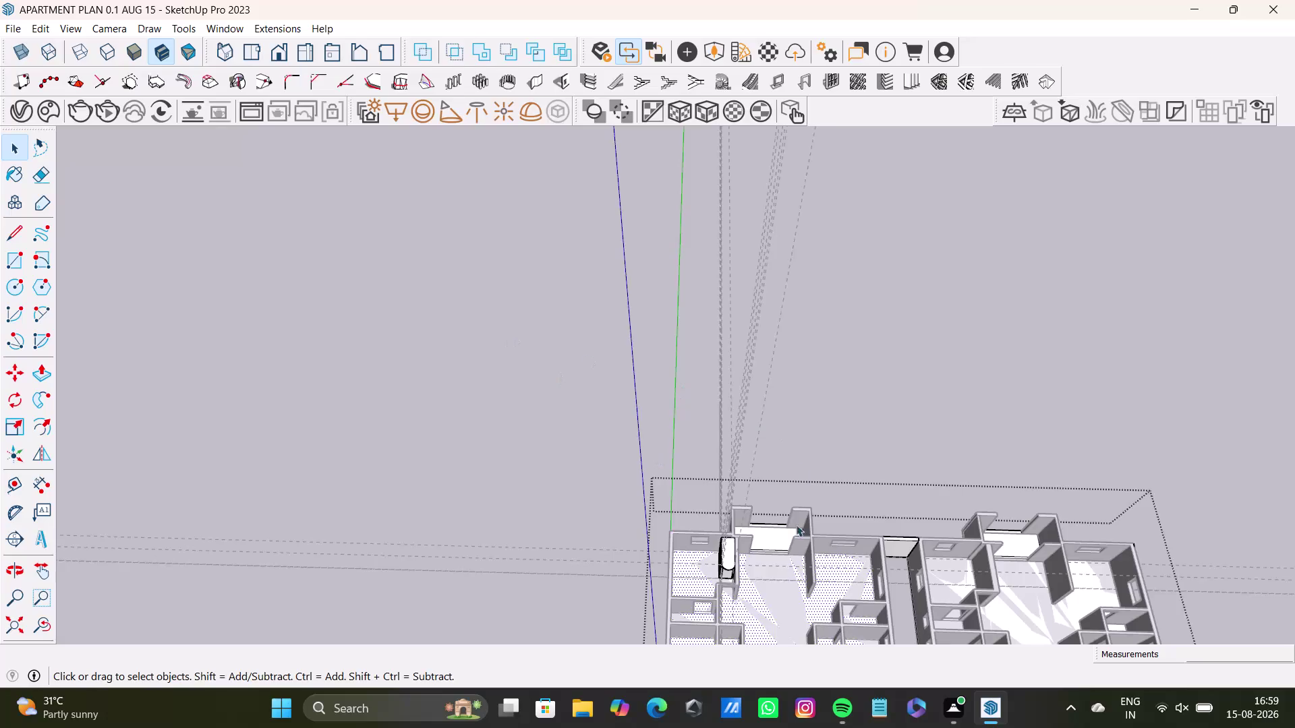
Orbit and zoom the view down into the room corner on the floor.
scroll(down, 3)
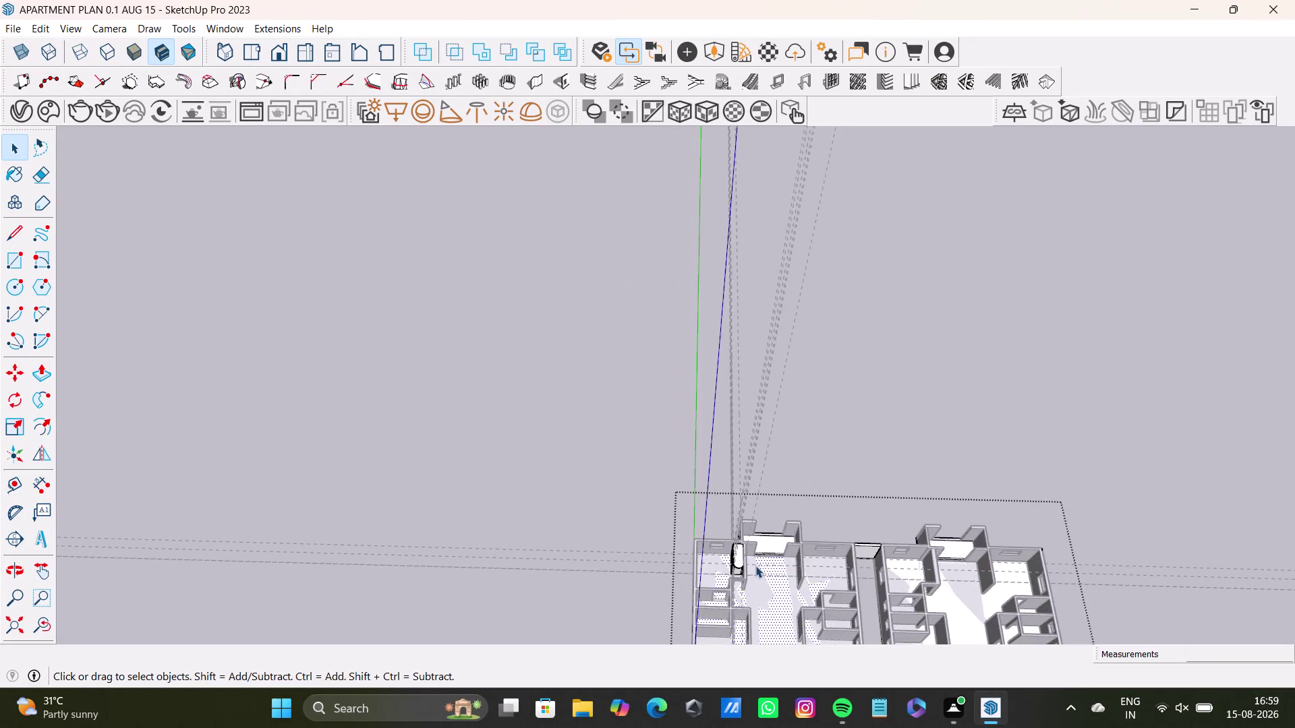
scroll(down, 3)
middle_drag(756, 573, 952, 559)
click(1062, 534)
scroll(up, 3)
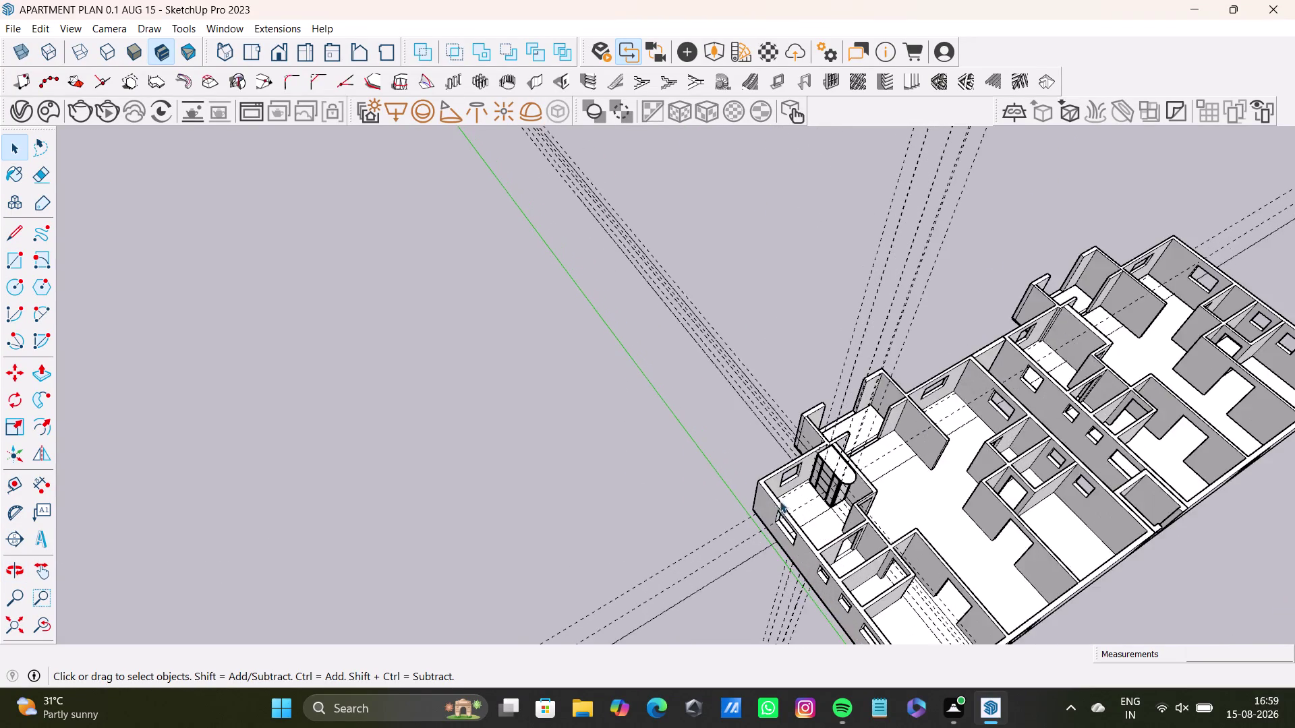
scroll(up, 3)
middle_drag(839, 485, 900, 399)
scroll(up, 3)
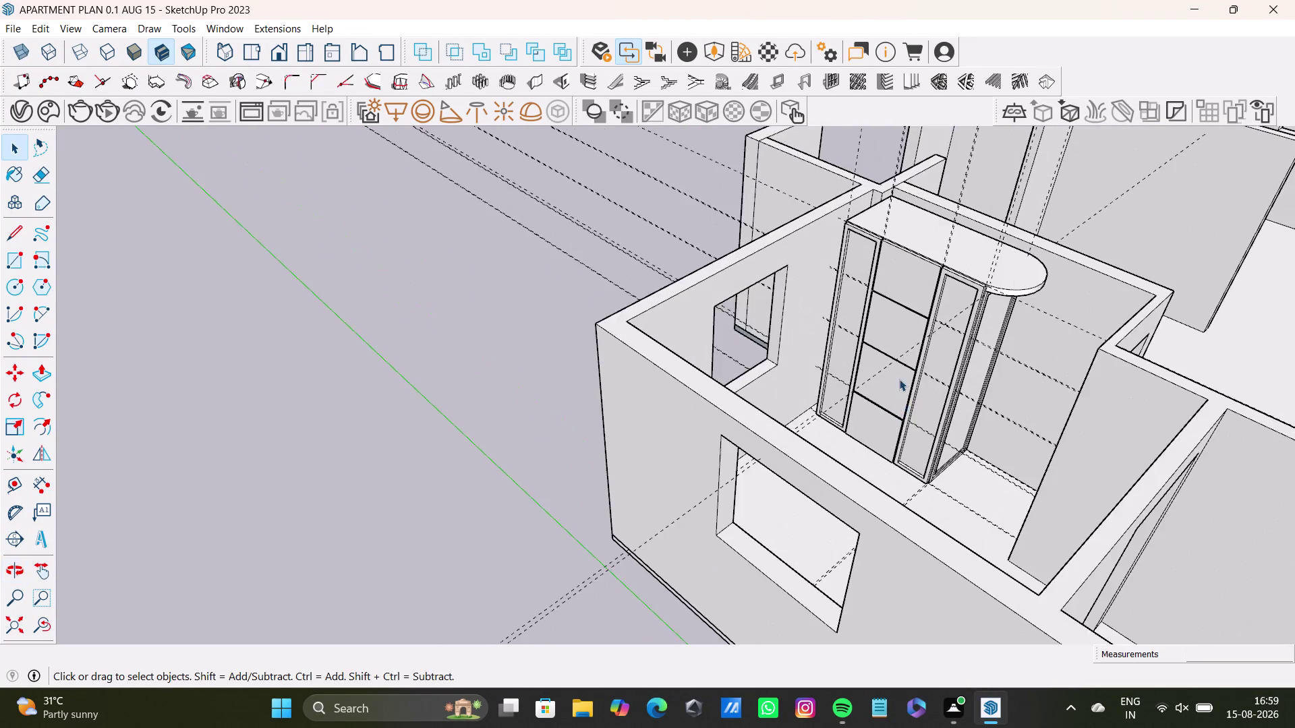
scroll(up, 3)
middle_drag(869, 370, 478, 411)
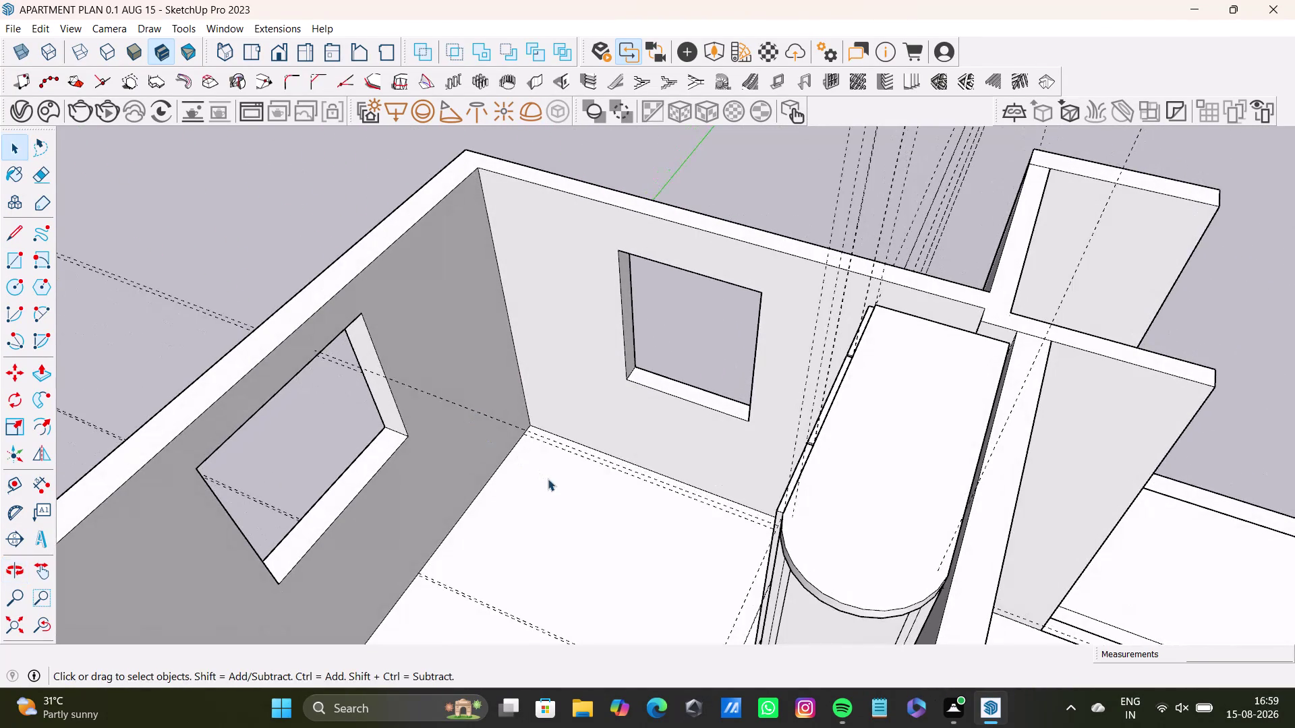
triple_click(548, 478)
click(541, 430)
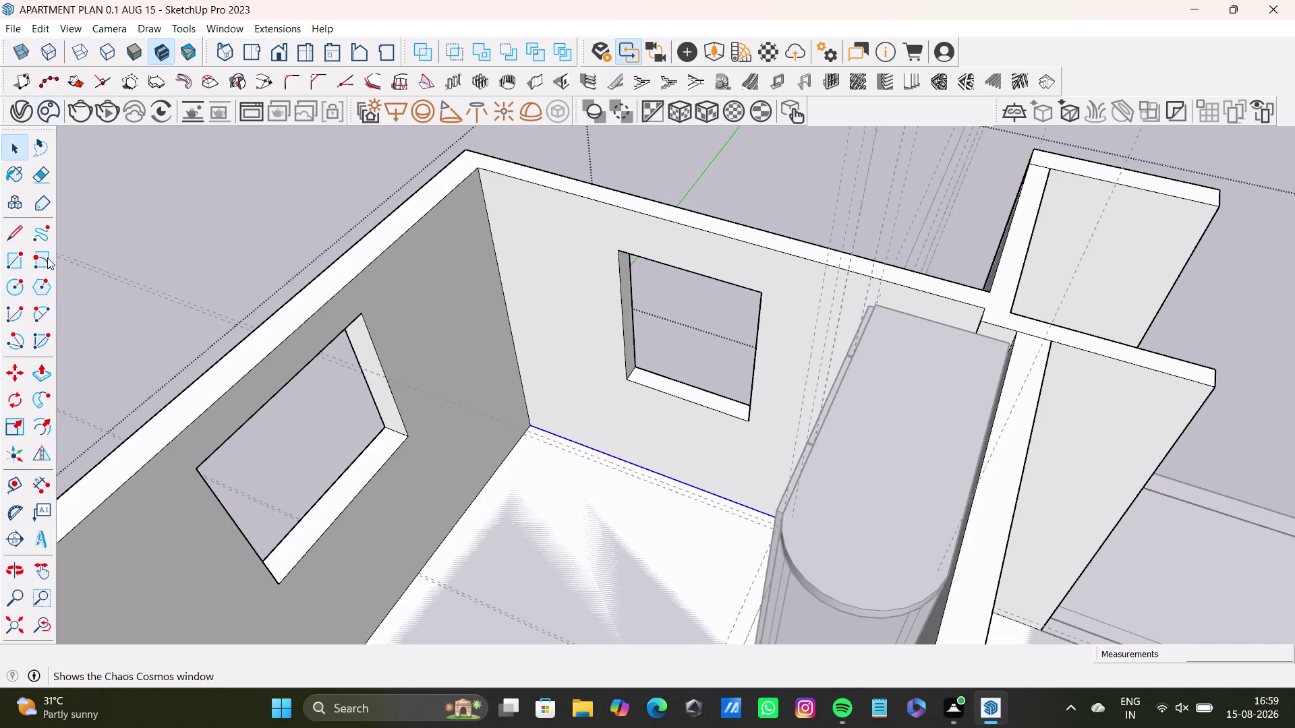
Start a floor rectangle at the corner, then abandon the attempt.
click(19, 262)
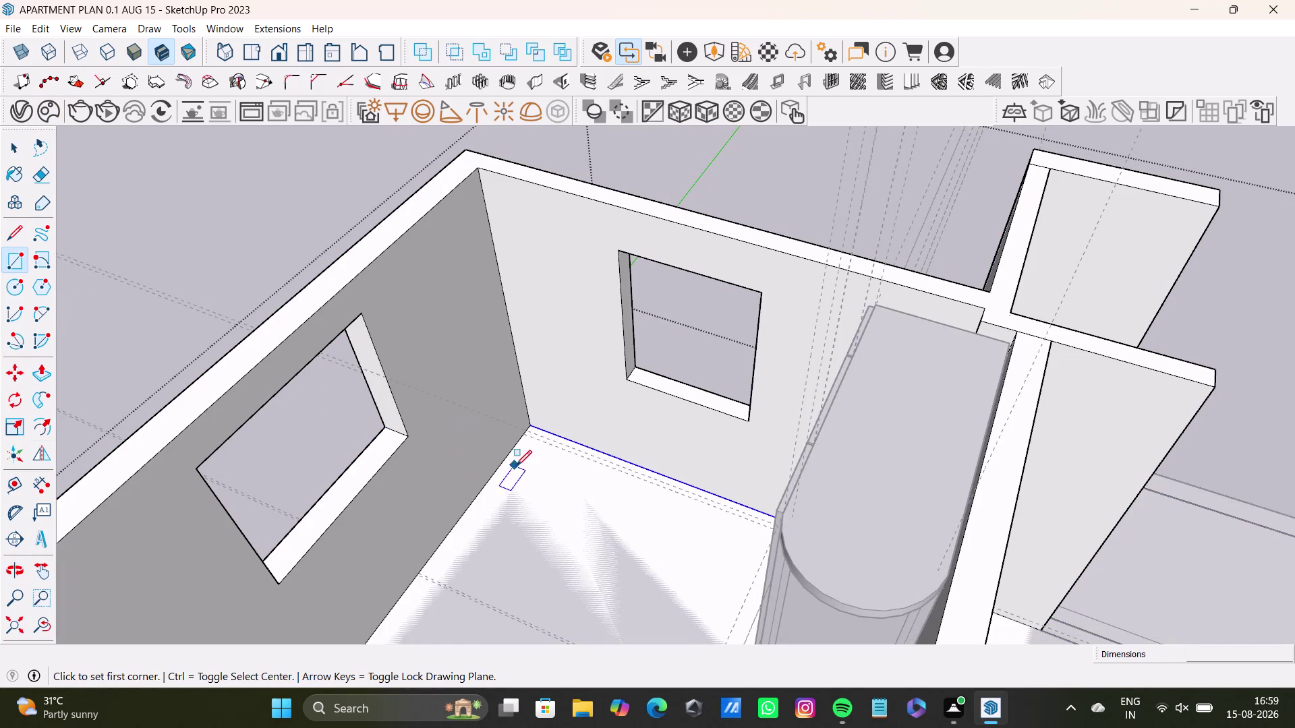
click(498, 470)
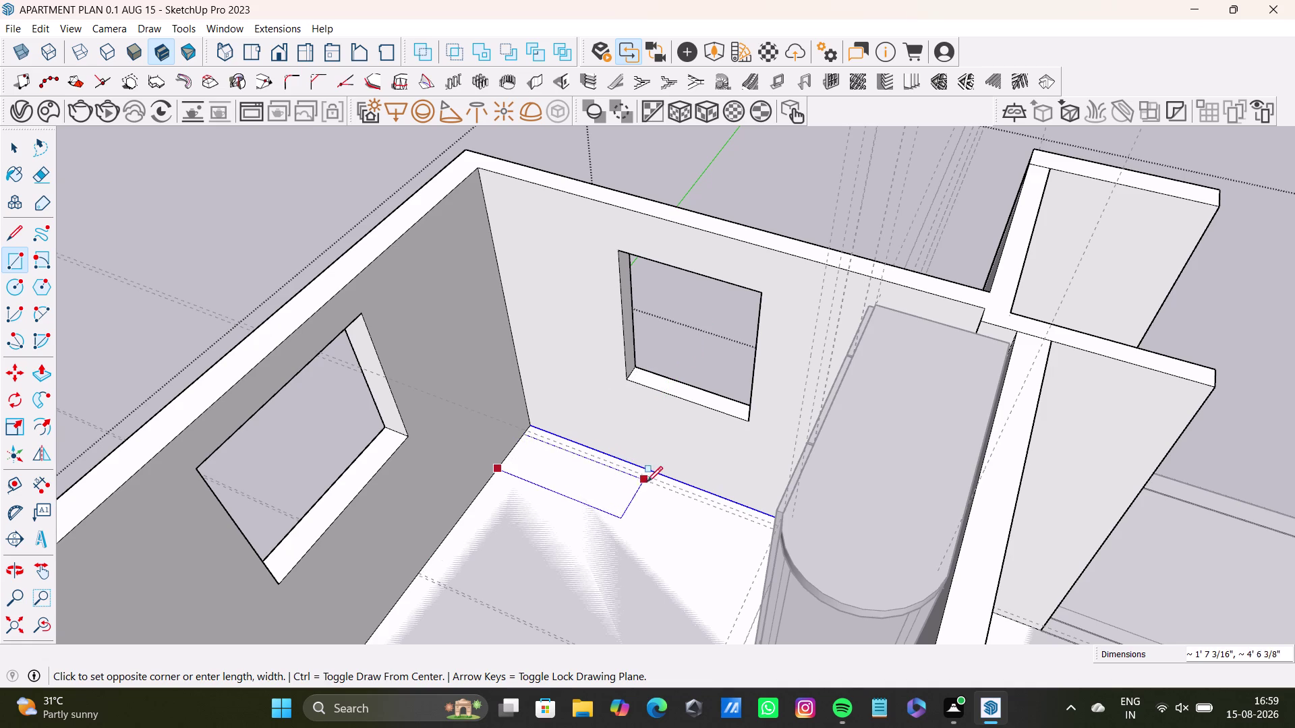
scroll(up, 3)
scroll(up, 3)
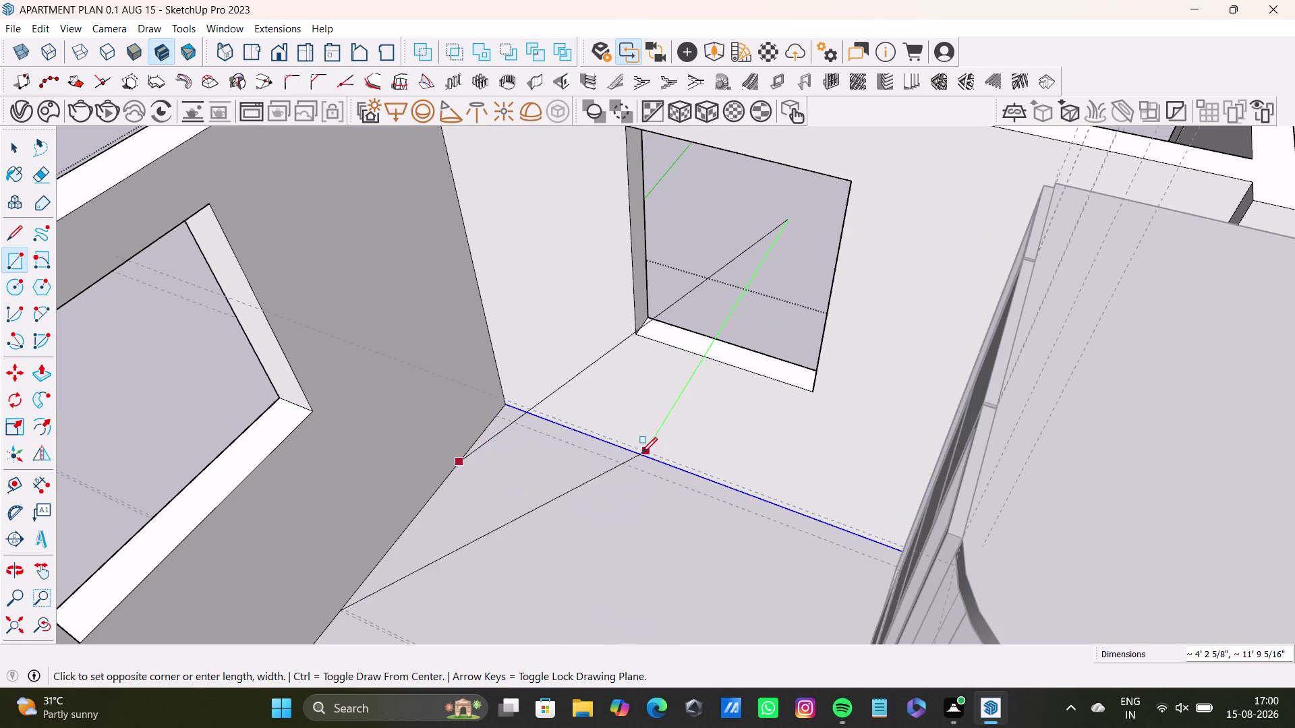
key(space)
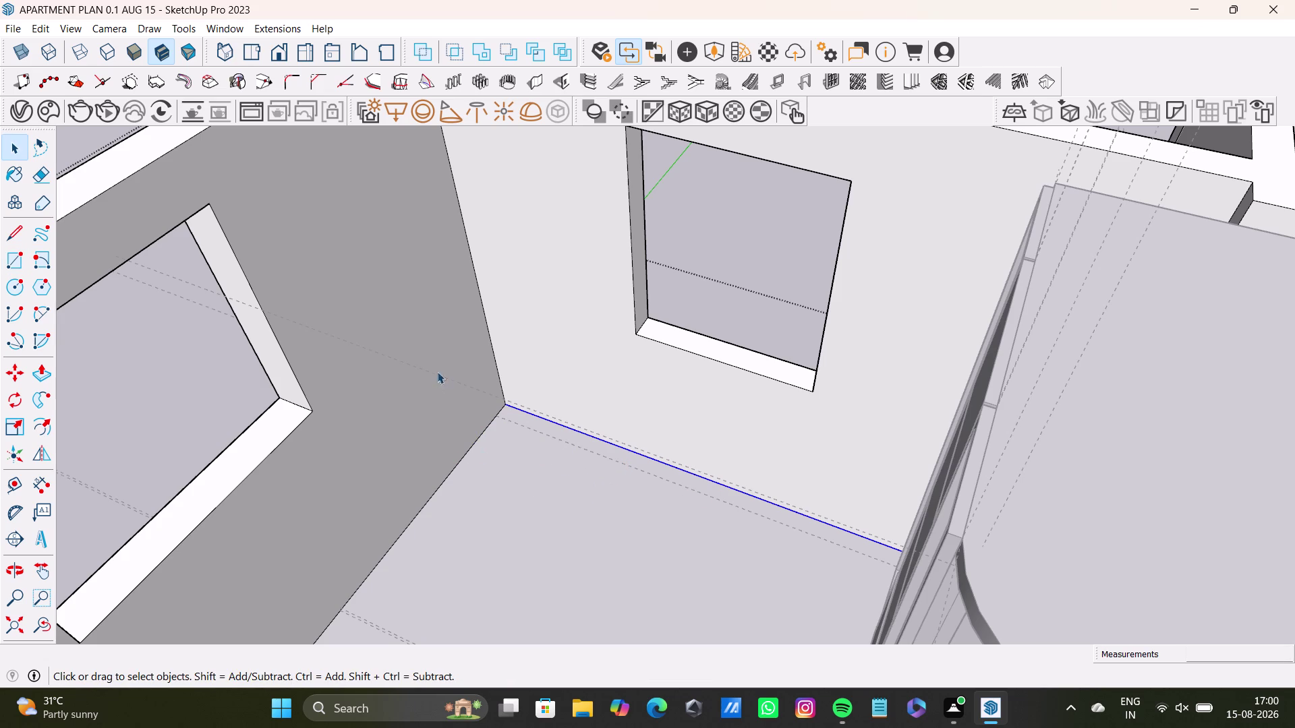
Draw a 2'3" by 1'7" rectangle on the floor against the corner walls.
click(0, 262)
click(14, 260)
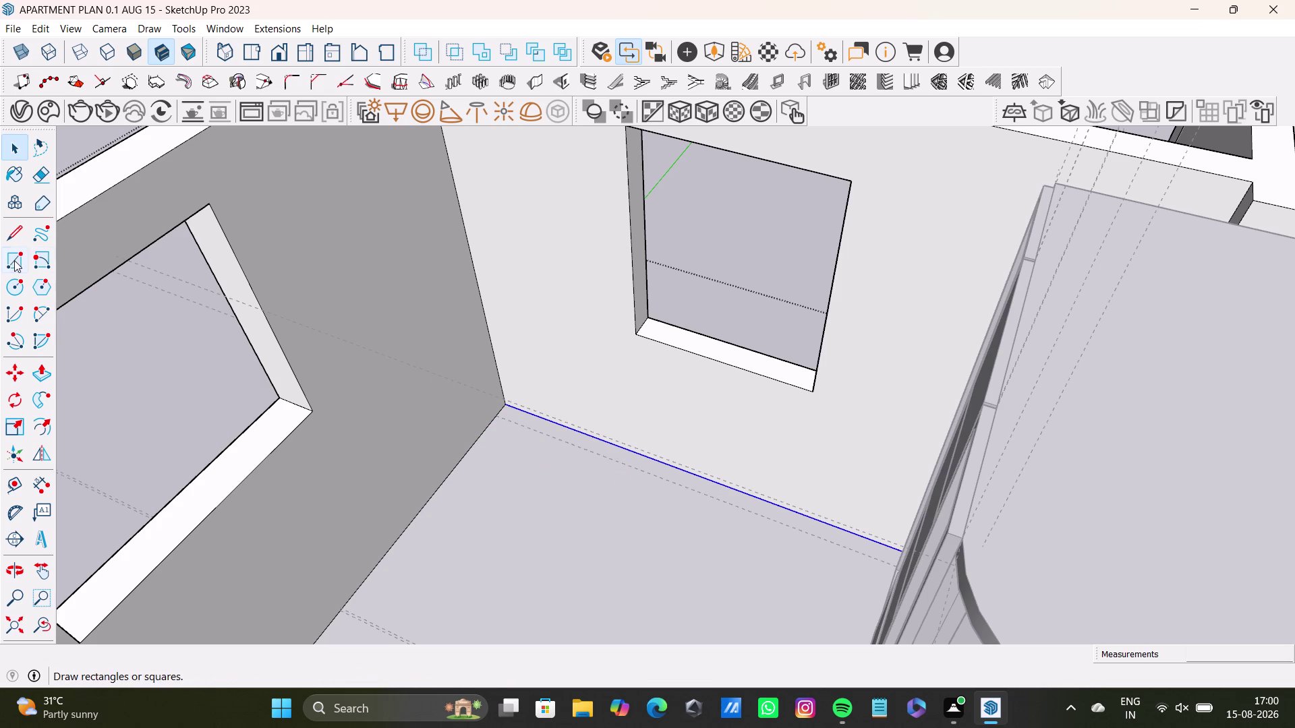
scroll(up, 3)
scroll(up, 3)
click(523, 404)
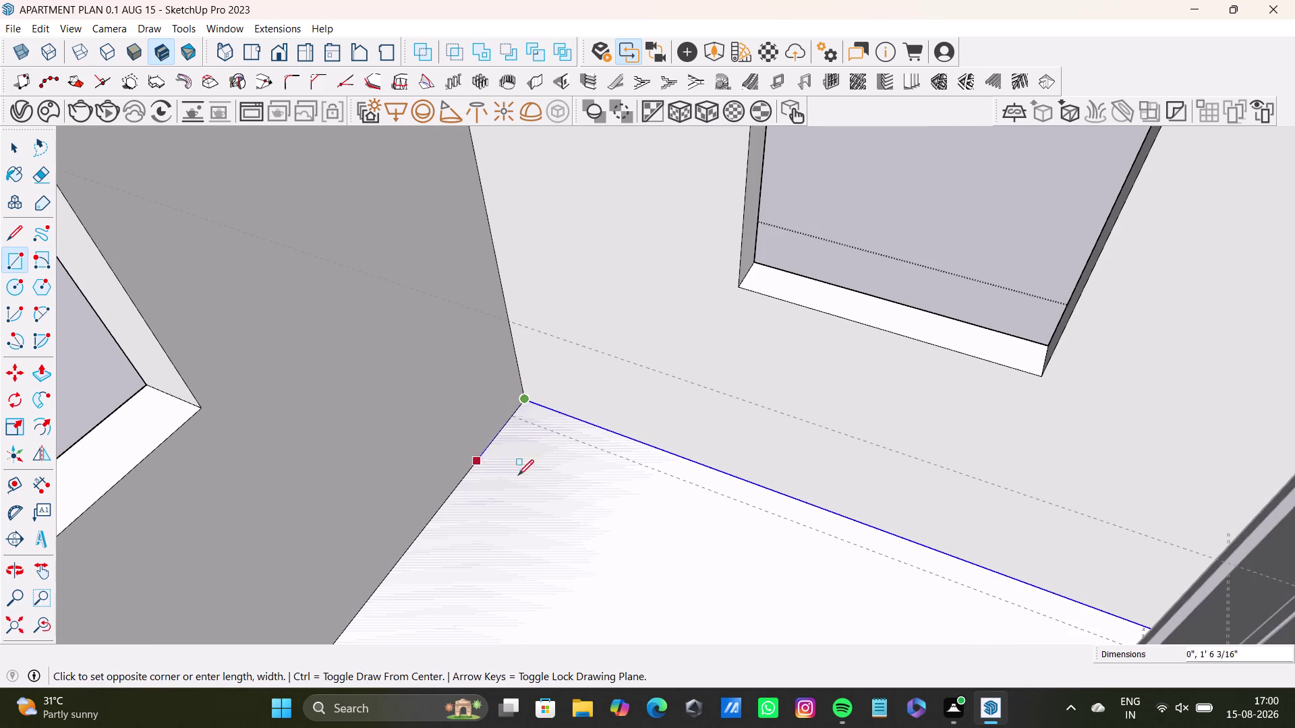
click(592, 515)
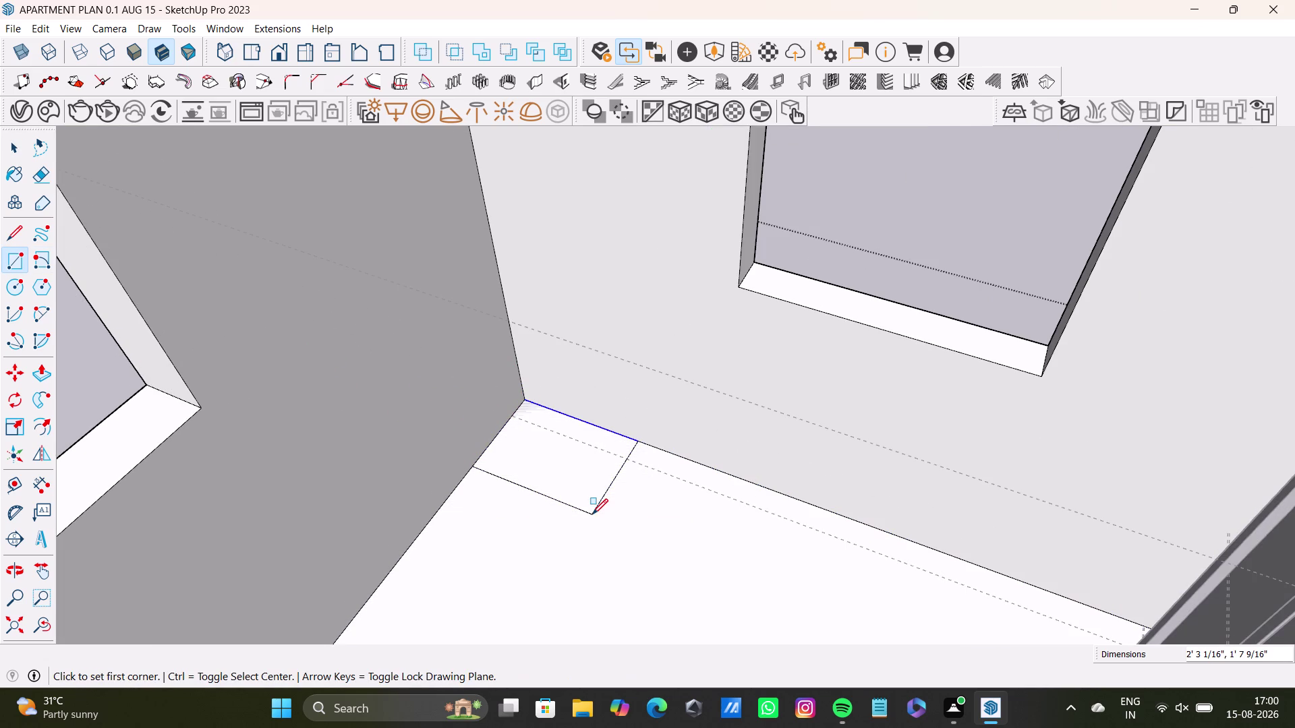
key(space)
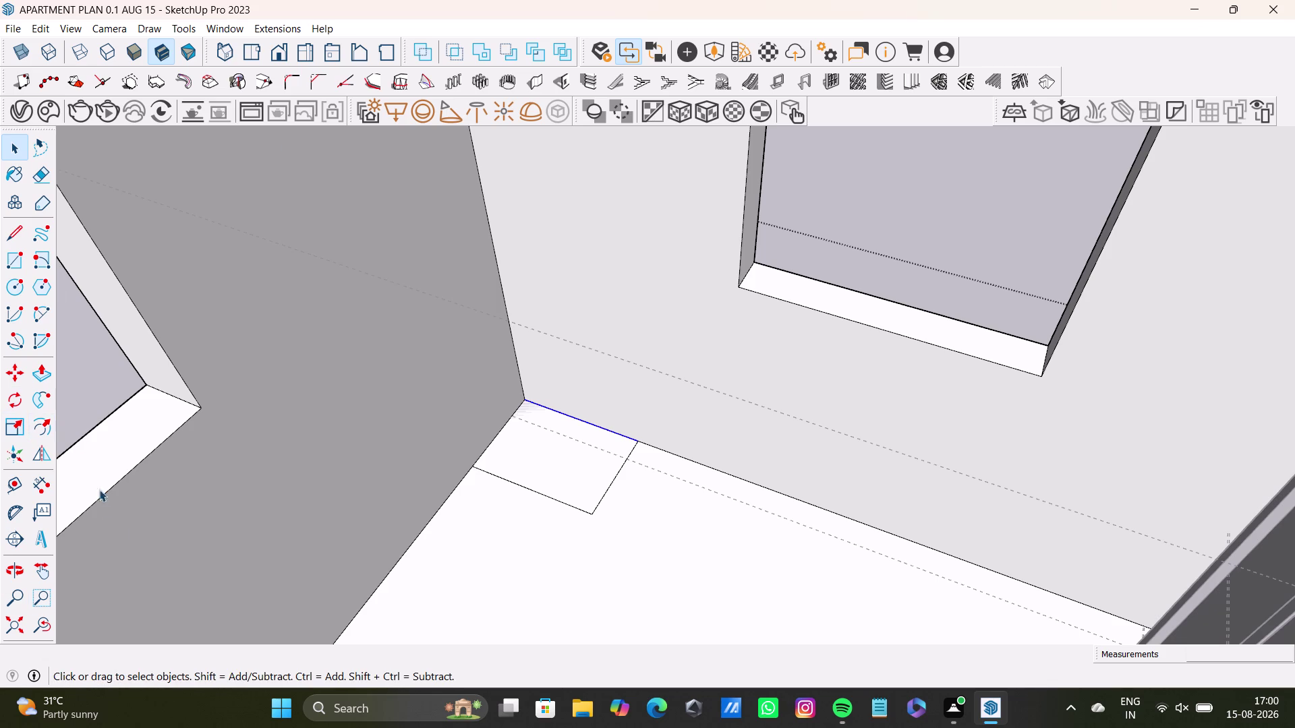
middle_drag(474, 554, 495, 596)
middle_drag(494, 596, 499, 613)
middle_drag(536, 522, 565, 585)
scroll(down, 3)
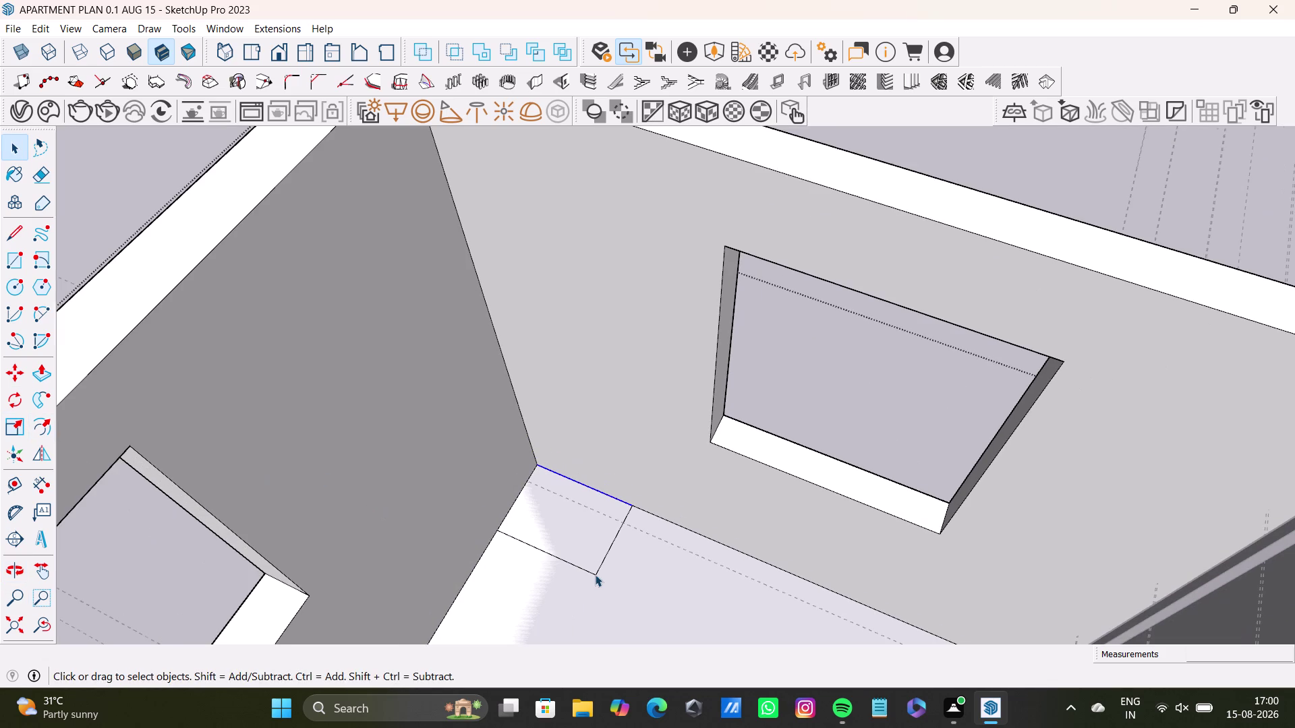
middle_drag(600, 567, 563, 477)
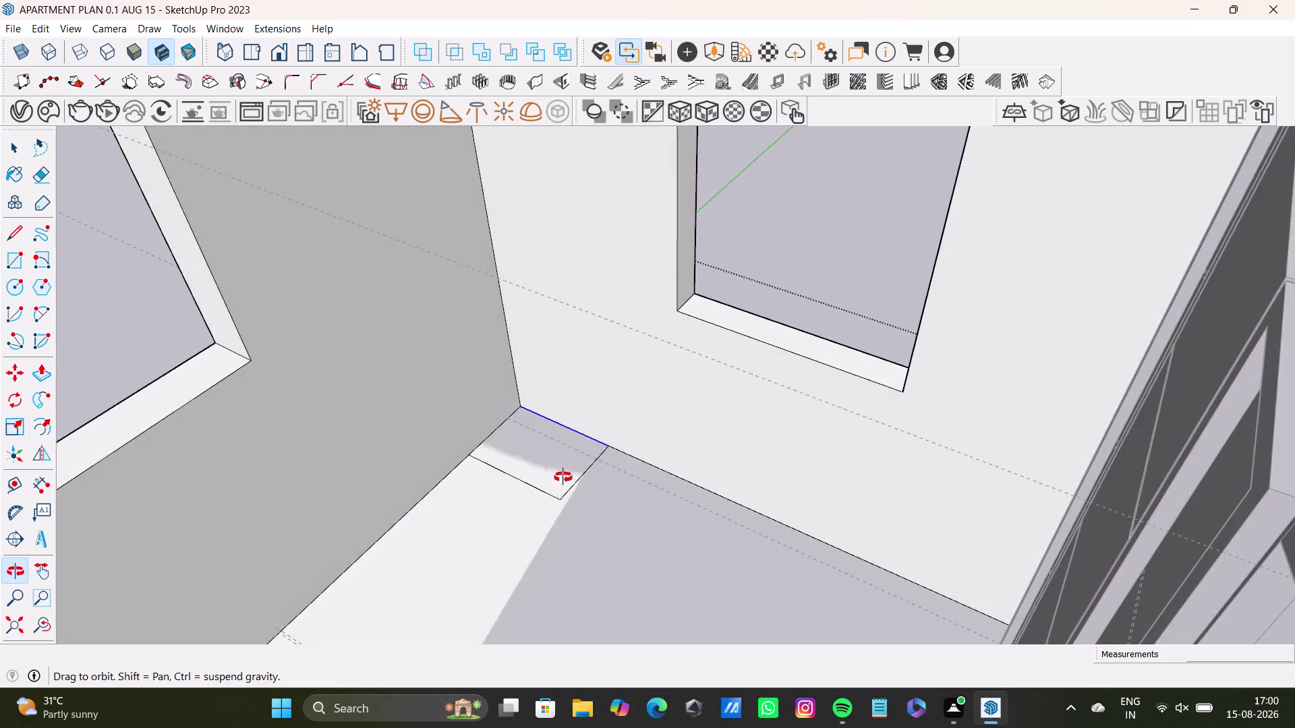
middle_drag(563, 478, 608, 474)
click(107, 344)
scroll(up, 3)
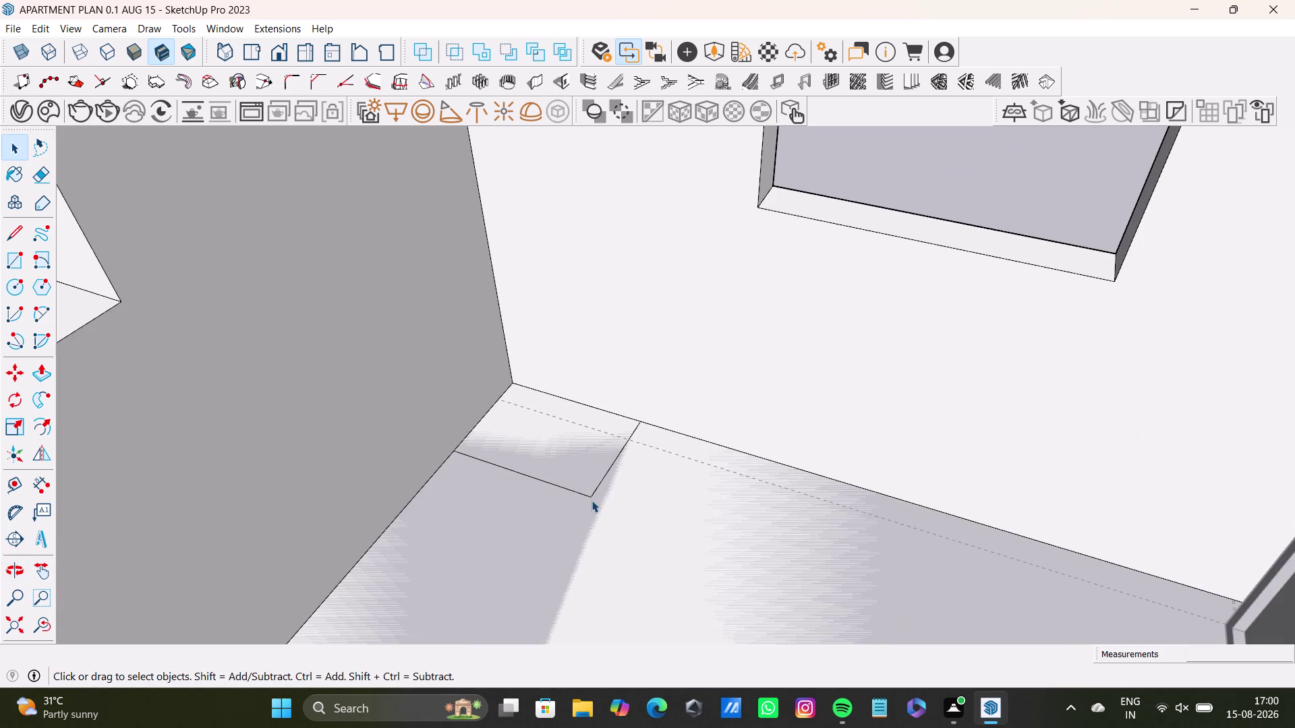
click(581, 441)
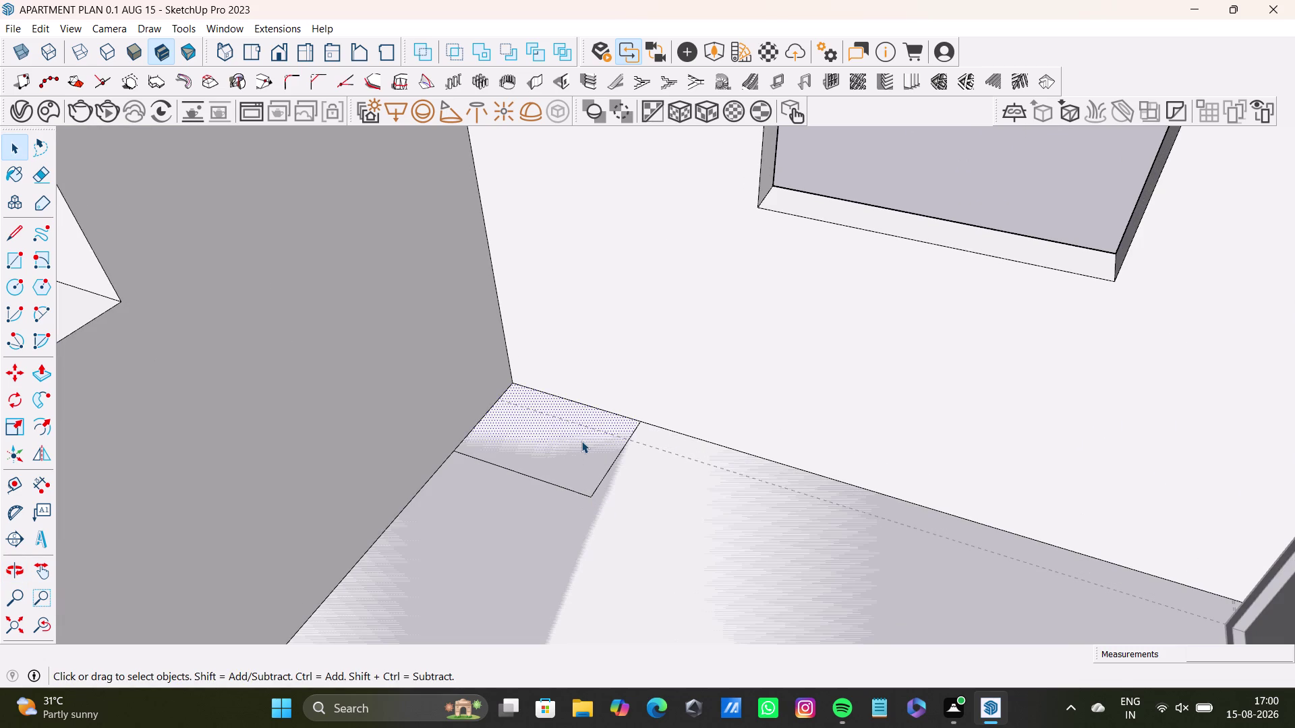
click(40, 428)
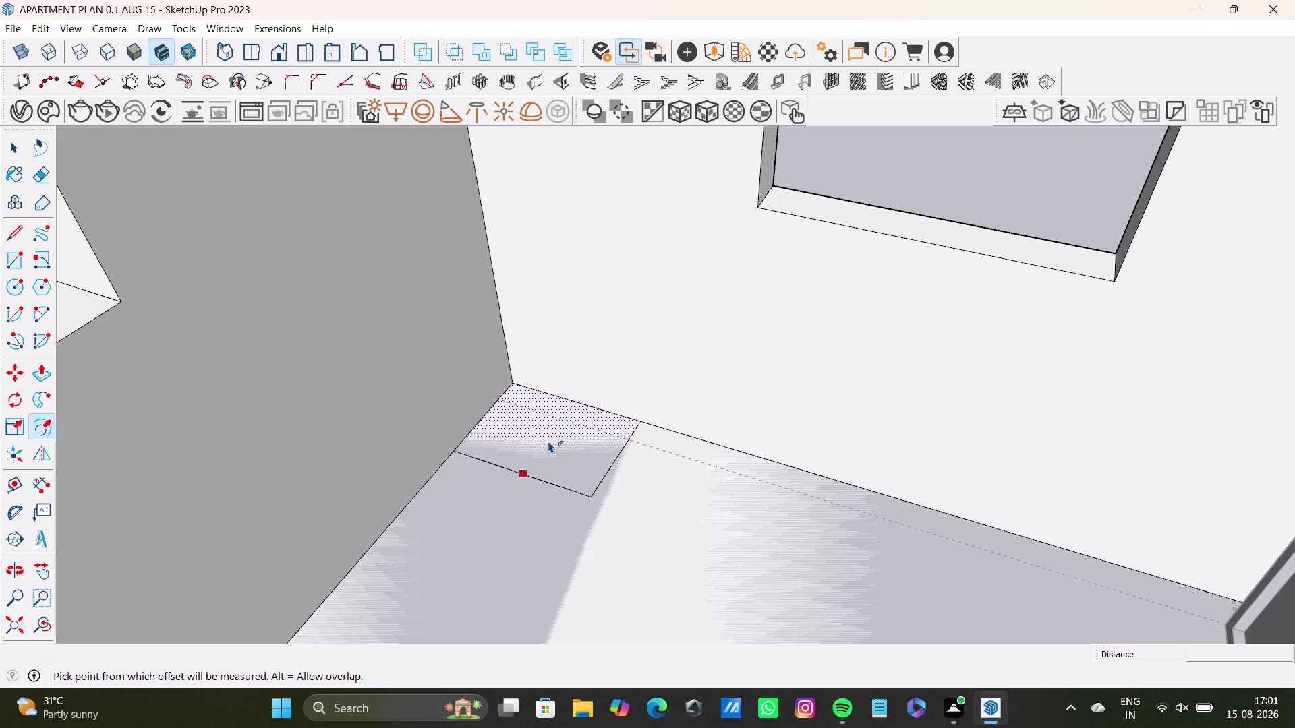
Offset the rectangle outline inward, then undo that offset.
click(548, 447)
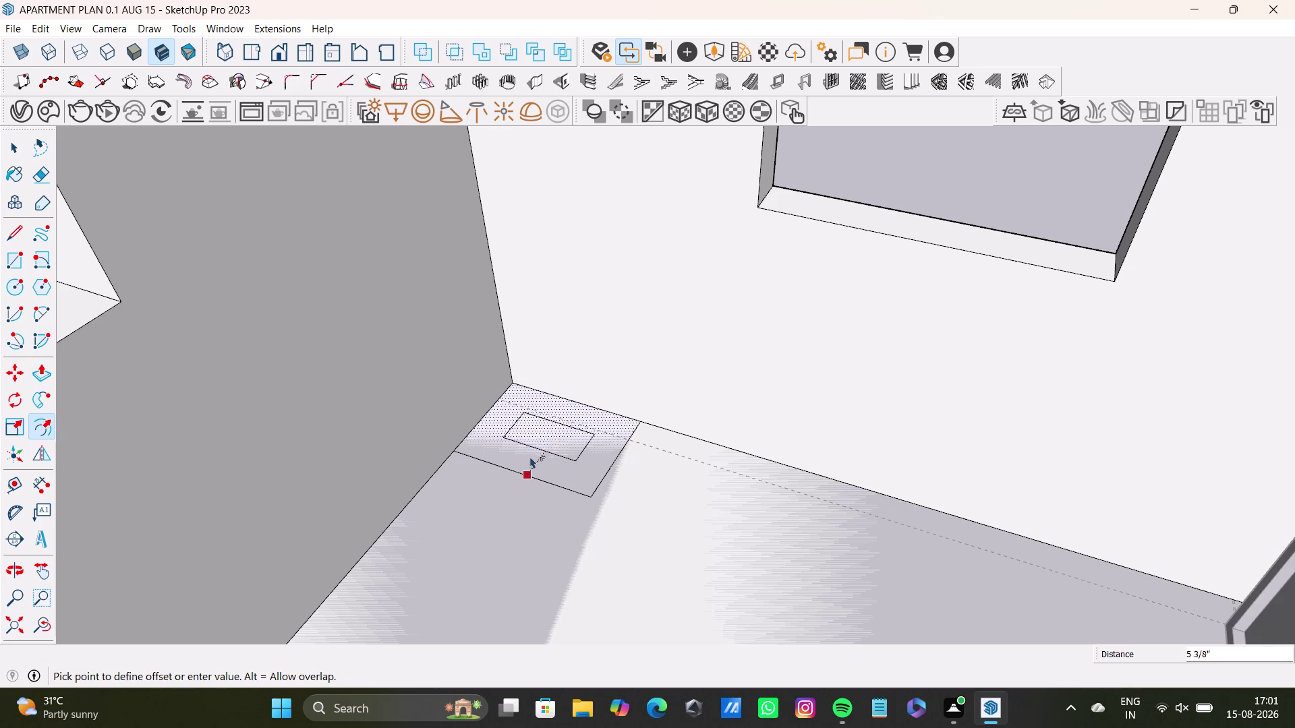
click(531, 470)
scroll(up, 3)
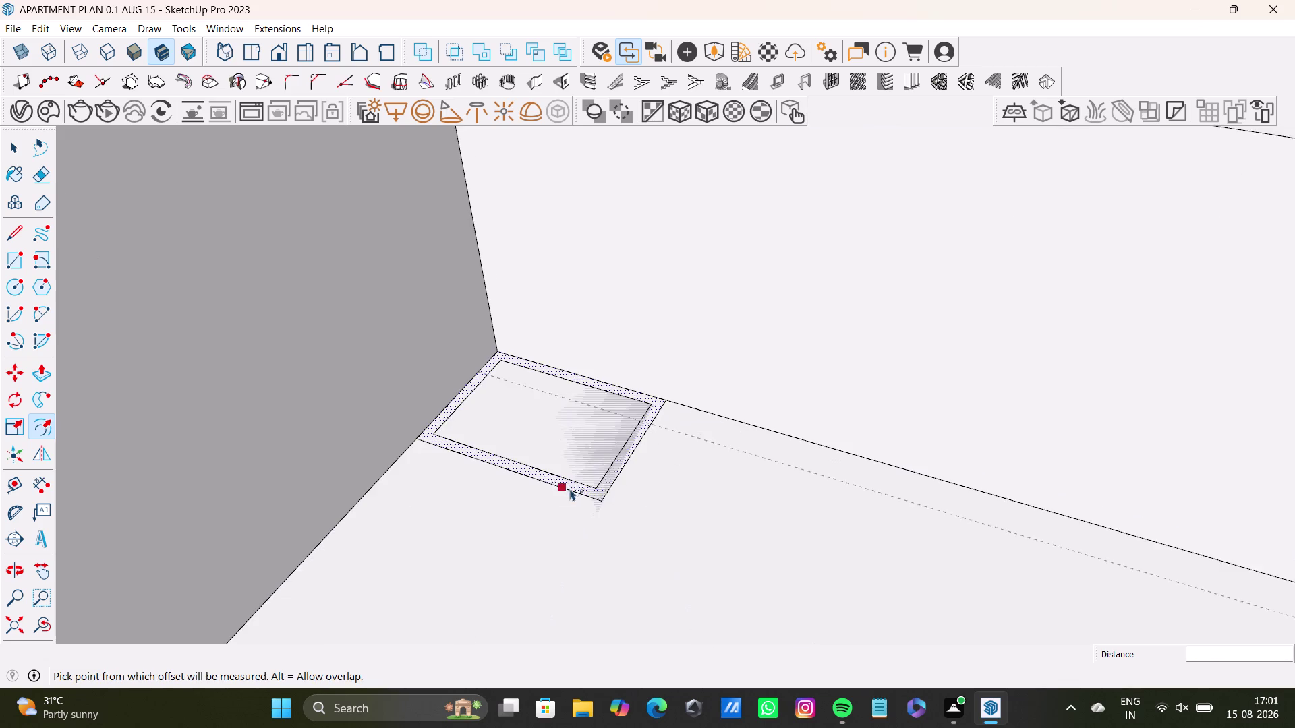
scroll(up, 3)
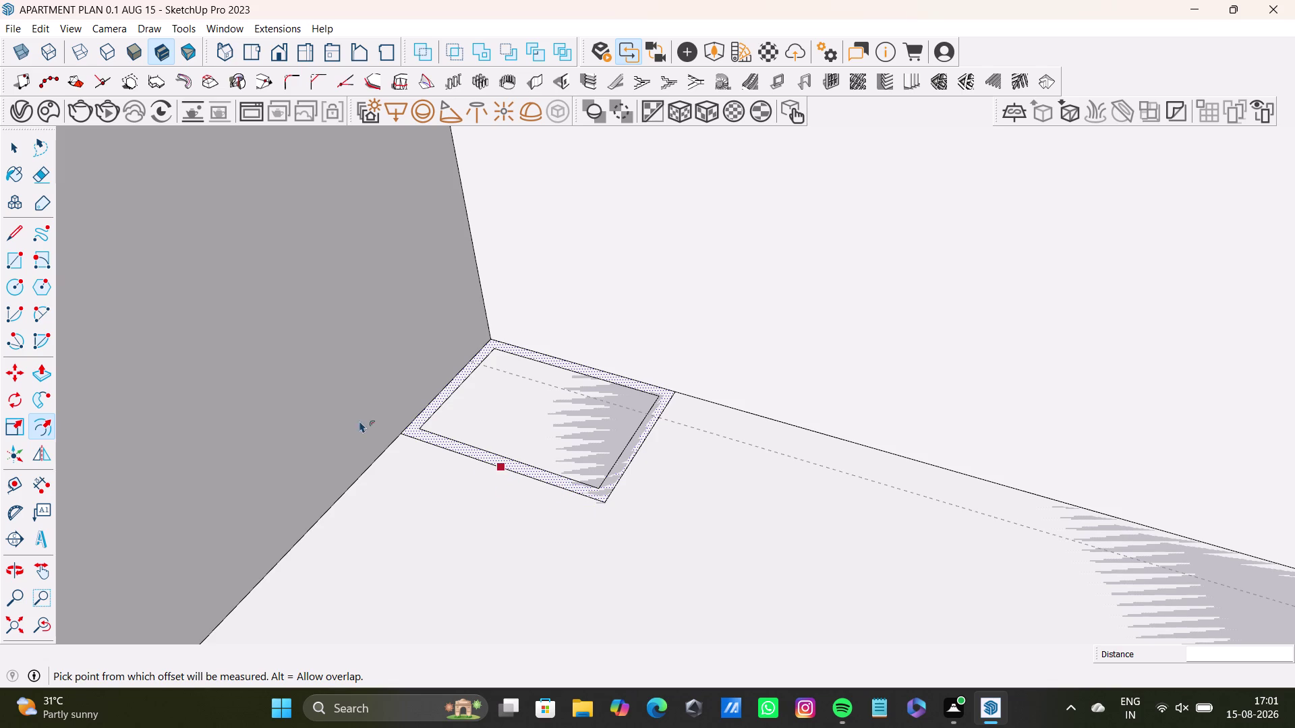
scroll(down, 3)
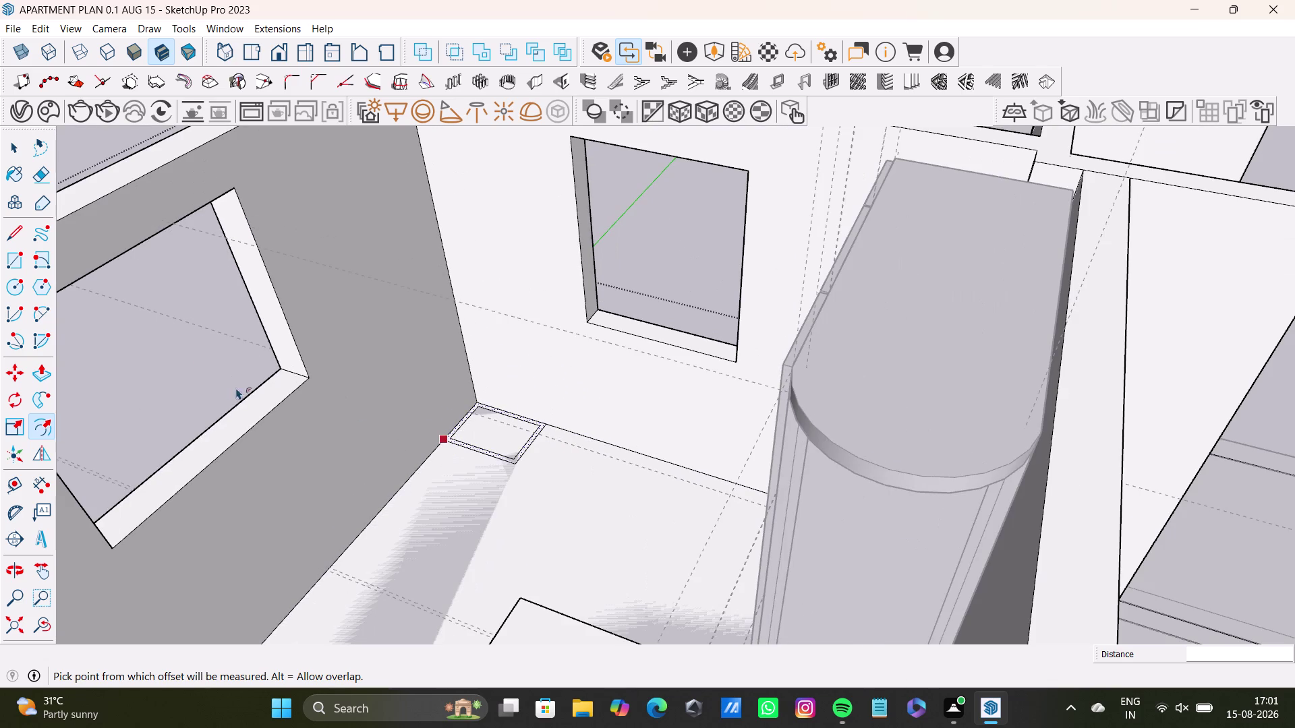
click(196, 361)
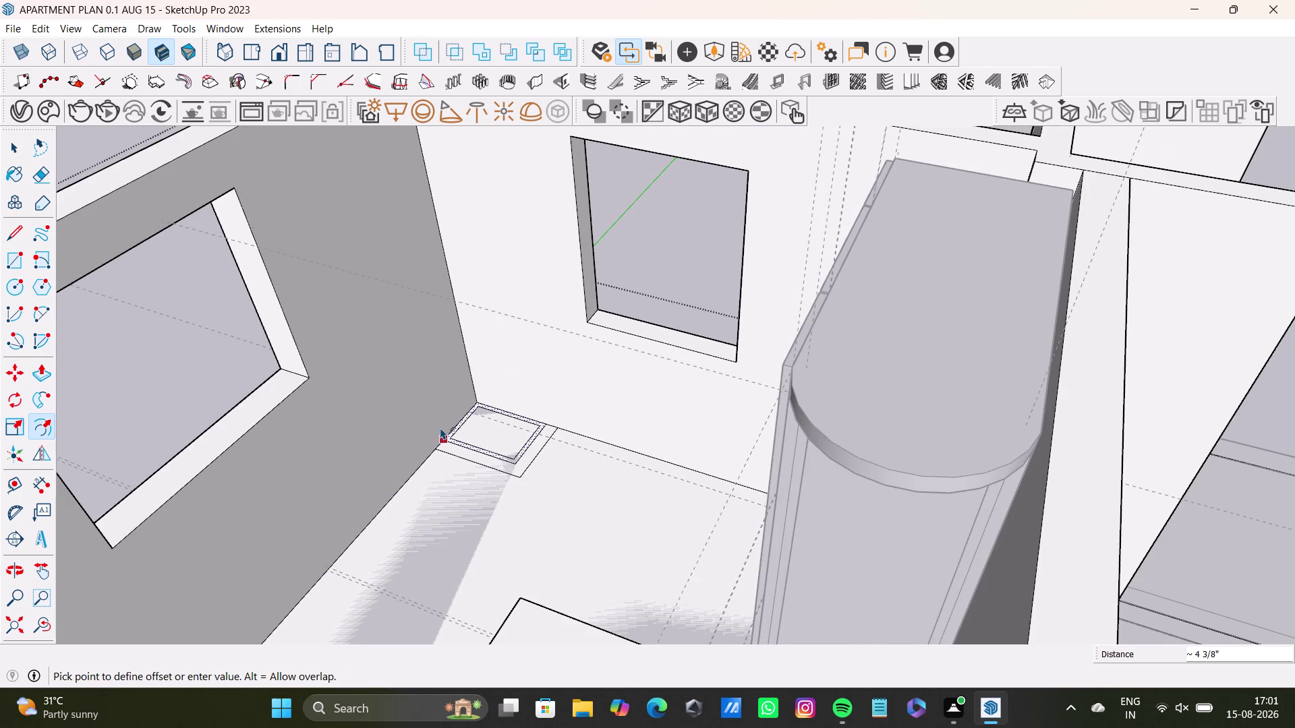
key(ctrl+z)
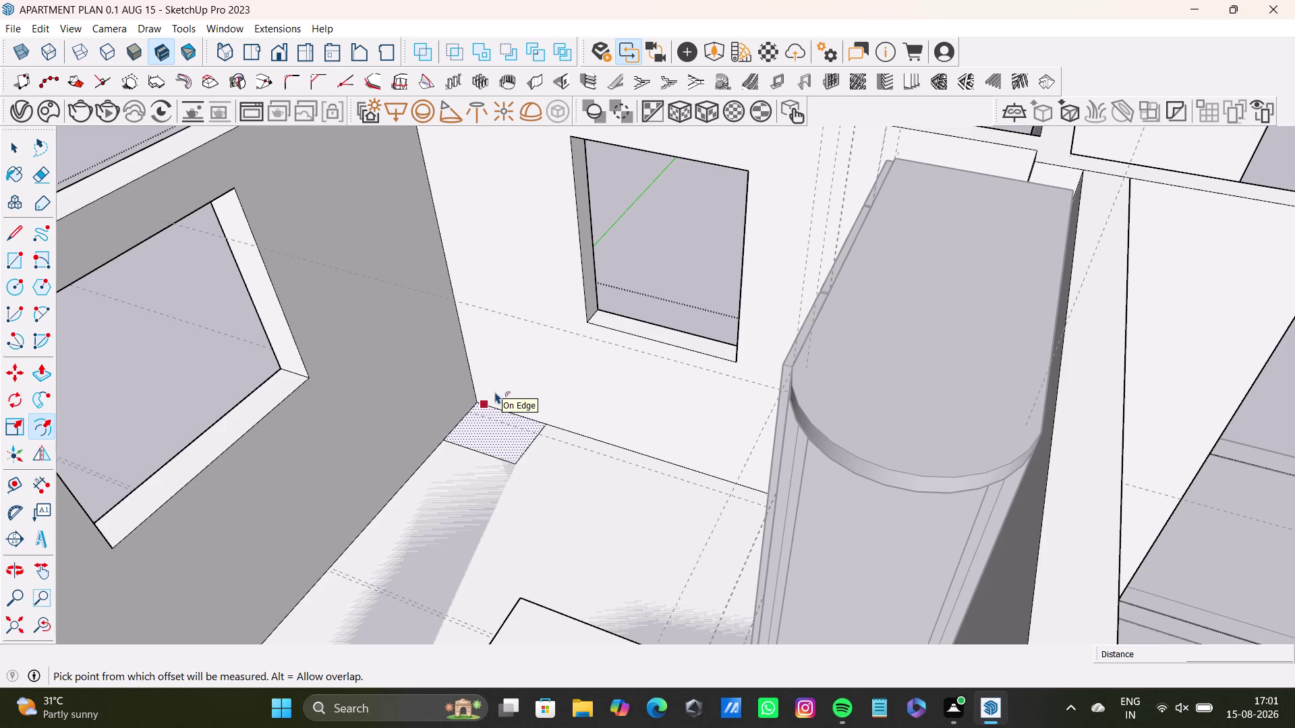
Offset the rectangle outline inward by about an inch.
scroll(up, 3)
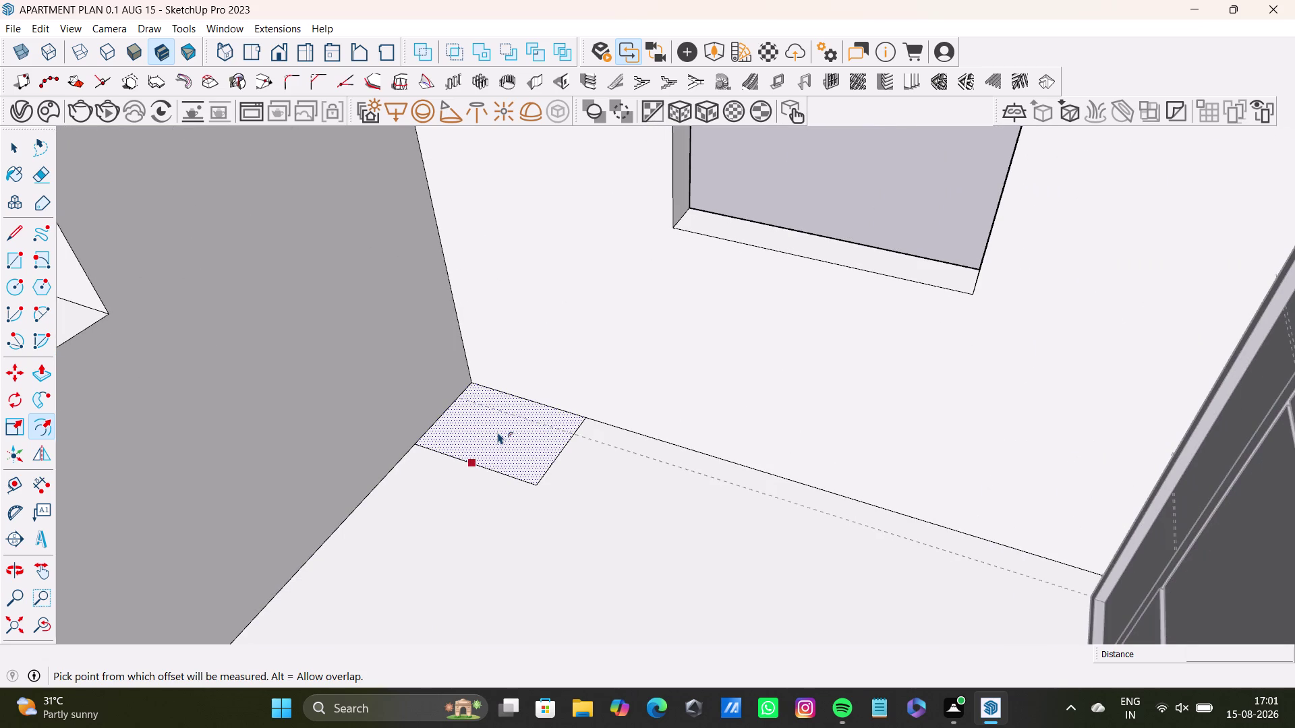
click(497, 432)
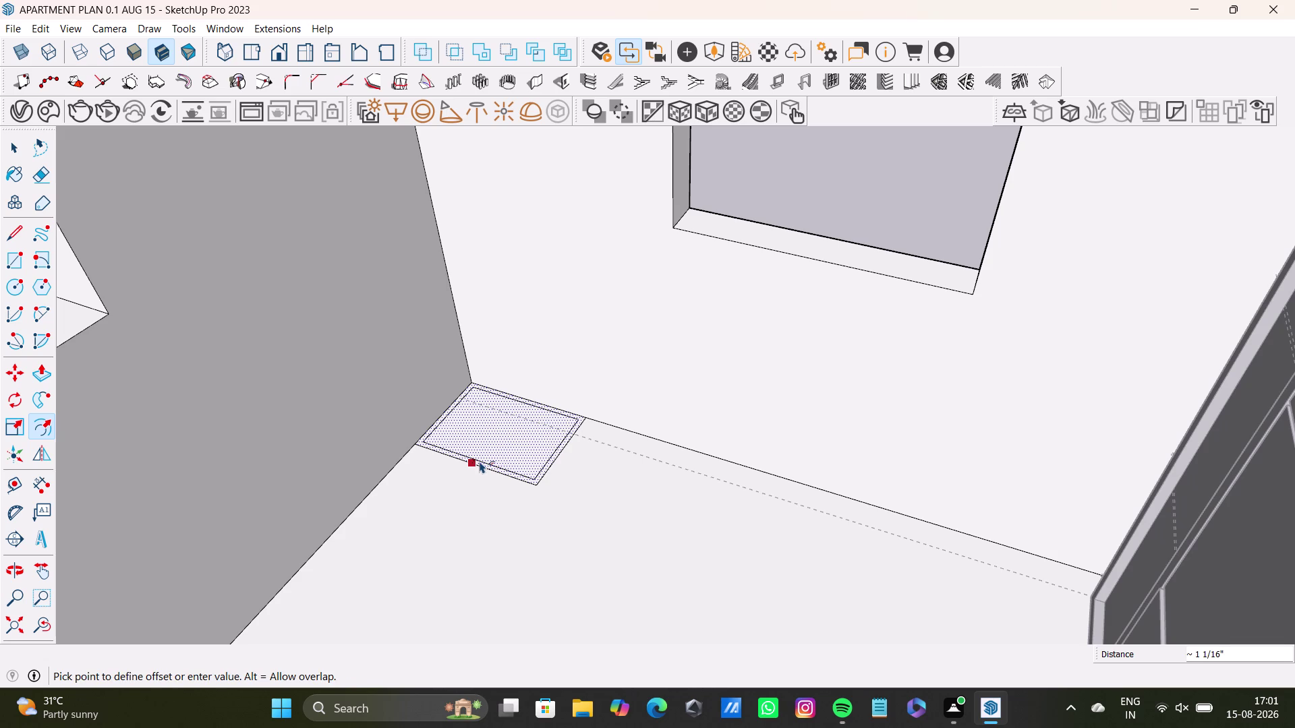
click(481, 461)
key(space)
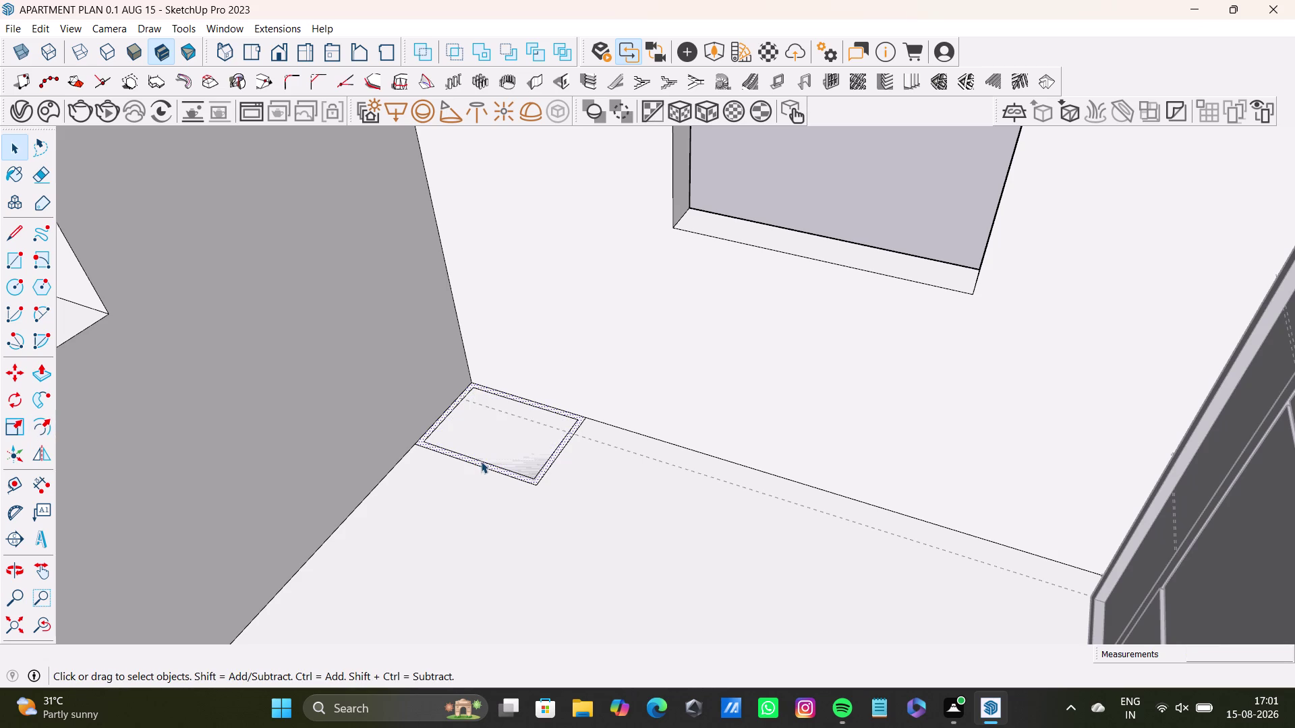
Select the inner outline and border strip, then clear the selection.
scroll(up, 3)
click(574, 431)
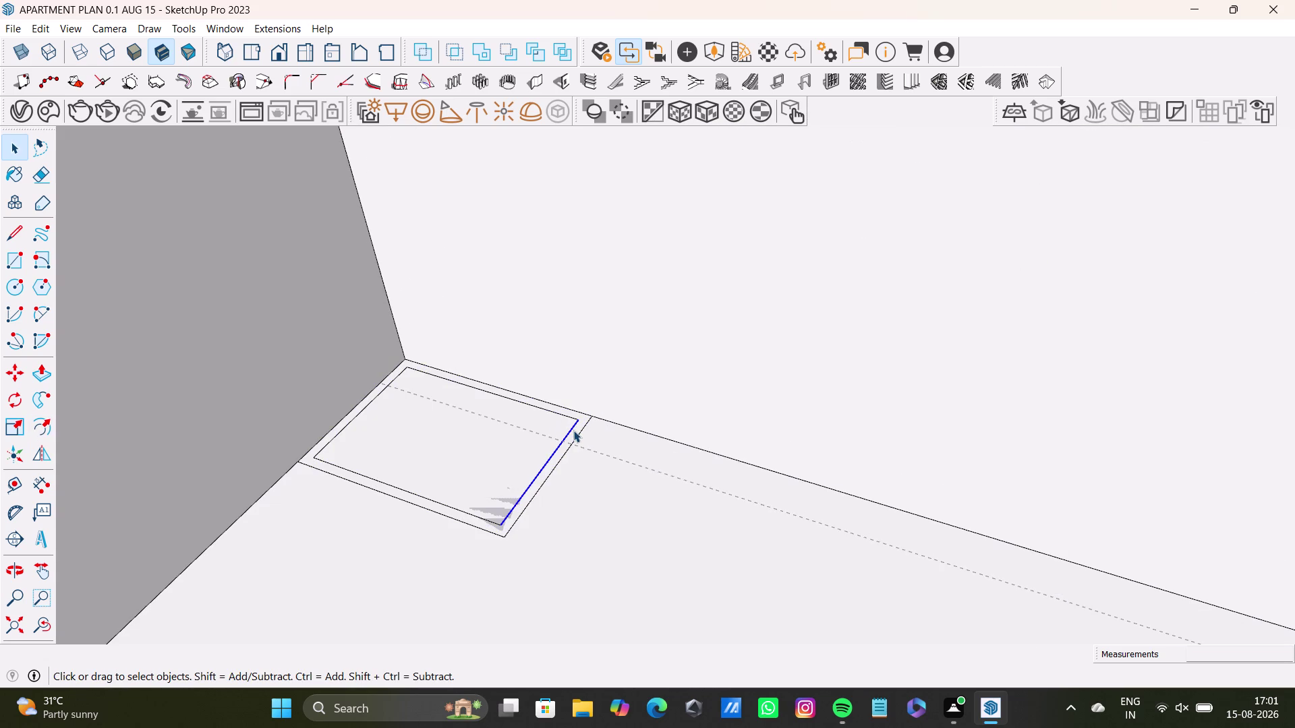
scroll(up, 3)
click(582, 430)
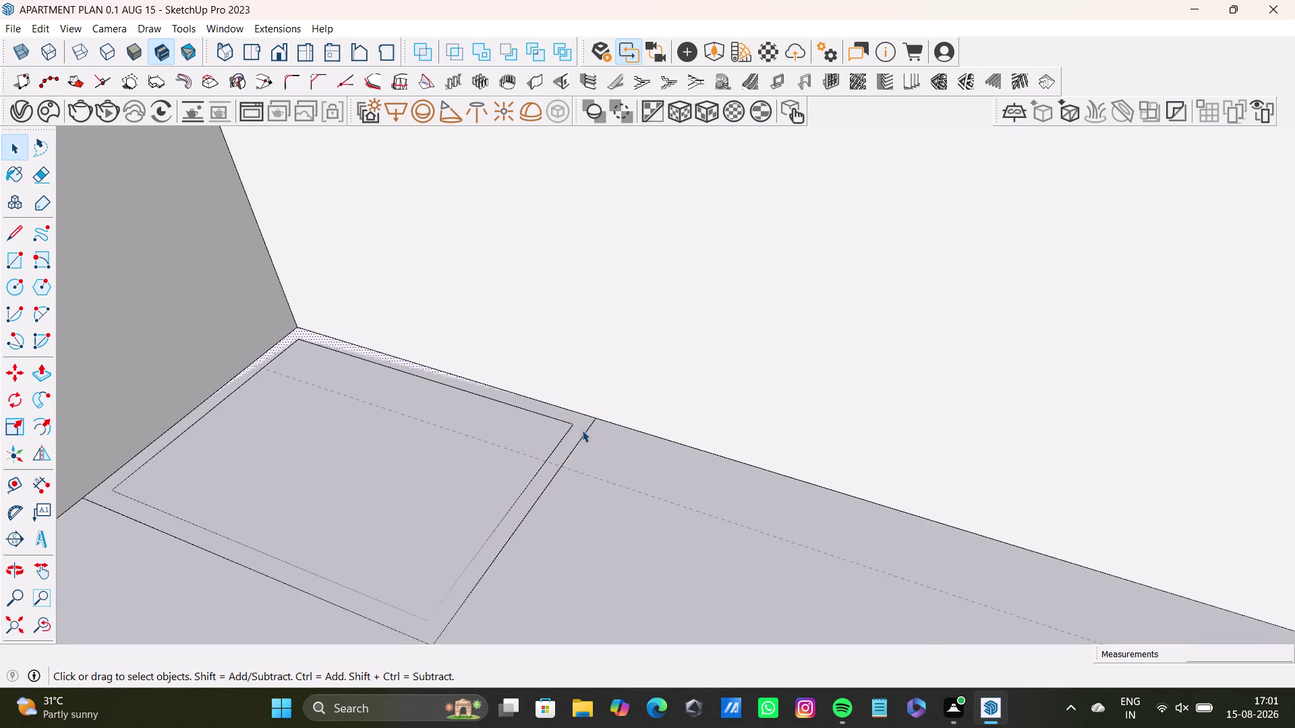
scroll(up, 3)
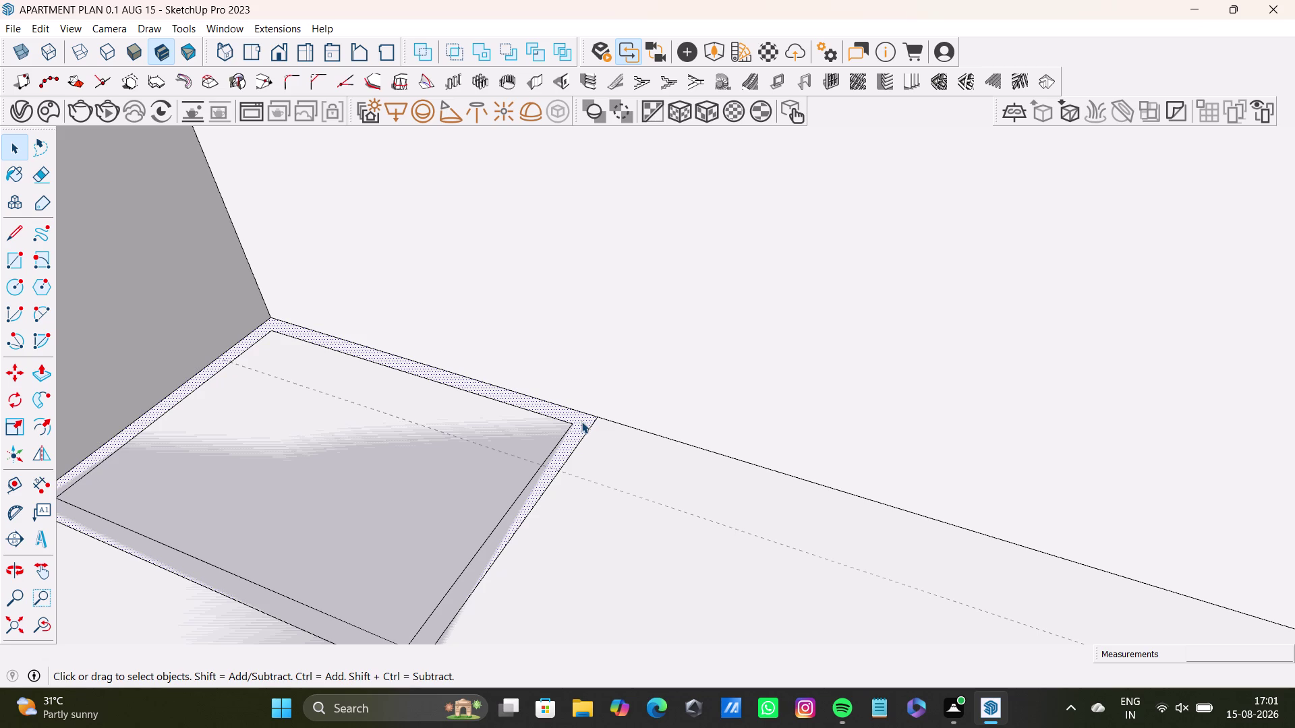
click(585, 427)
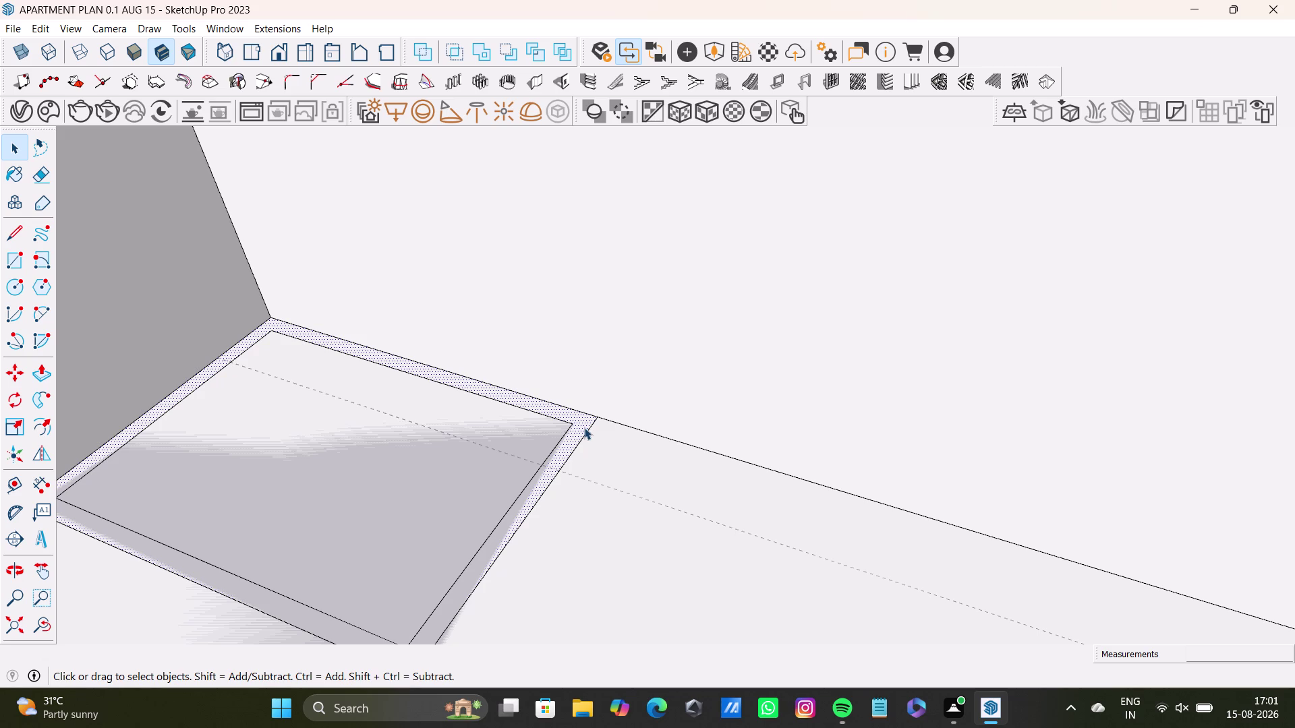
click(582, 427)
scroll(down, 3)
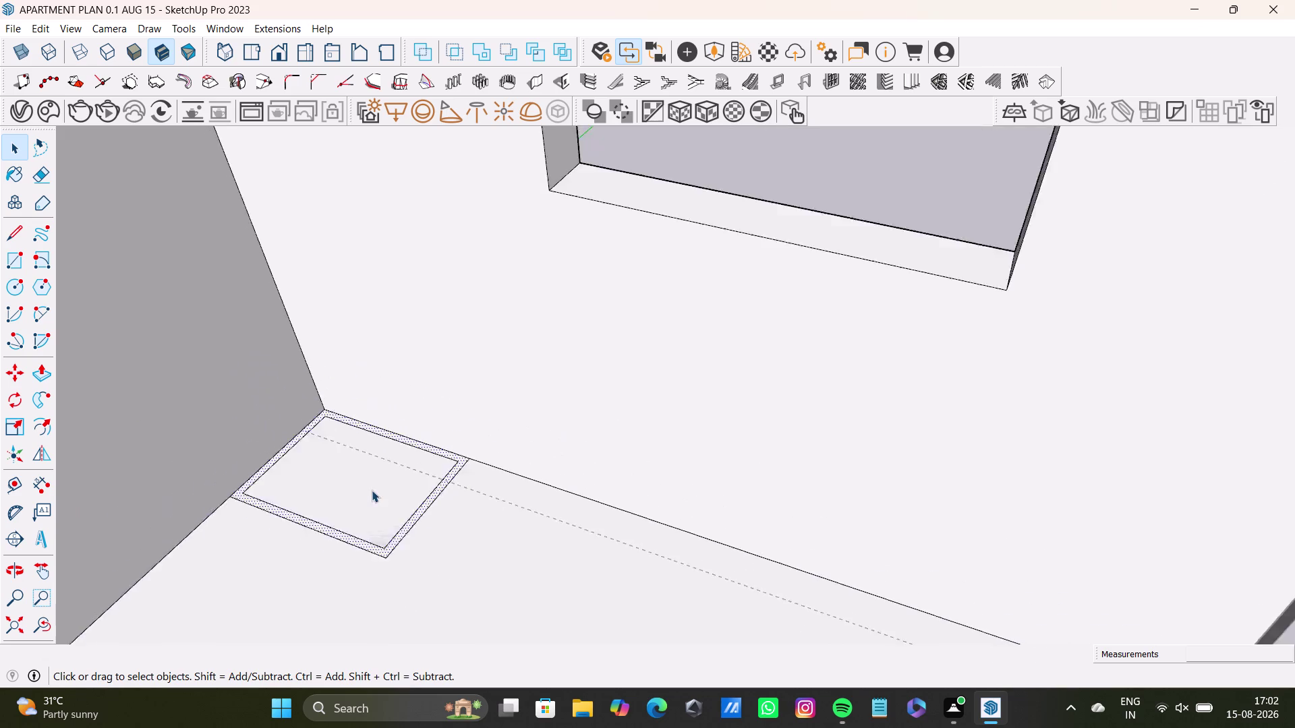
scroll(down, 3)
click(555, 276)
Orbit and zoom the view back toward the floor rectangle.
scroll(up, 3)
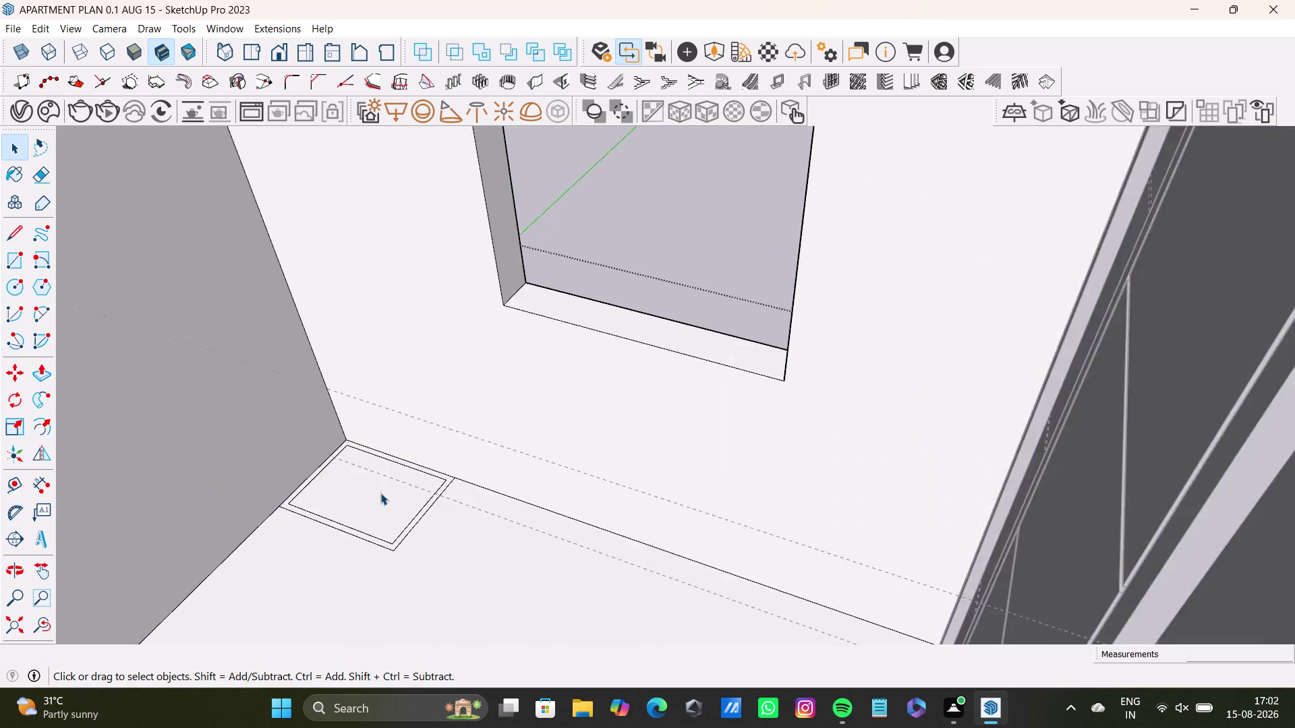
scroll(up, 3)
middle_click(380, 493)
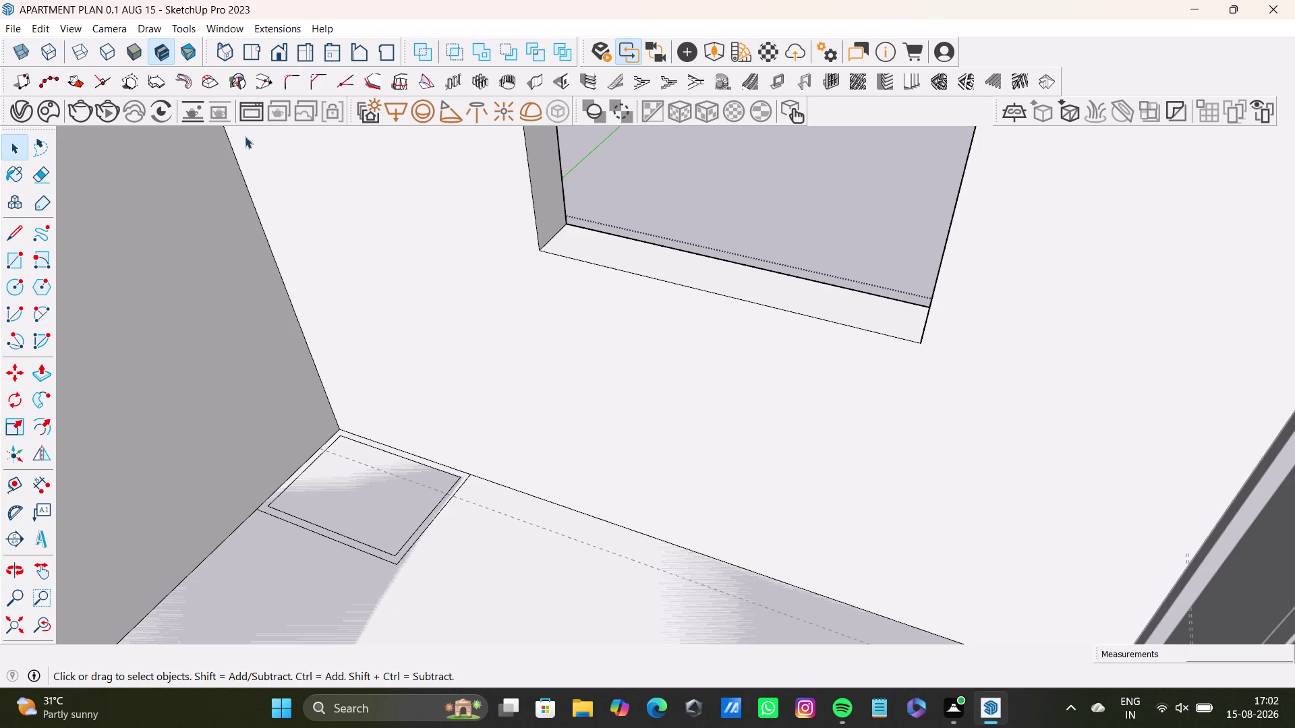
middle_drag(332, 517, 377, 497)
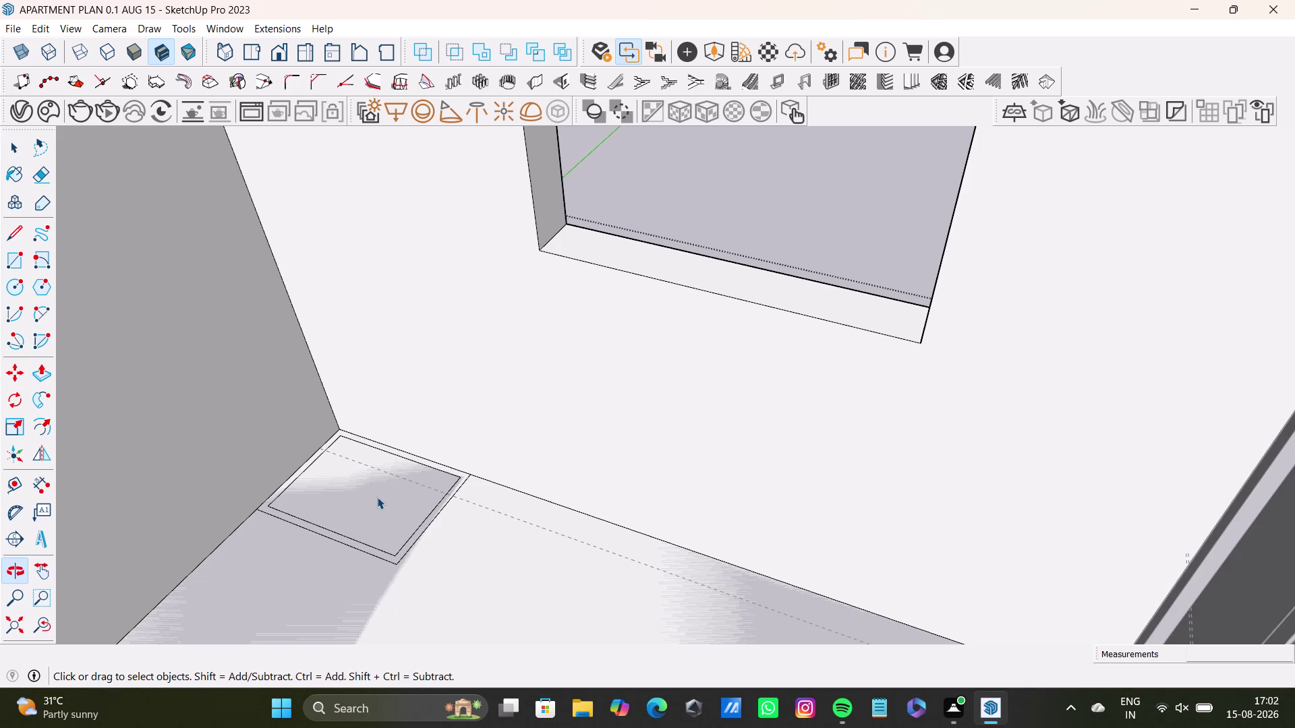
middle_drag(377, 497, 435, 492)
scroll(up, 3)
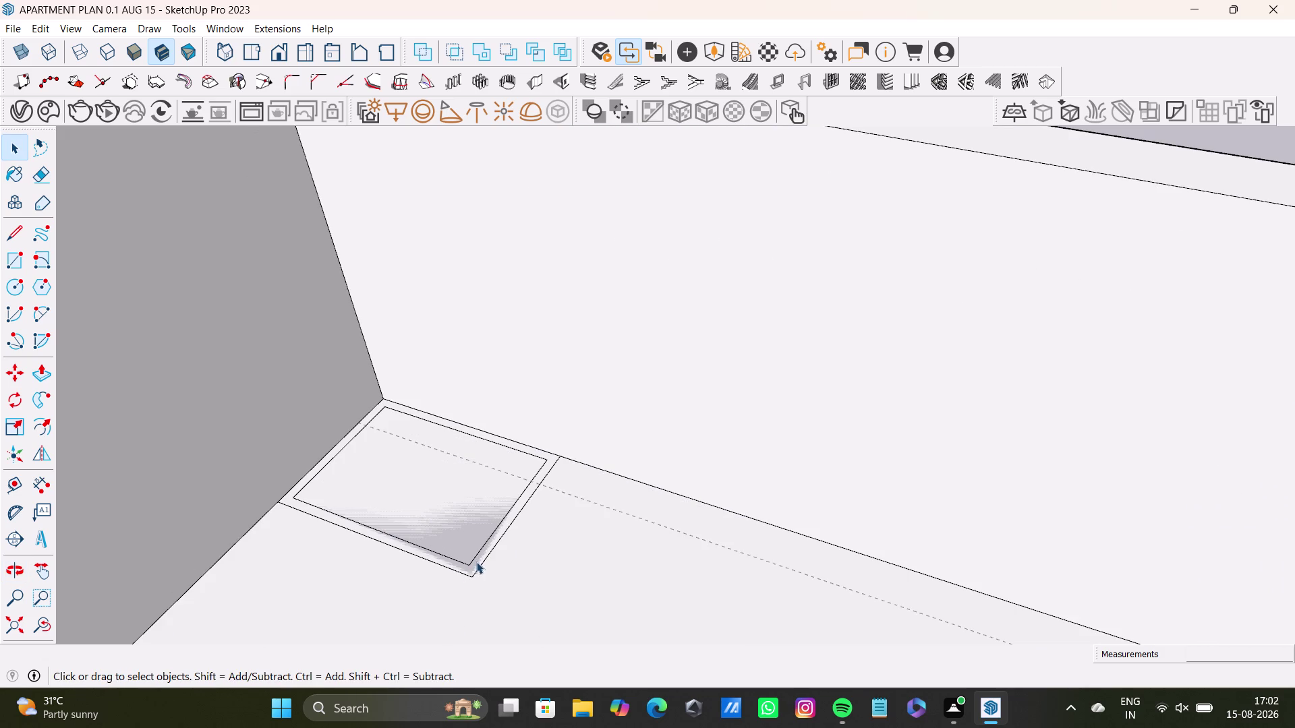
Pull the border strip up about 2' 7 3/8" into a hollow open-topped box.
click(476, 562)
key(p)
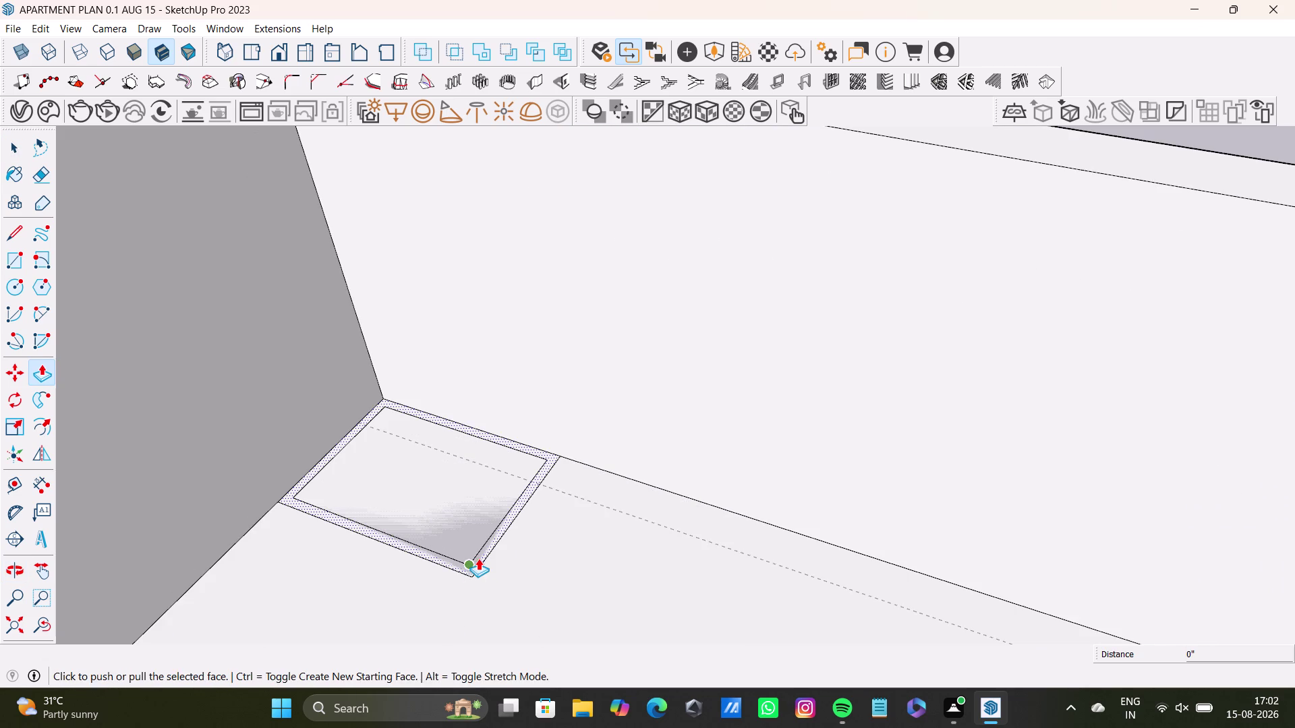
click(478, 559)
click(403, 343)
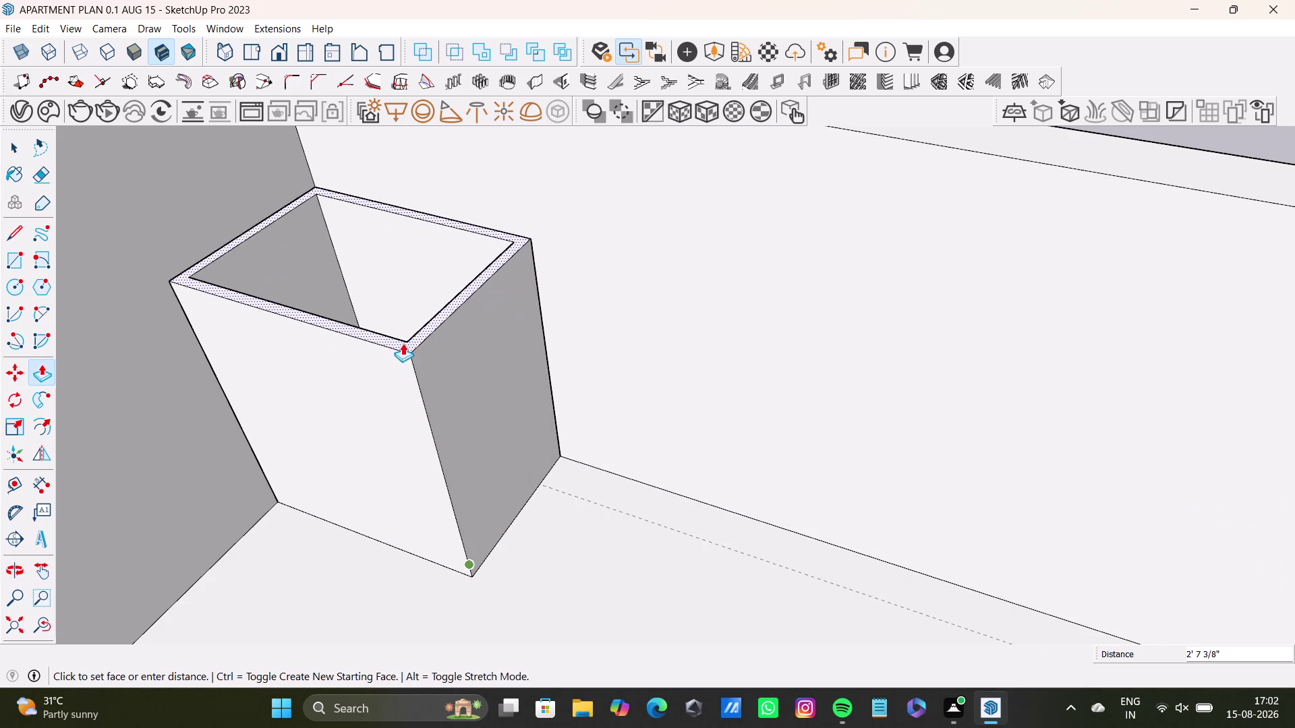
scroll(down, 3)
middle_drag(414, 380, 576, 485)
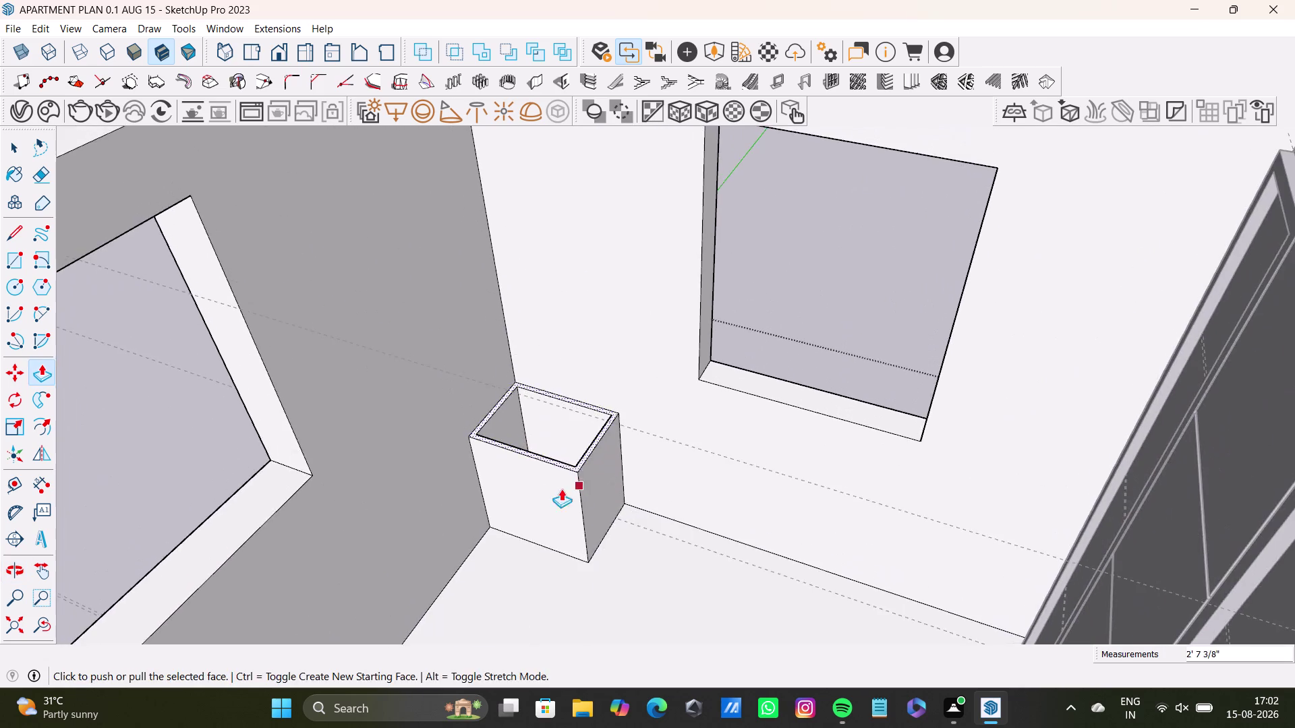
middle_drag(553, 489, 493, 446)
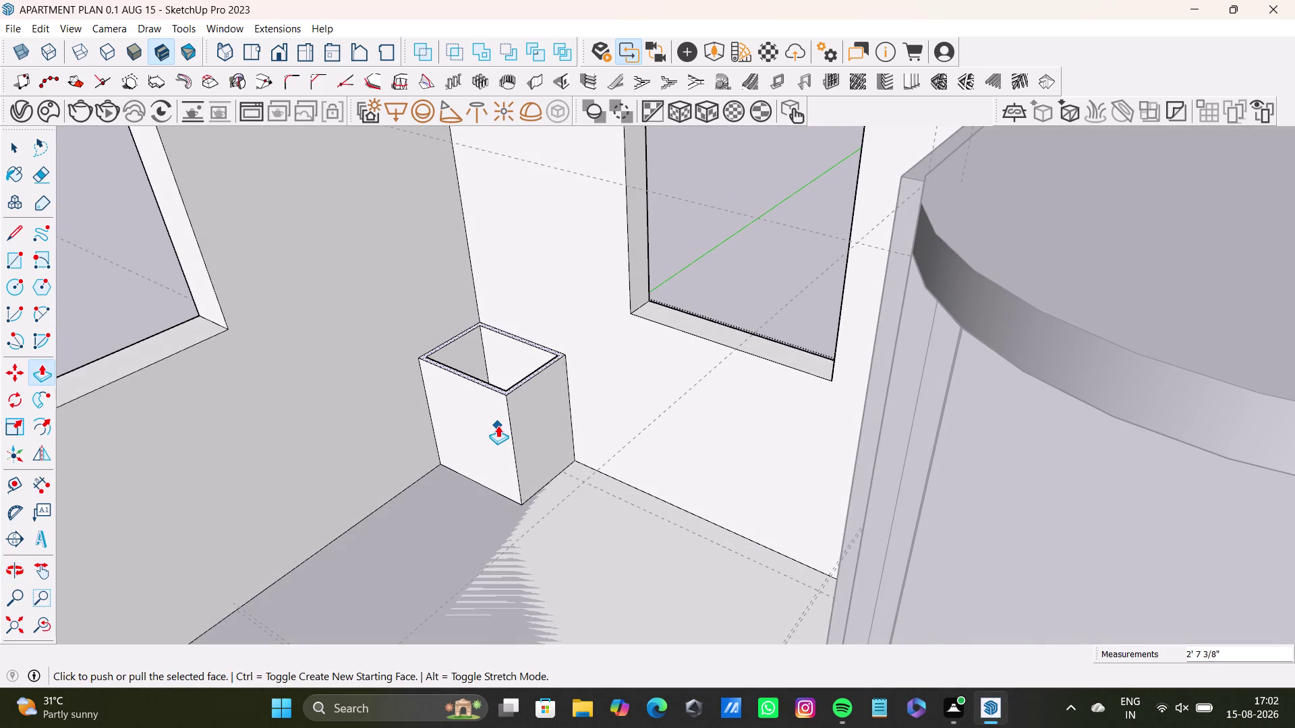
click(17, 254)
scroll(up, 3)
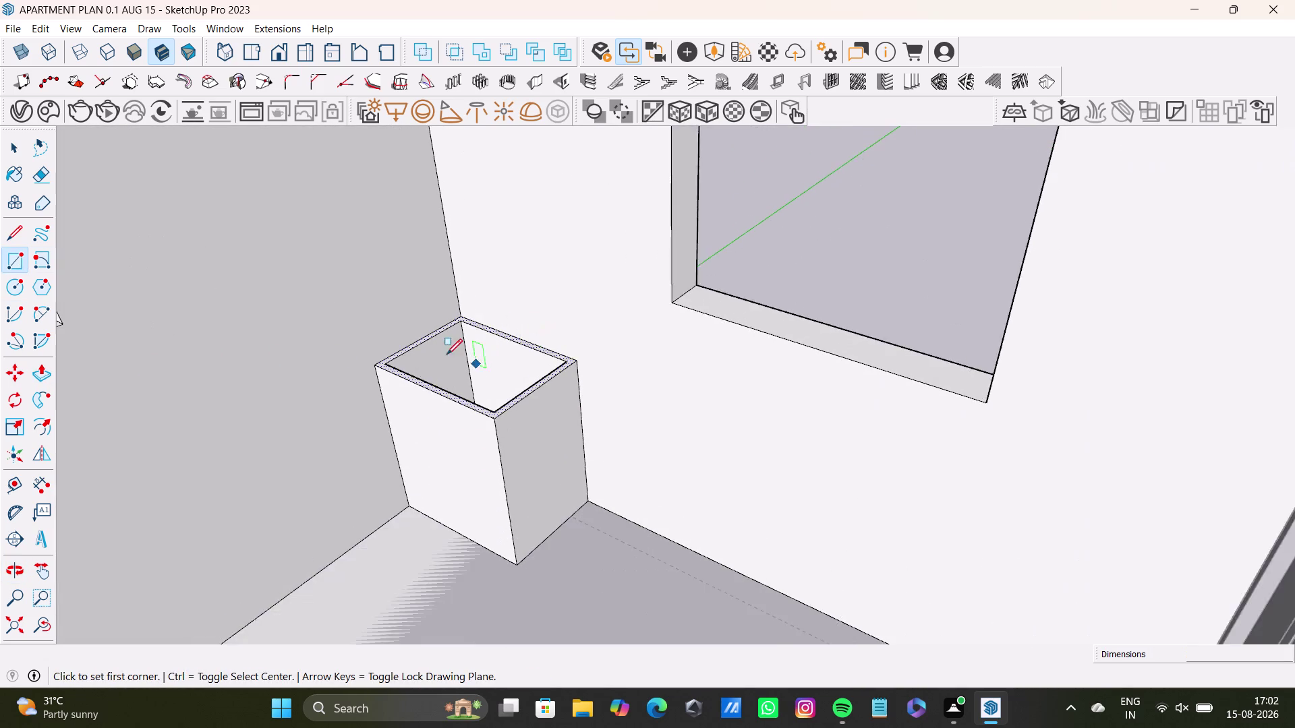
Draw a rectangle across the top rim corners to cap the box.
click(366, 363)
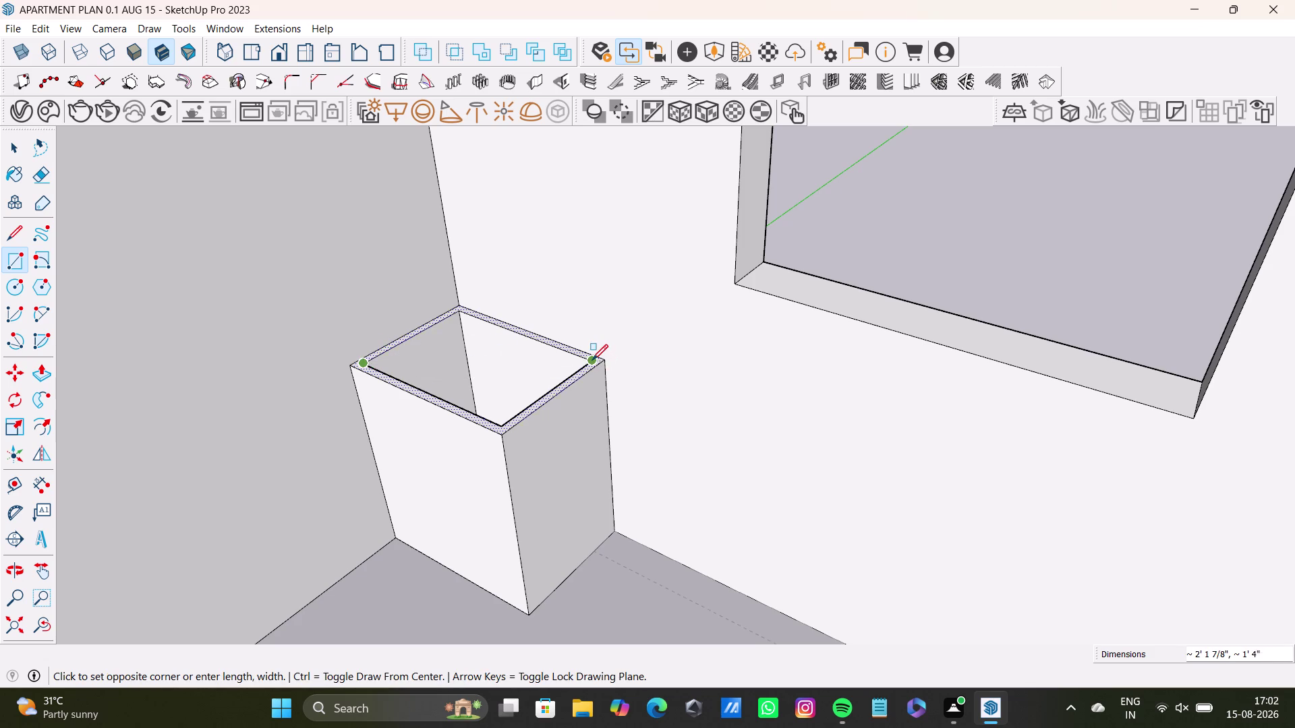
click(592, 360)
scroll(down, 3)
middle_drag(487, 408, 526, 425)
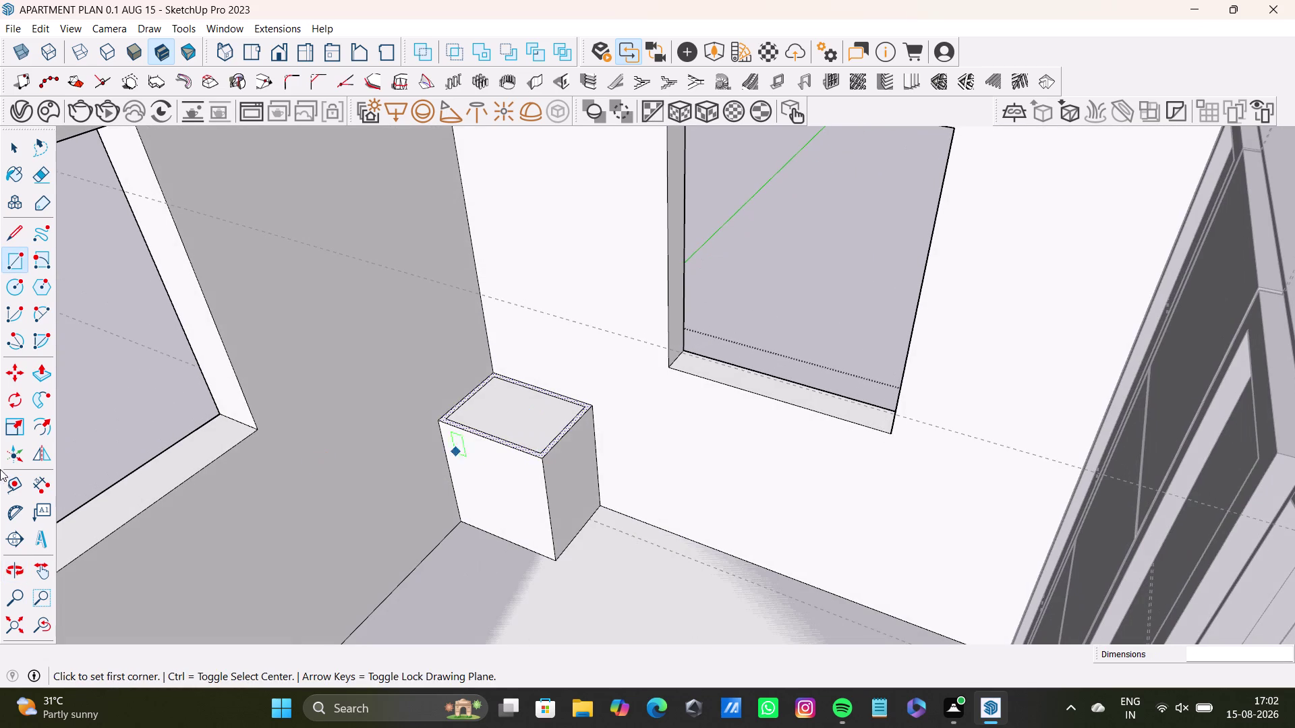
Draw a corner arc between adjacent edges on the box top.
click(37, 319)
scroll(up, 3)
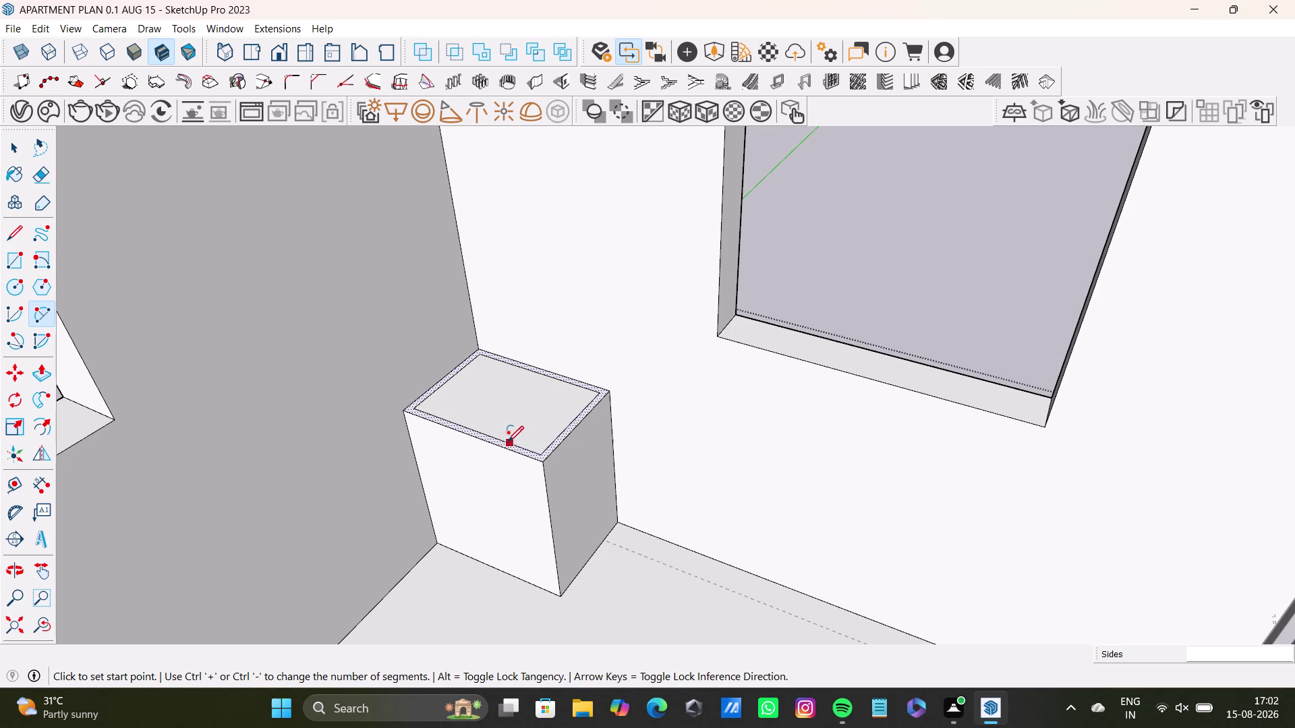
click(508, 442)
click(557, 437)
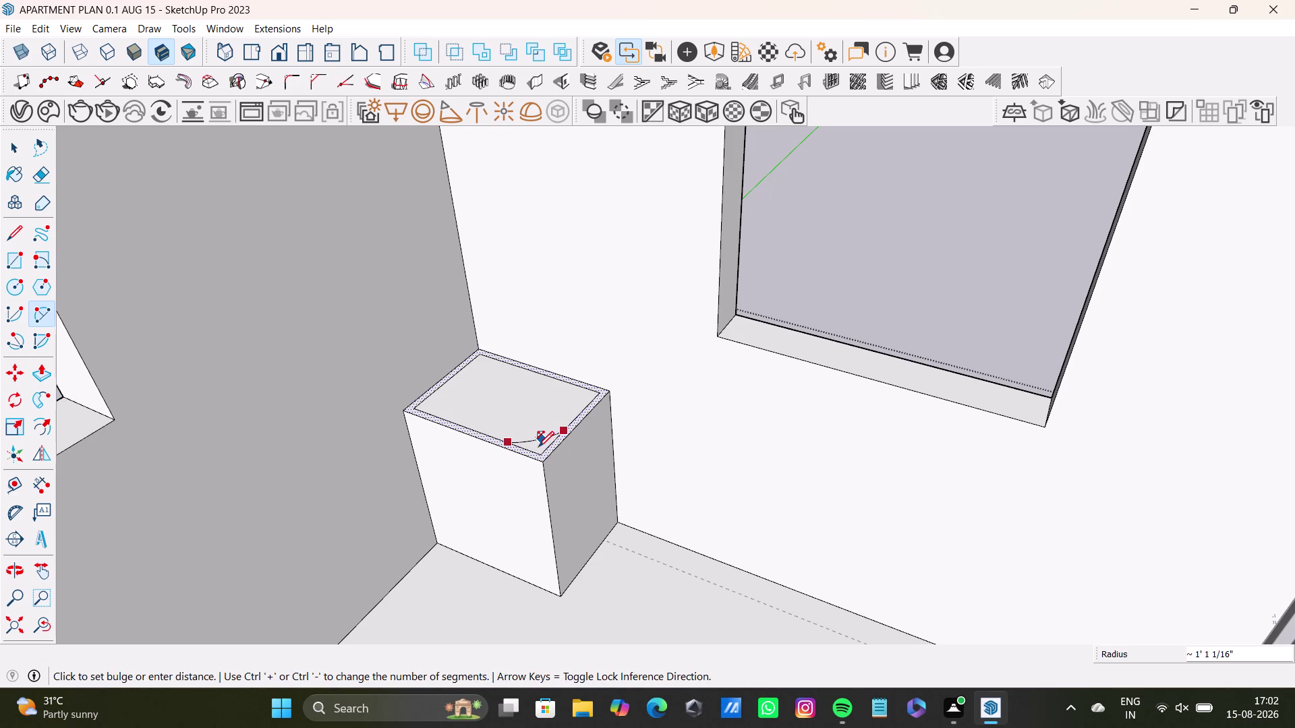
click(539, 447)
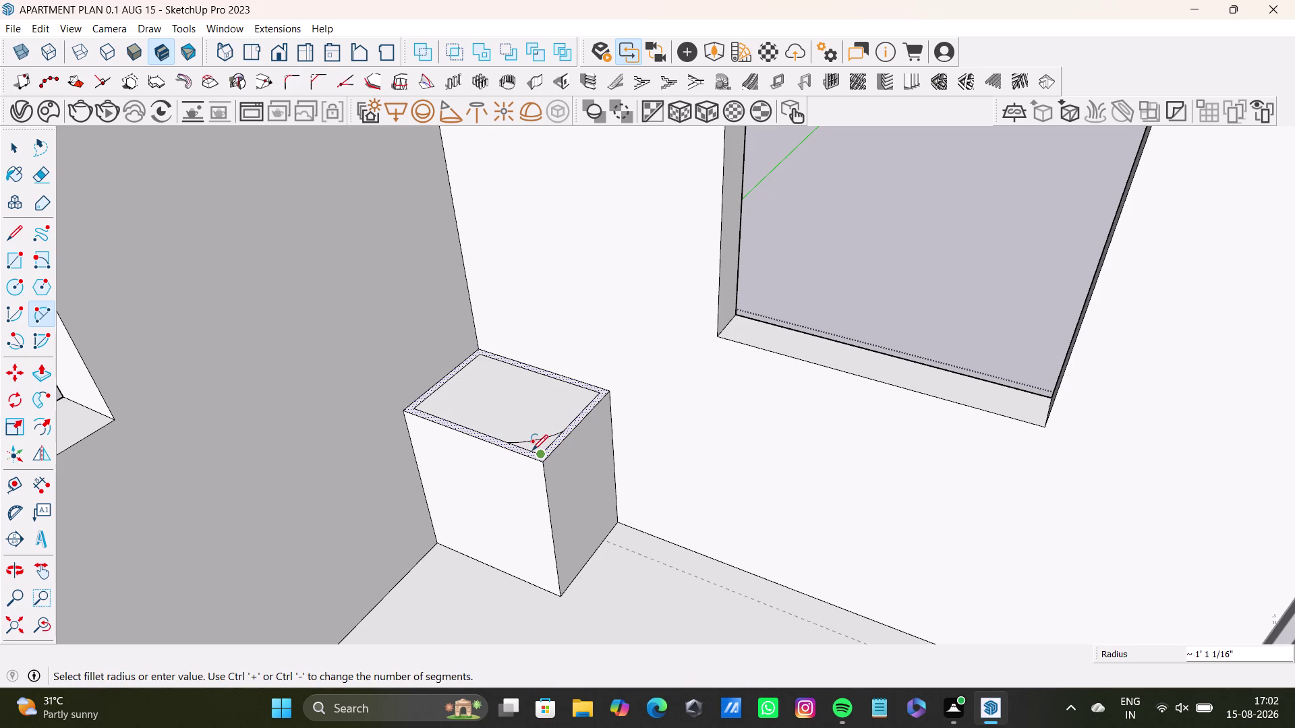
key(ctrl+z)
click(36, 321)
scroll(up, 3)
click(541, 458)
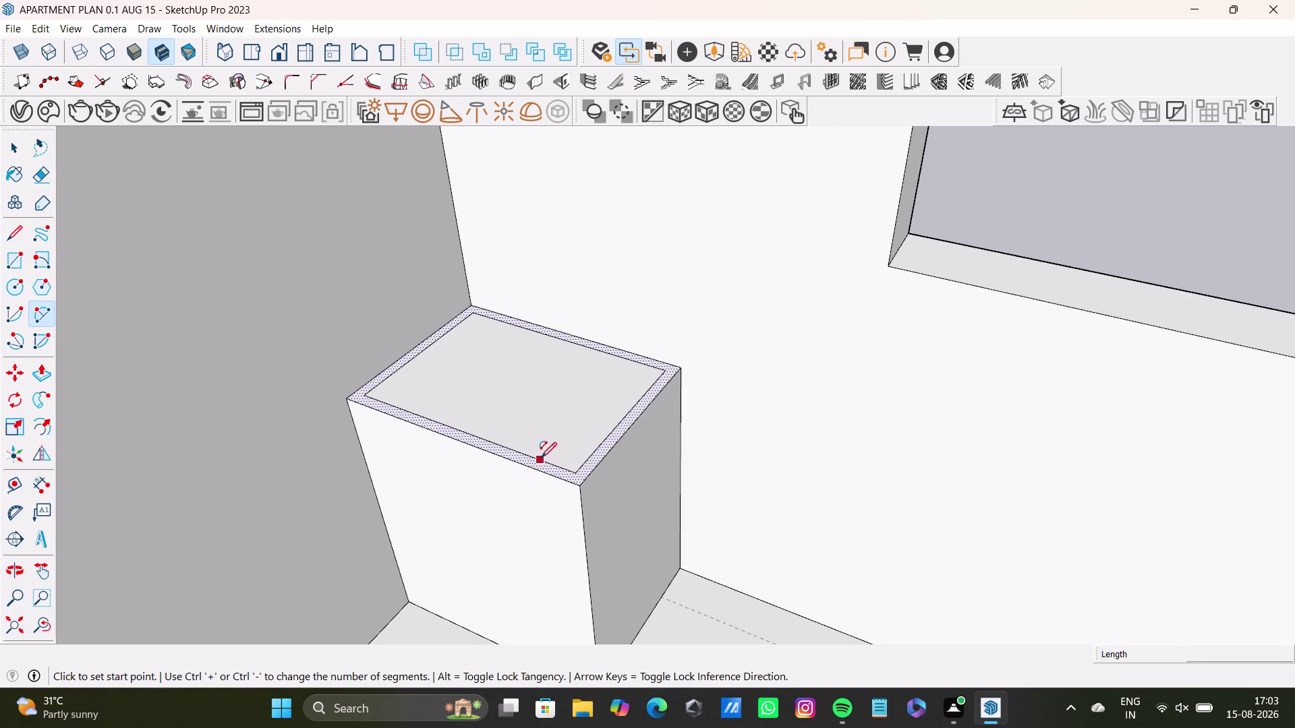
click(592, 453)
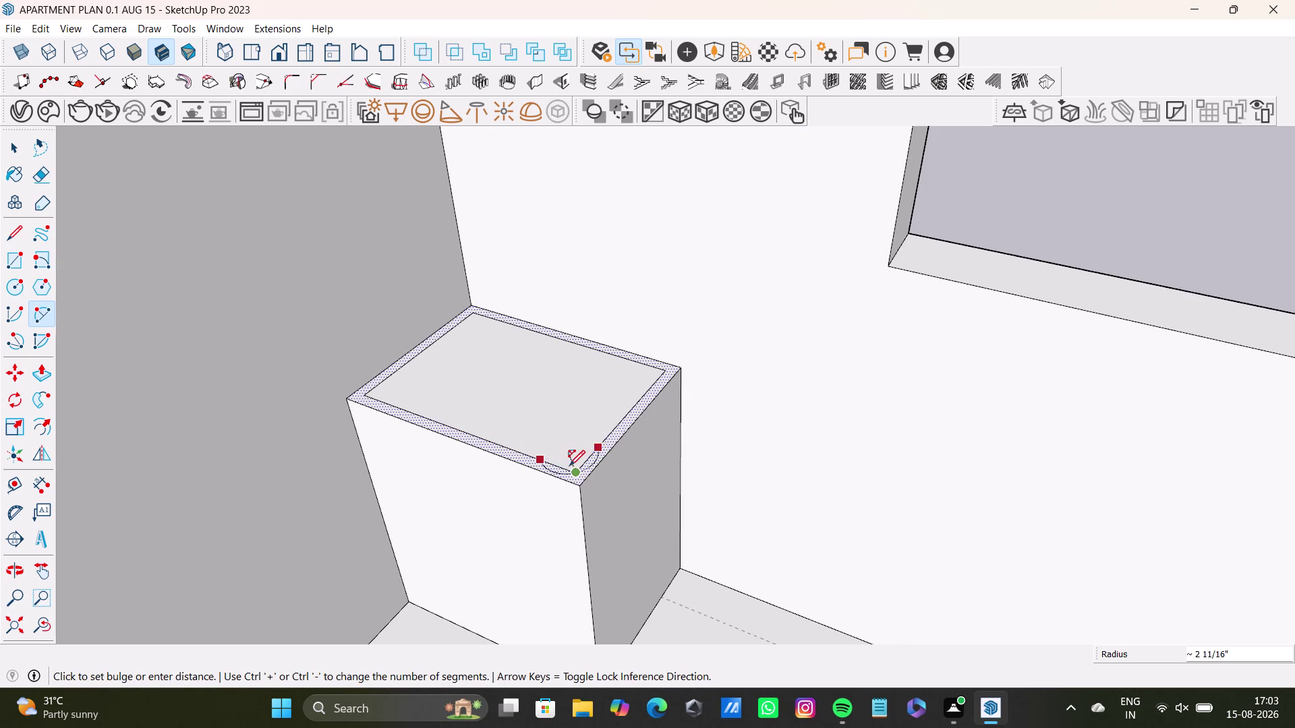
key(space)
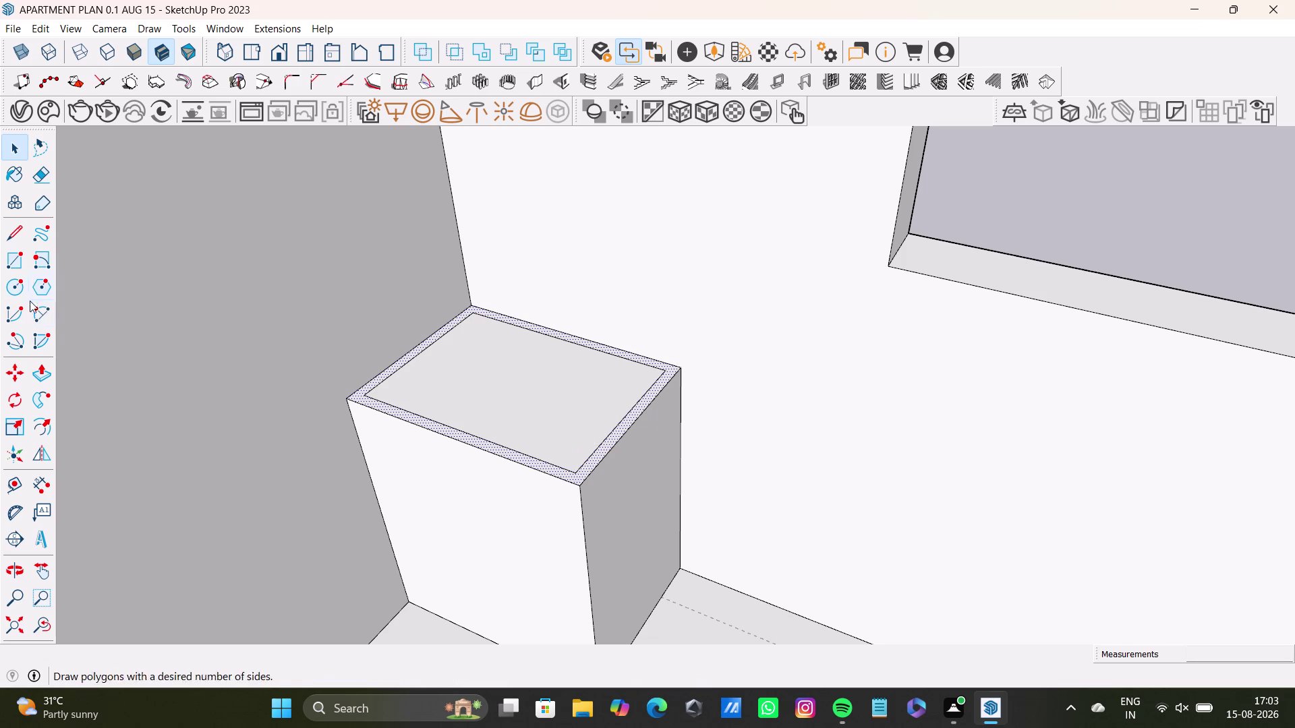
Cancel the corner arc and undo the raised box and earlier edits.
click(42, 311)
scroll(up, 3)
middle_drag(590, 468, 577, 547)
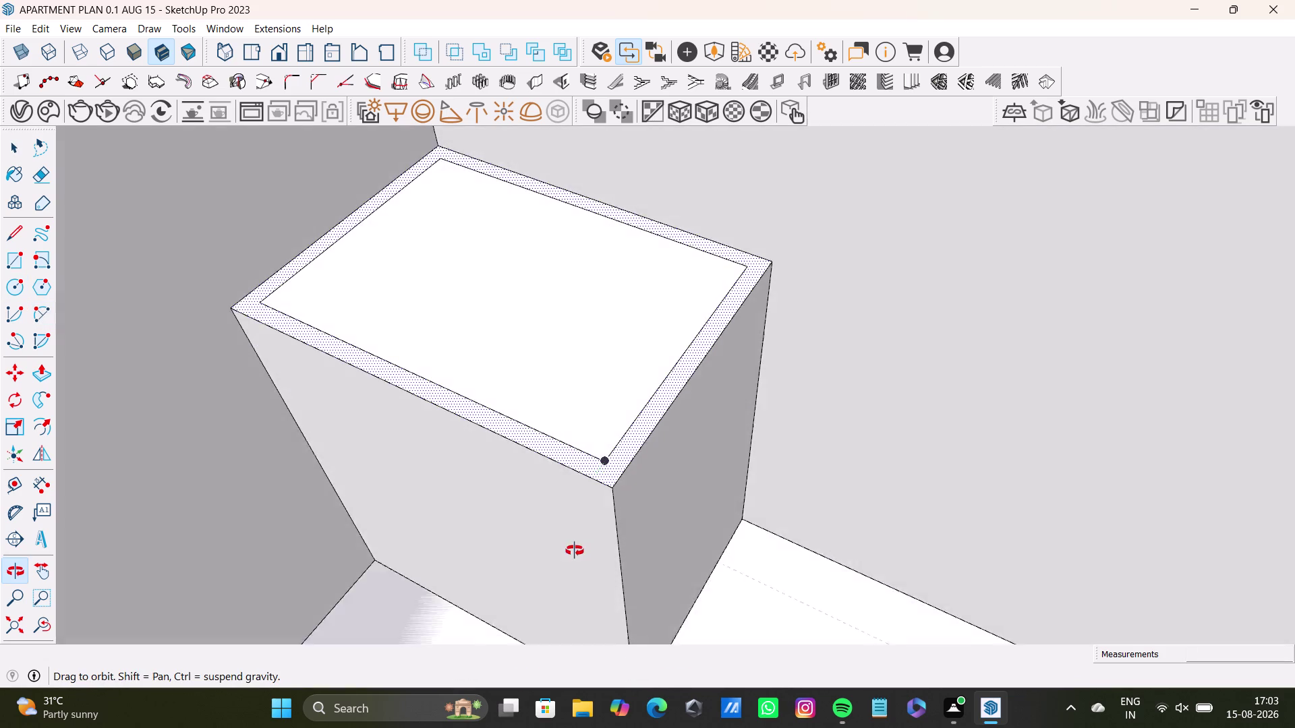
middle_drag(577, 547, 562, 575)
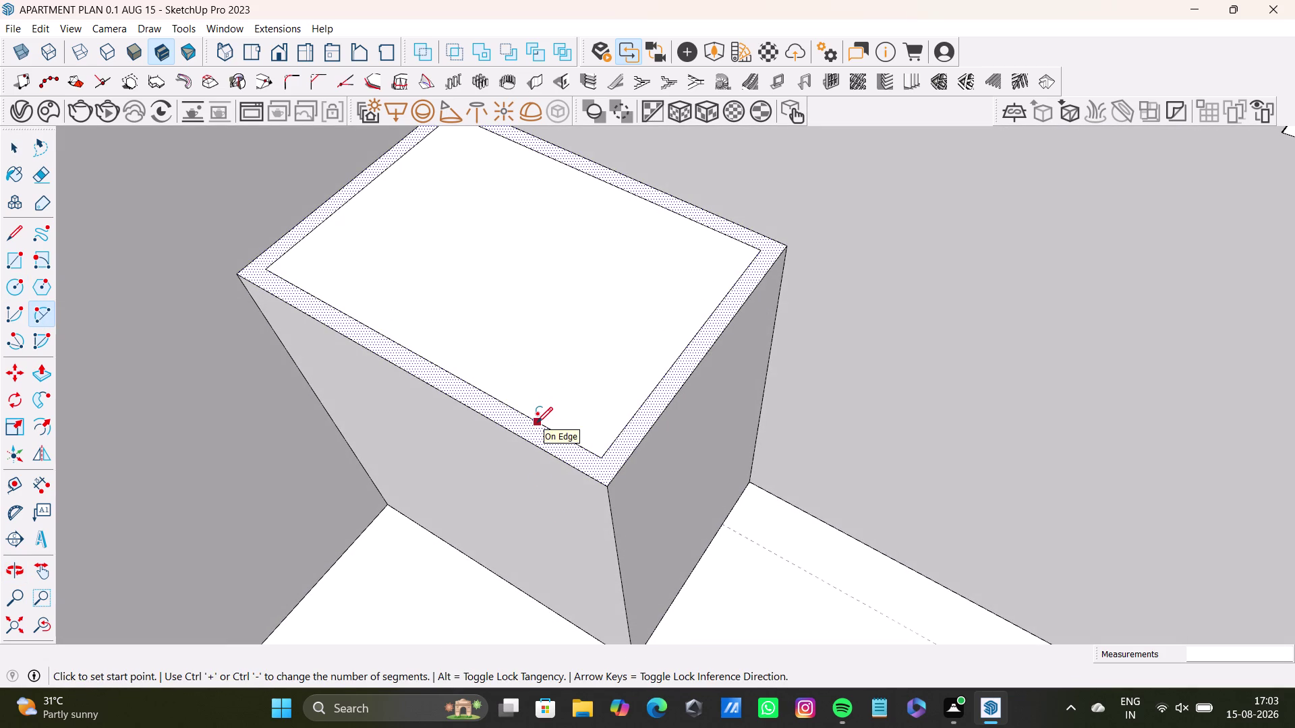
key(space)
key(ctrl+z)
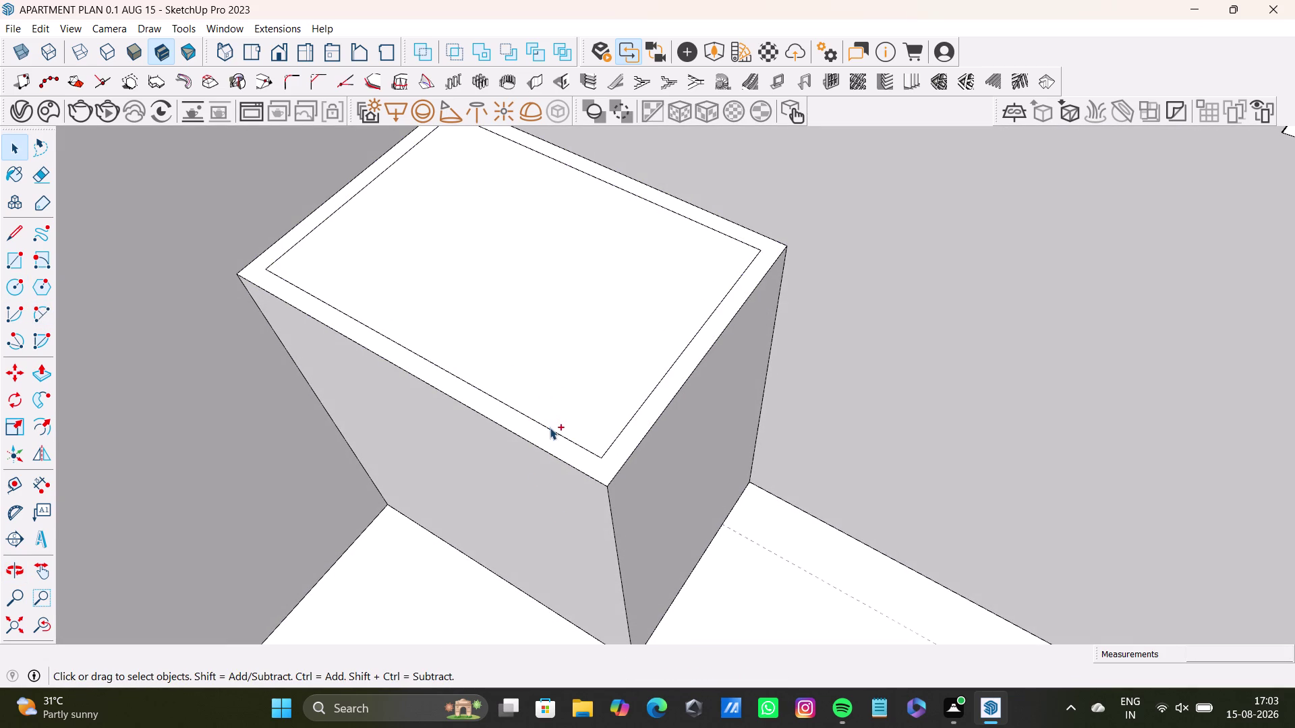
key(ctrl+z)
key(ctrl+z)
key(space)
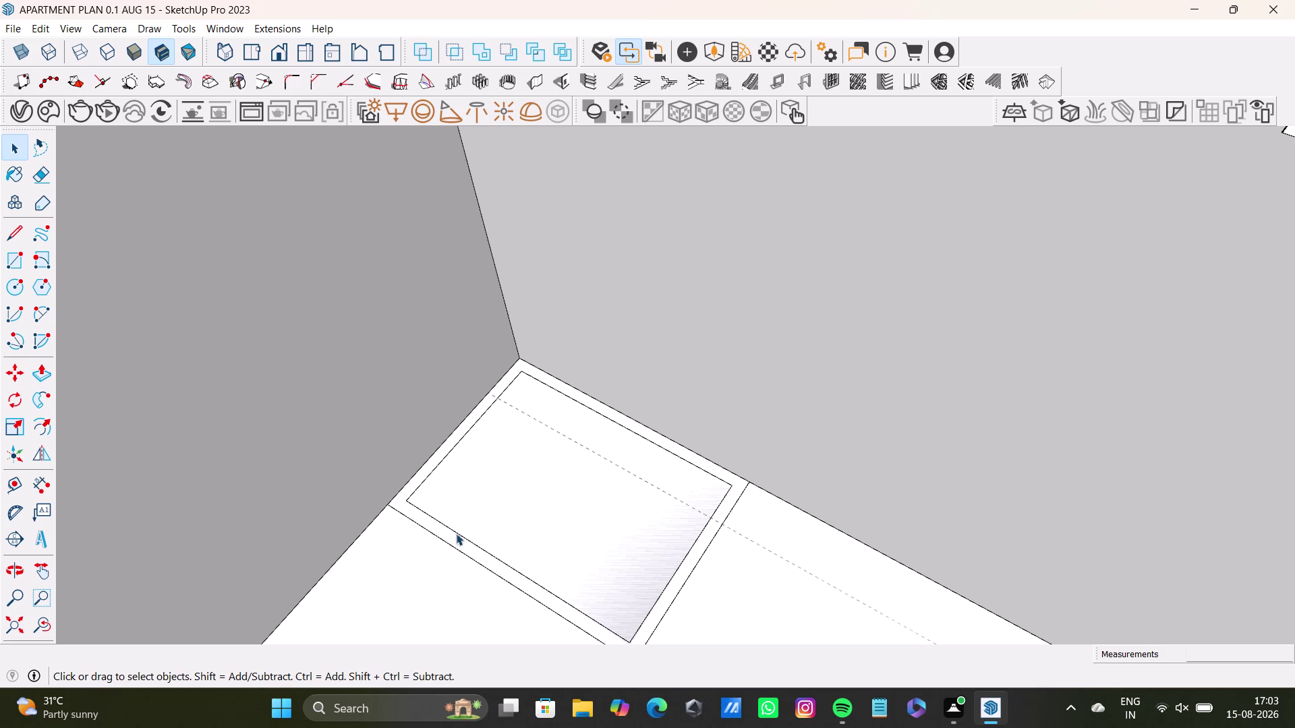
Delete the leftover inset border outline edges on the floor rectangle.
click(459, 535)
key(Delete)
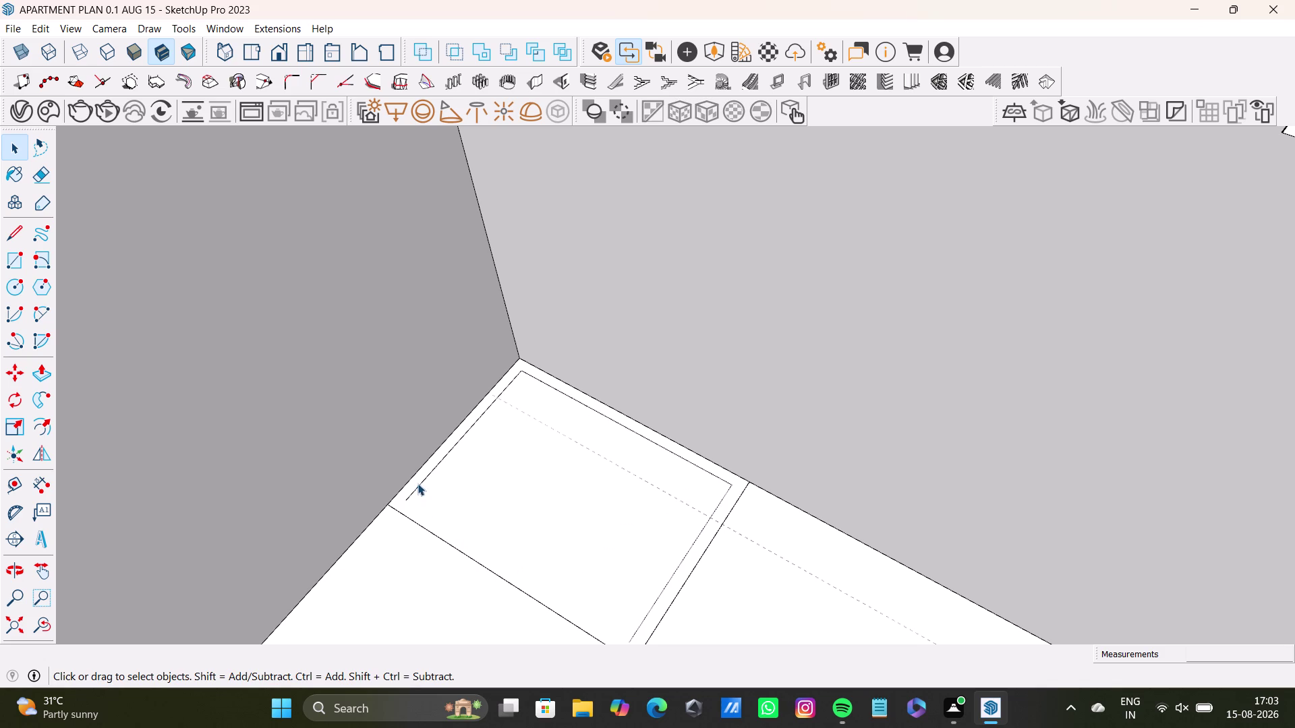
click(418, 485)
key(Delete)
click(593, 410)
key(Delete)
click(706, 523)
key(Delete)
scroll(down, 3)
key(space)
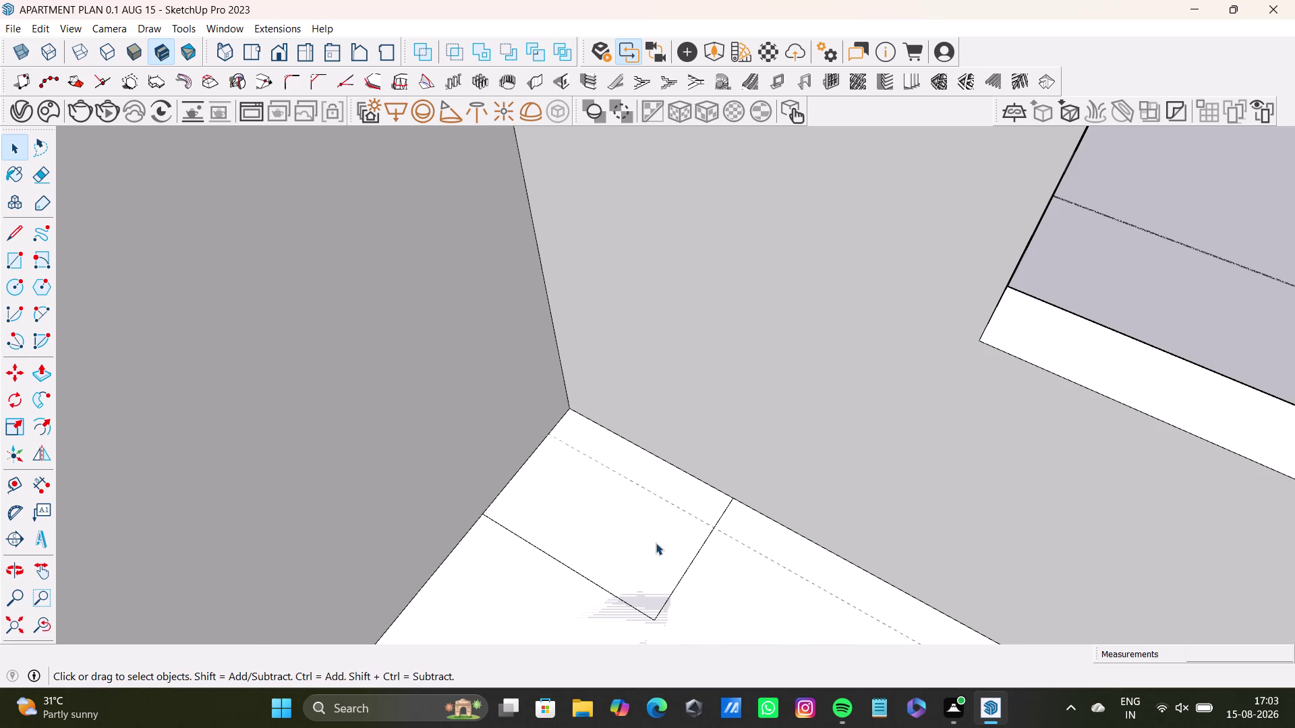
Push/pull the plain floor rectangle up into a solid block about 3' 1" tall.
click(655, 542)
key(p)
click(655, 542)
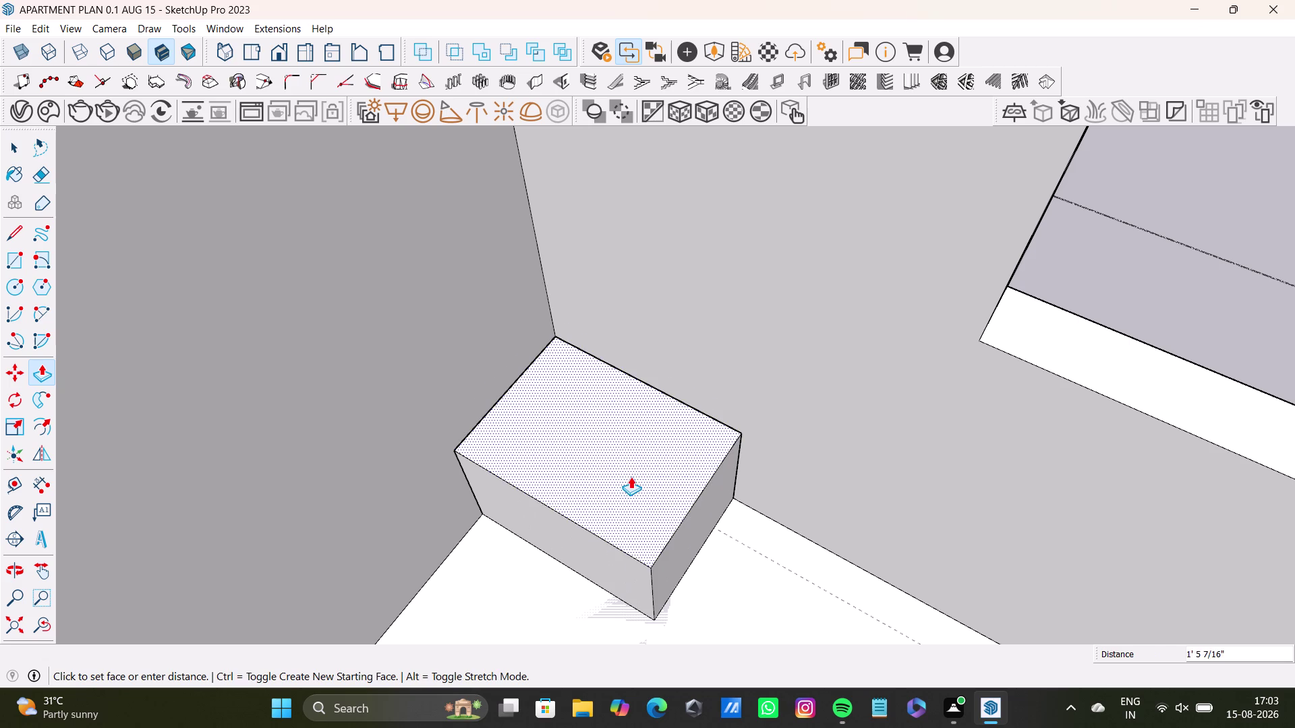
click(607, 381)
middle_drag(632, 449, 713, 322)
scroll(down, 3)
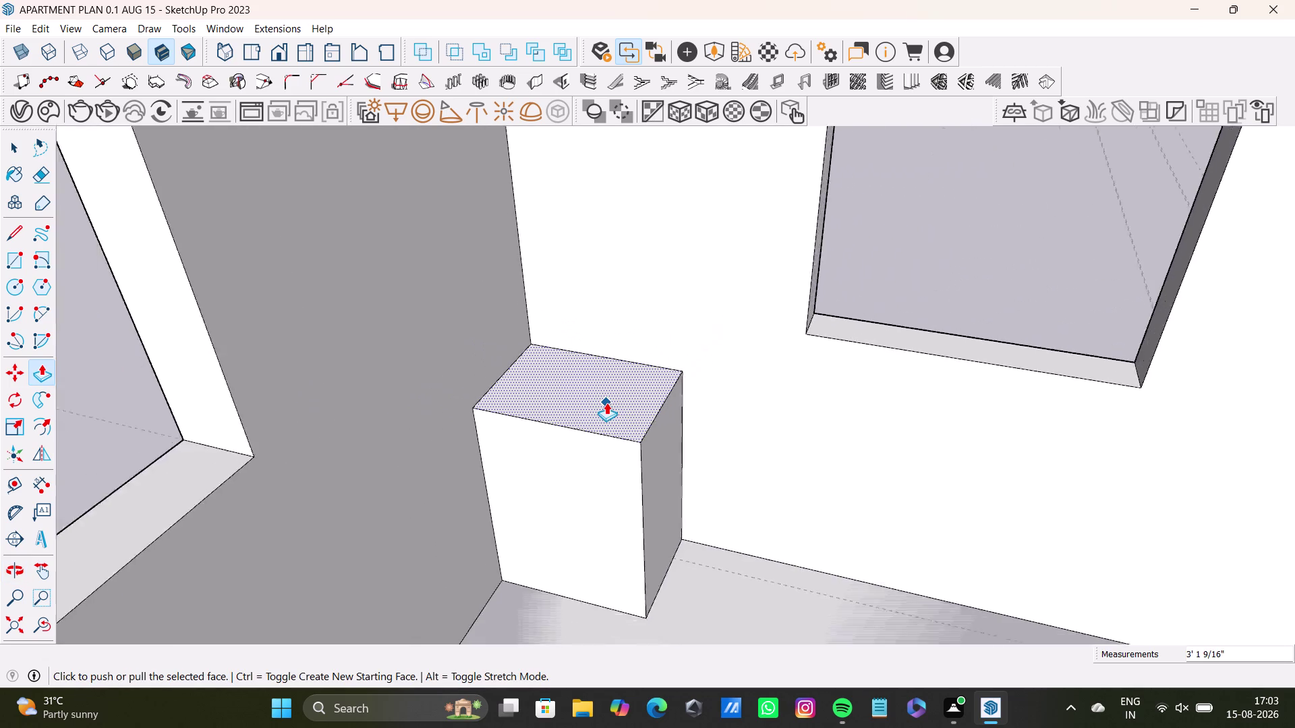
scroll(down, 3)
middle_drag(645, 443, 657, 422)
middle_drag(671, 439, 672, 439)
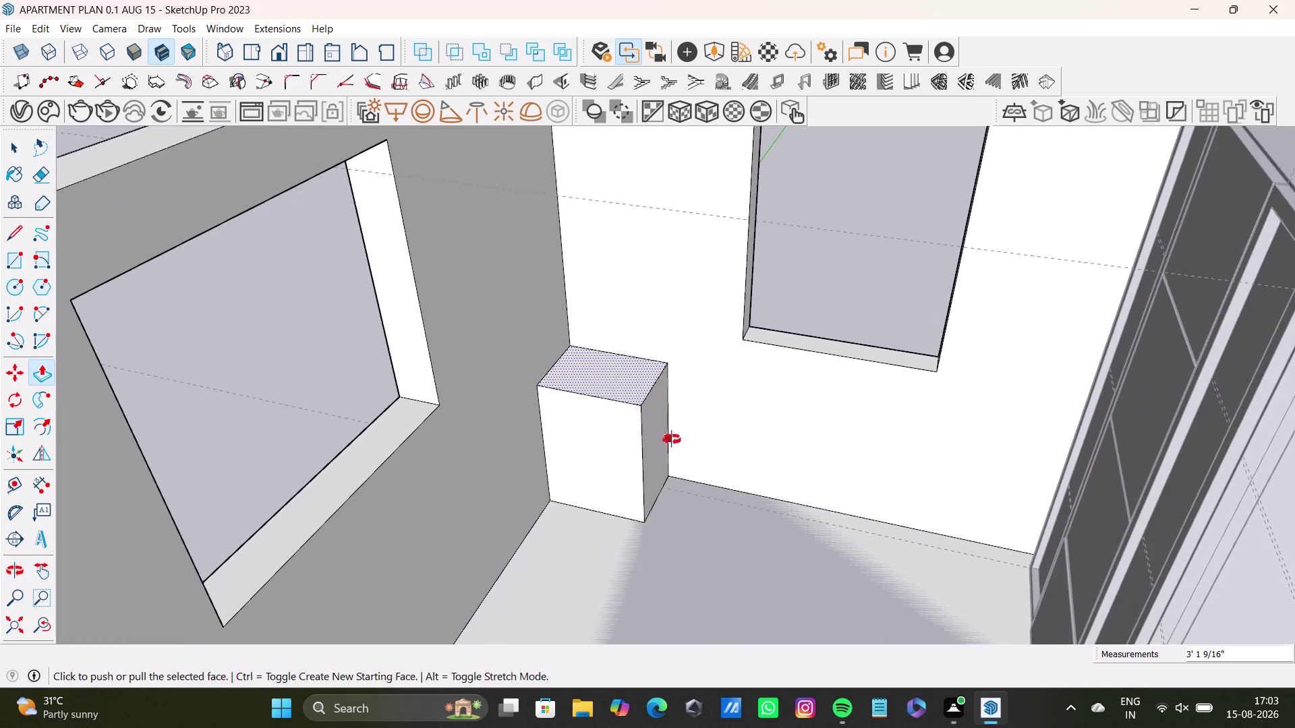
middle_drag(672, 440, 636, 428)
key(space)
click(832, 283)
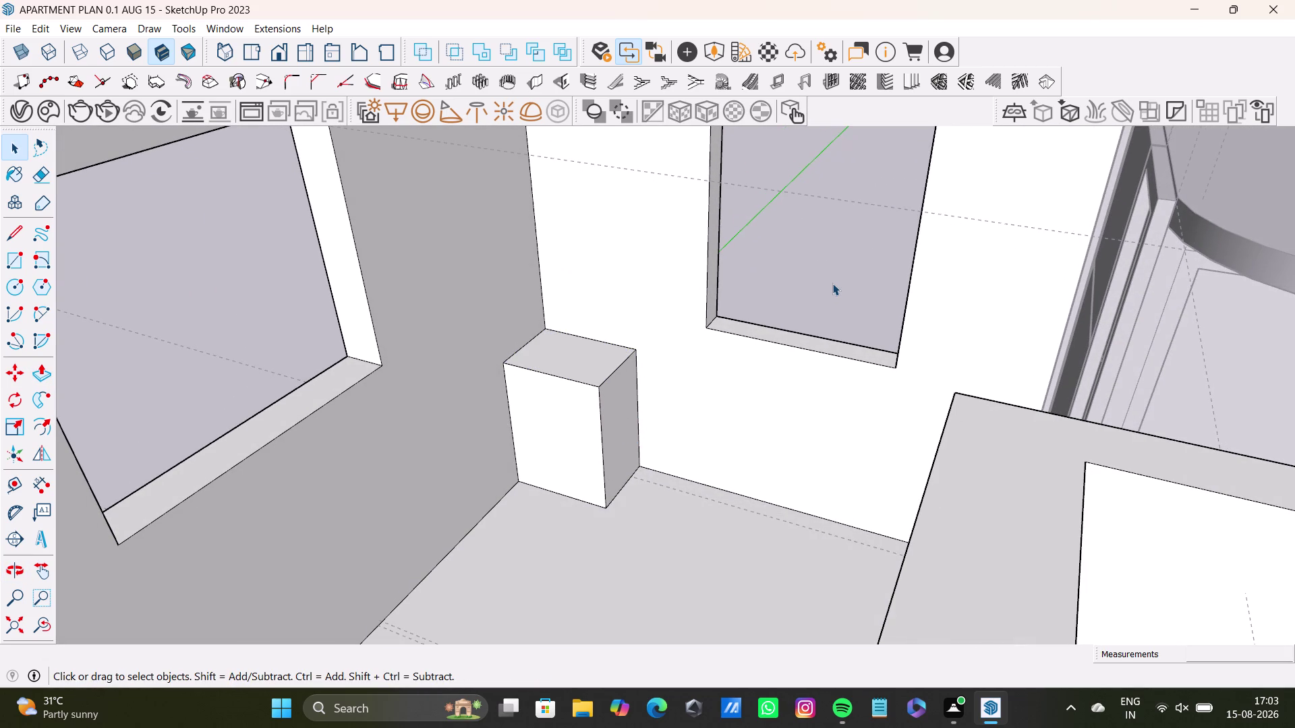
Push the block's side face inward roughly 3 5/16 inches.
middle_drag(633, 403, 660, 421)
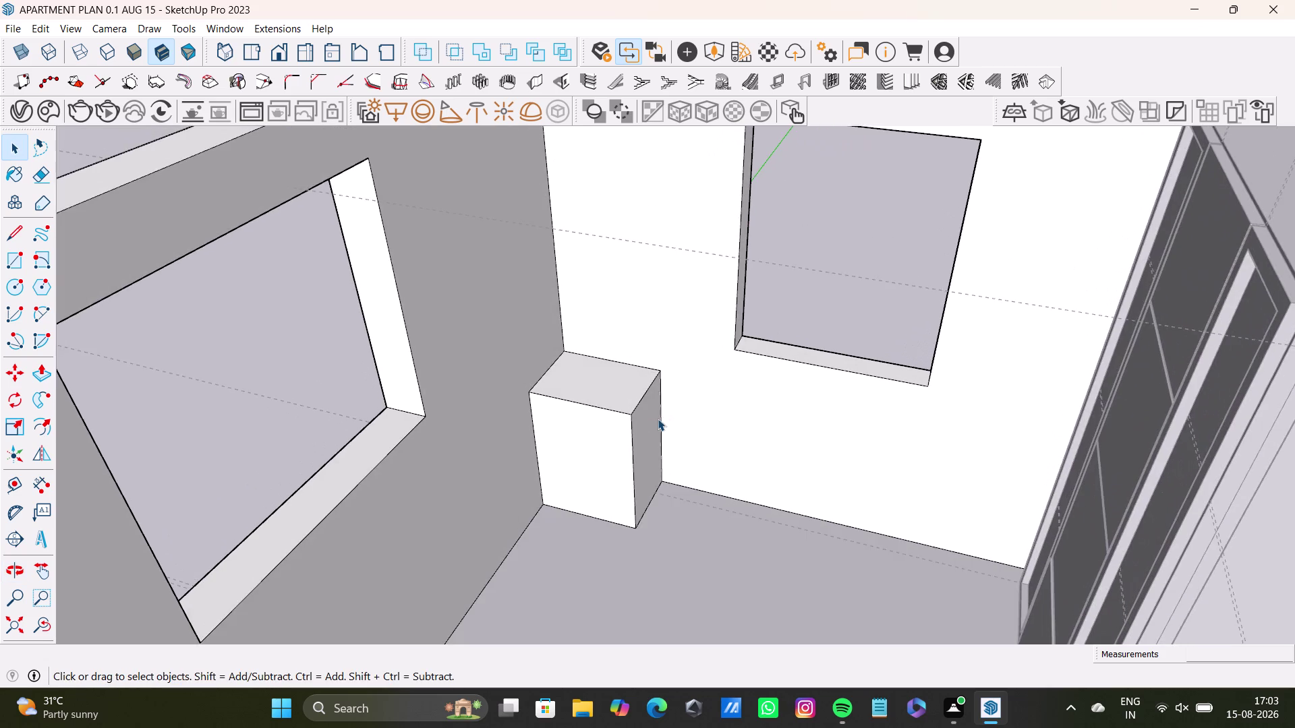
scroll(up, 3)
middle_drag(657, 418, 622, 370)
click(579, 339)
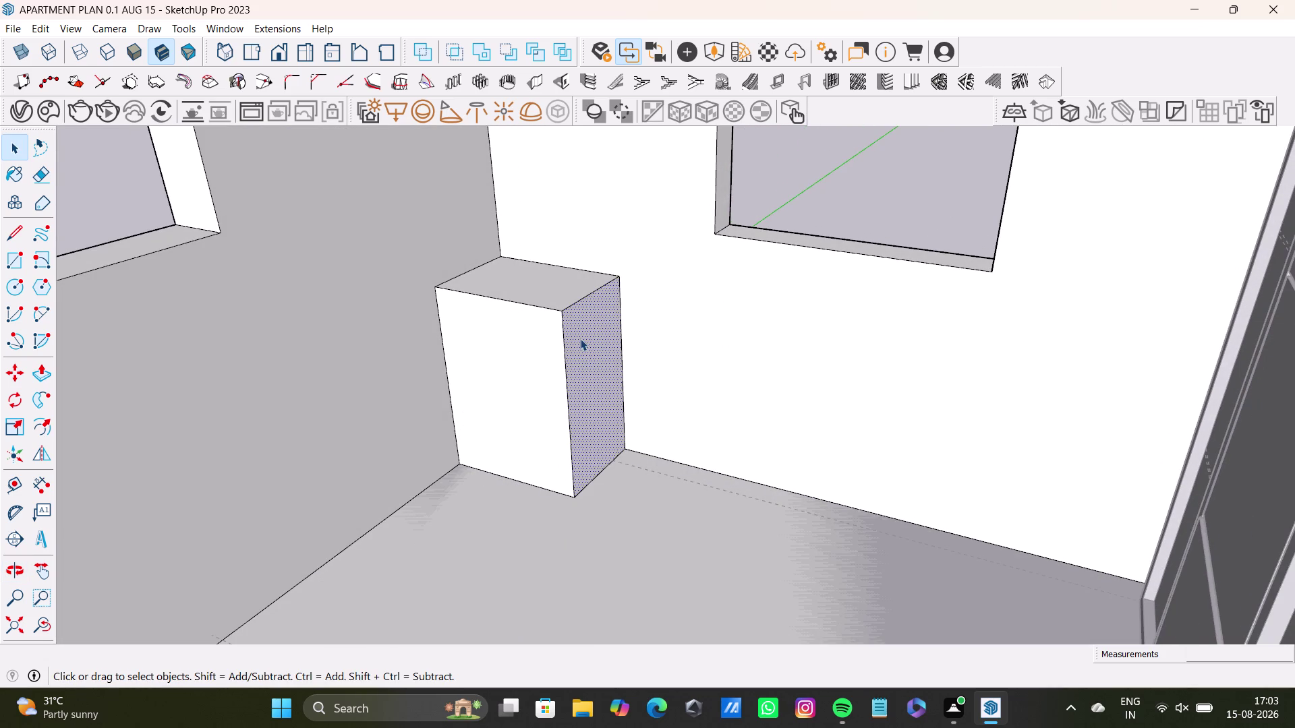
key(p)
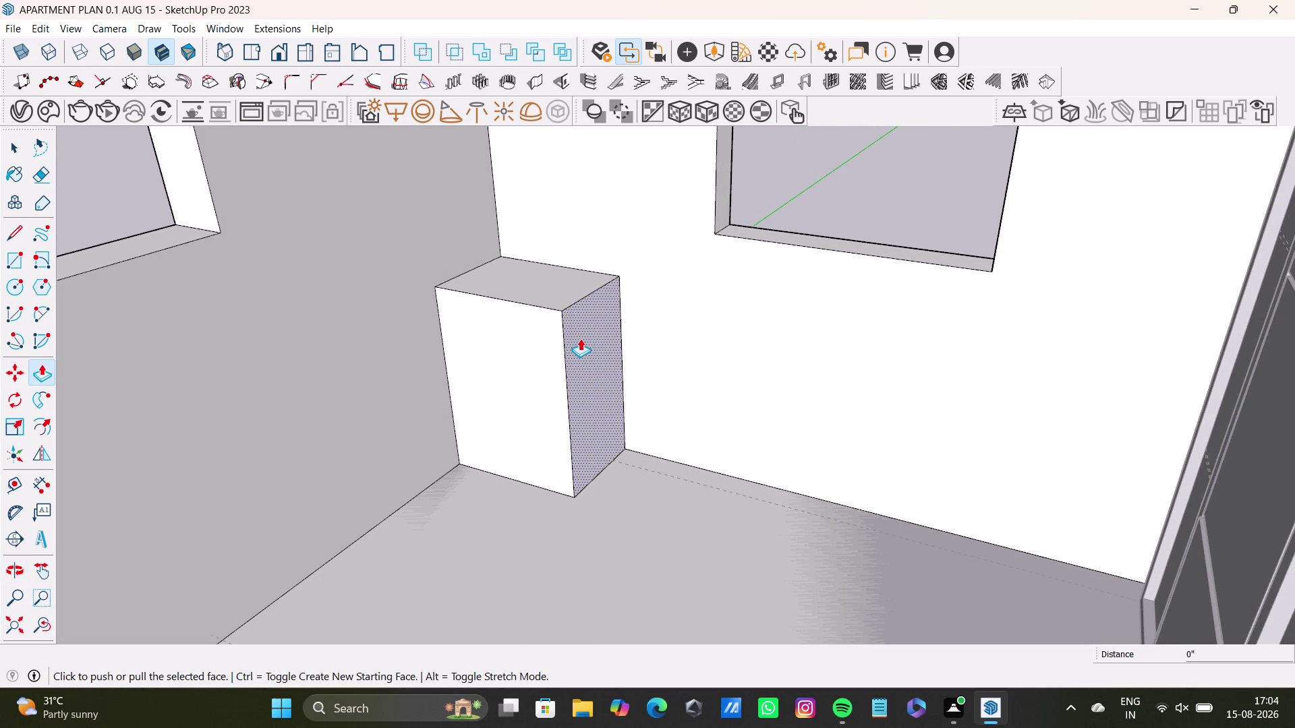
drag(580, 338, 565, 333)
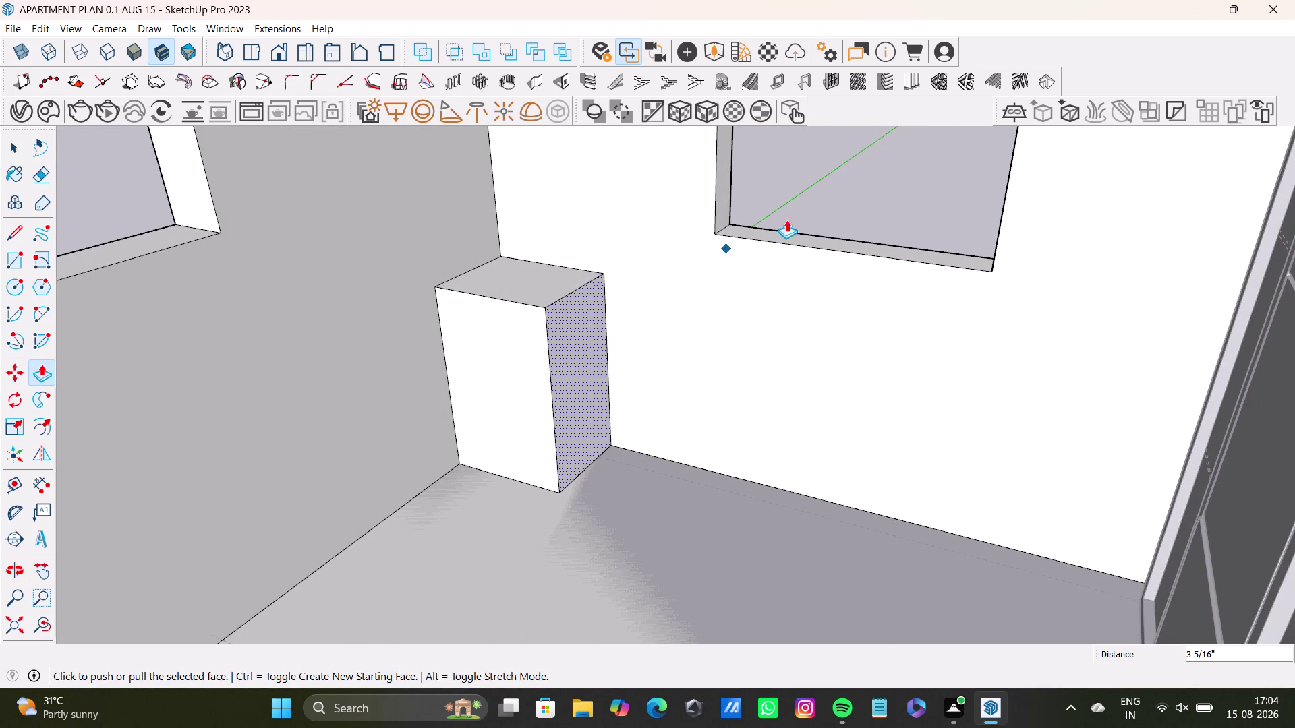
click(854, 186)
key(space)
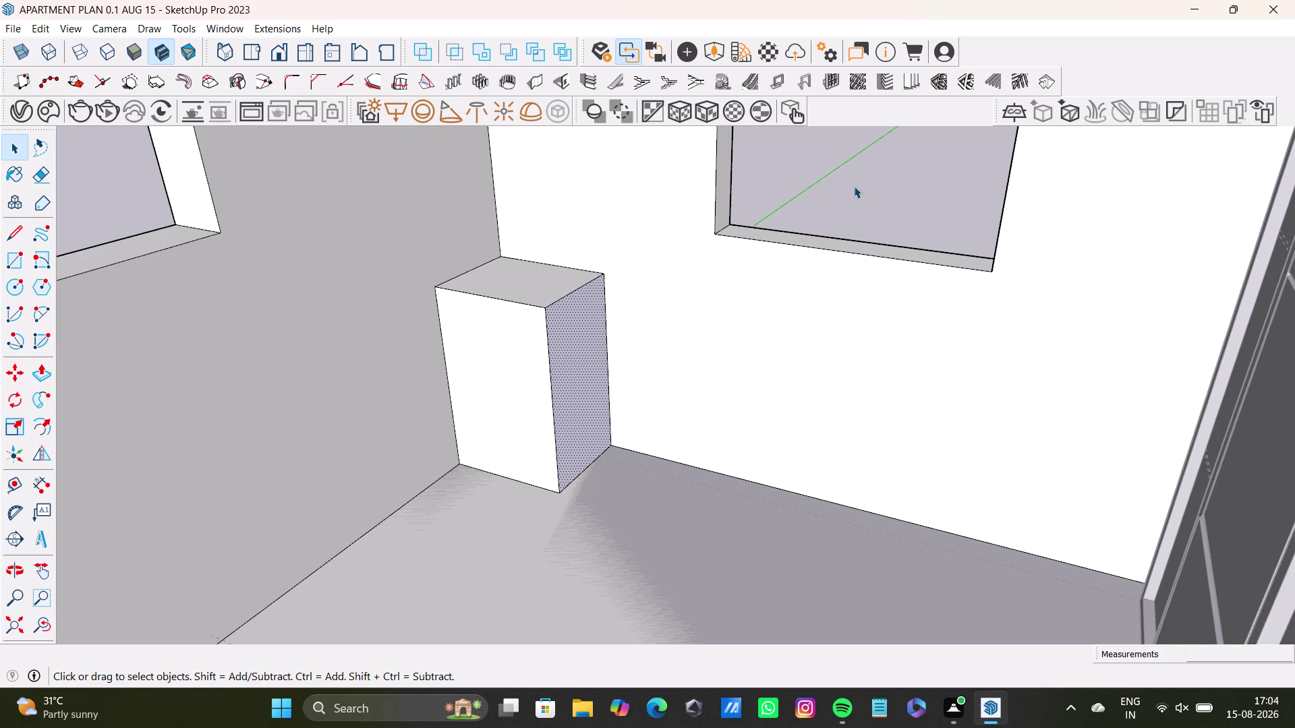
click(41, 311)
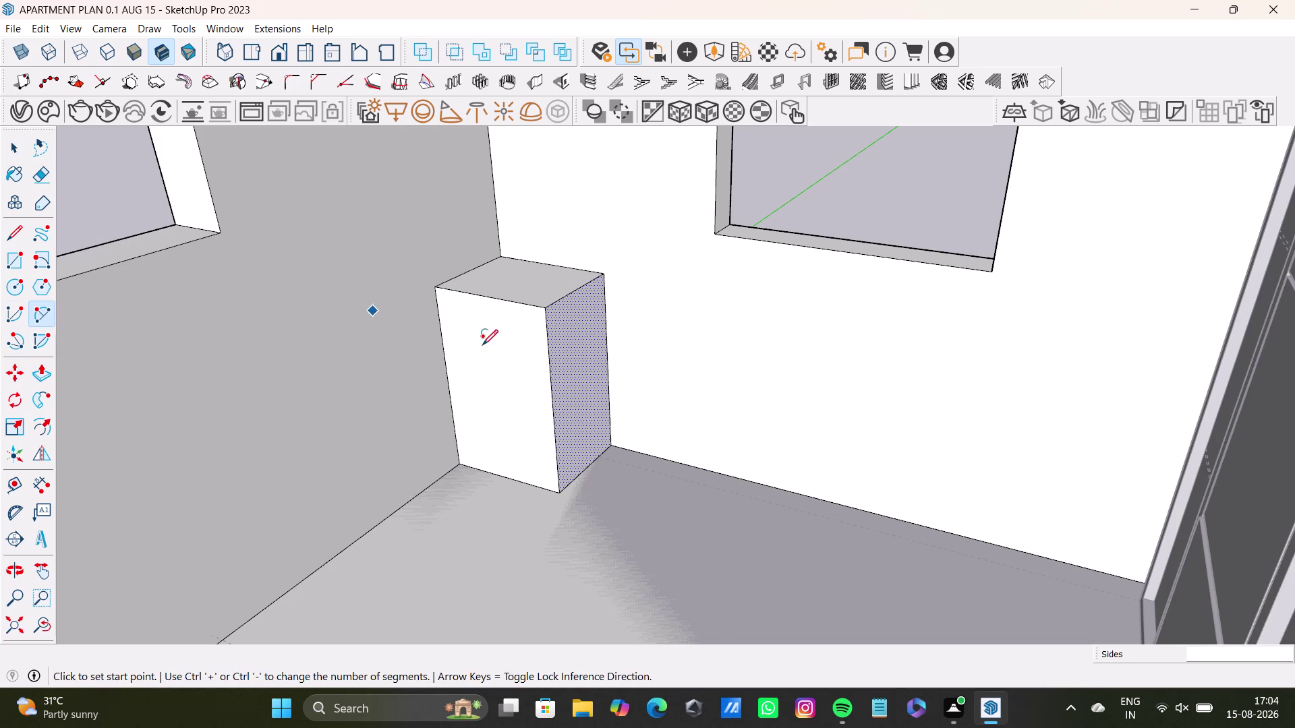
Round off the top-left corner of the block's top face with a fillet arc.
scroll(up, 3)
middle_drag(524, 297, 515, 391)
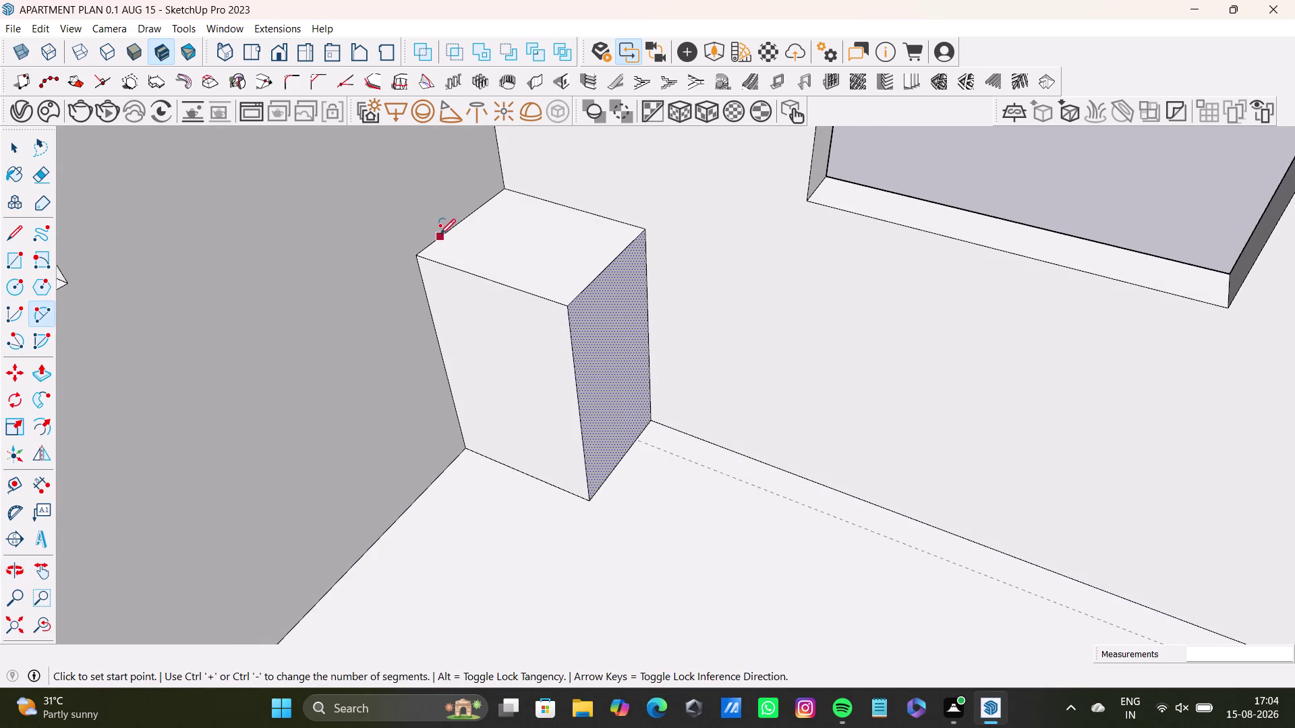
click(444, 233)
click(455, 268)
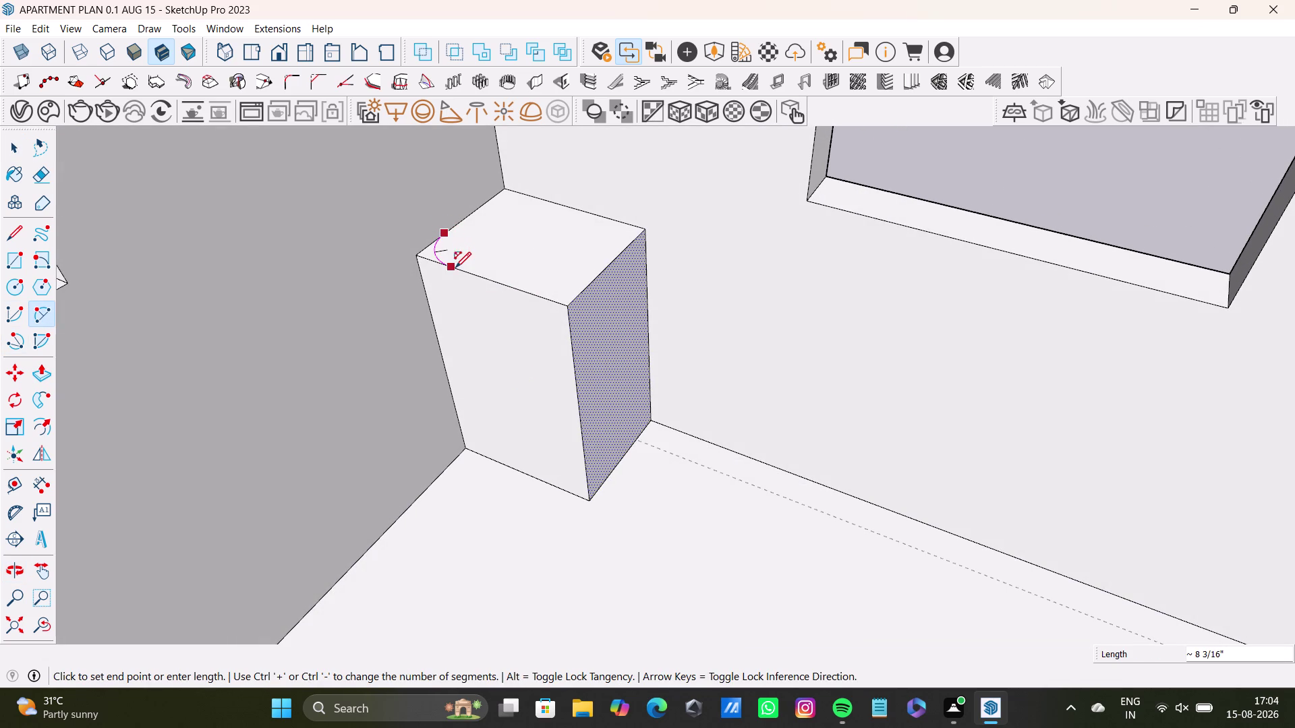
click(434, 246)
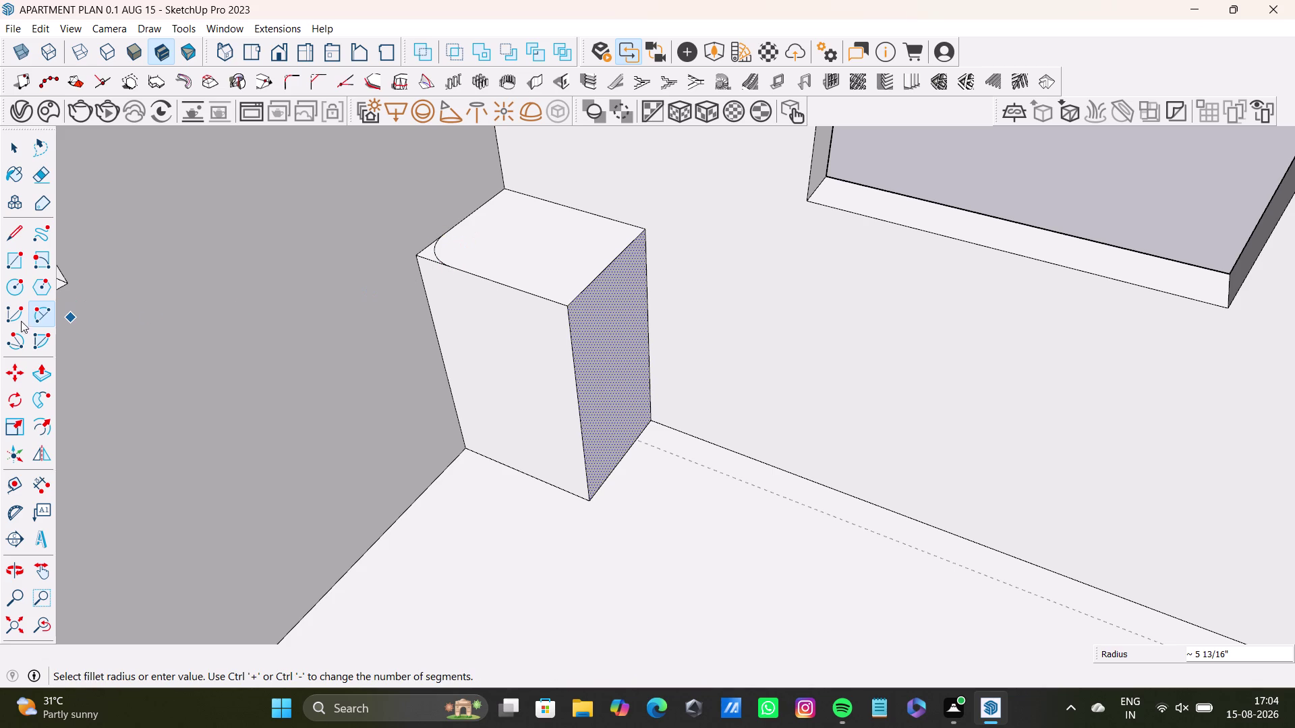
Try drawing arcs across the front-right top corner, cancelling two unfinished attempts.
click(42, 314)
scroll(up, 3)
click(514, 294)
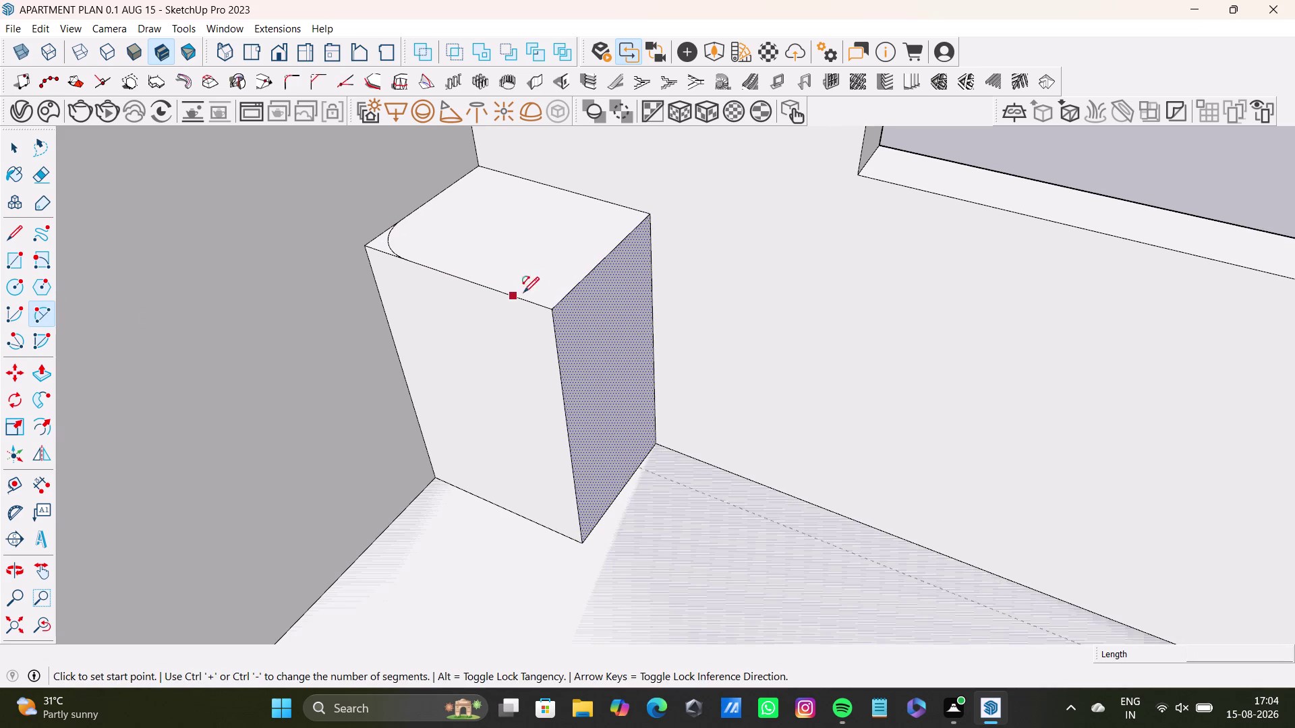
click(575, 275)
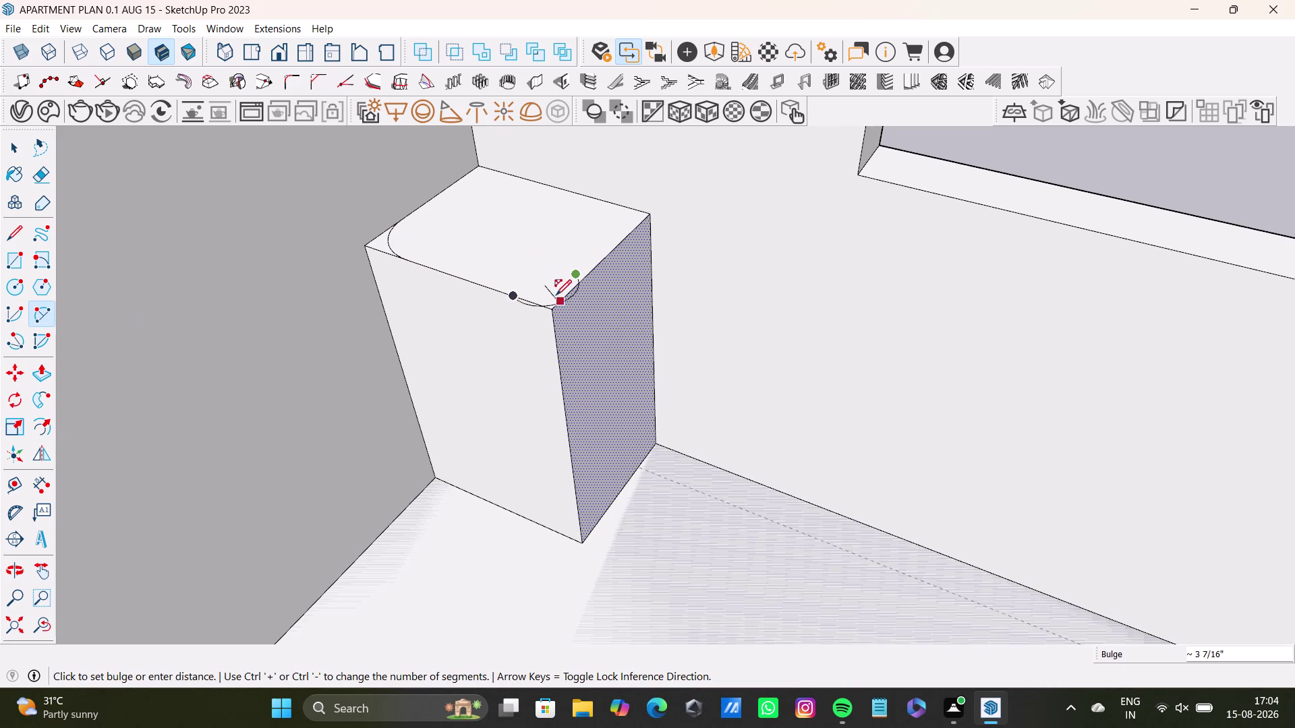
key(space)
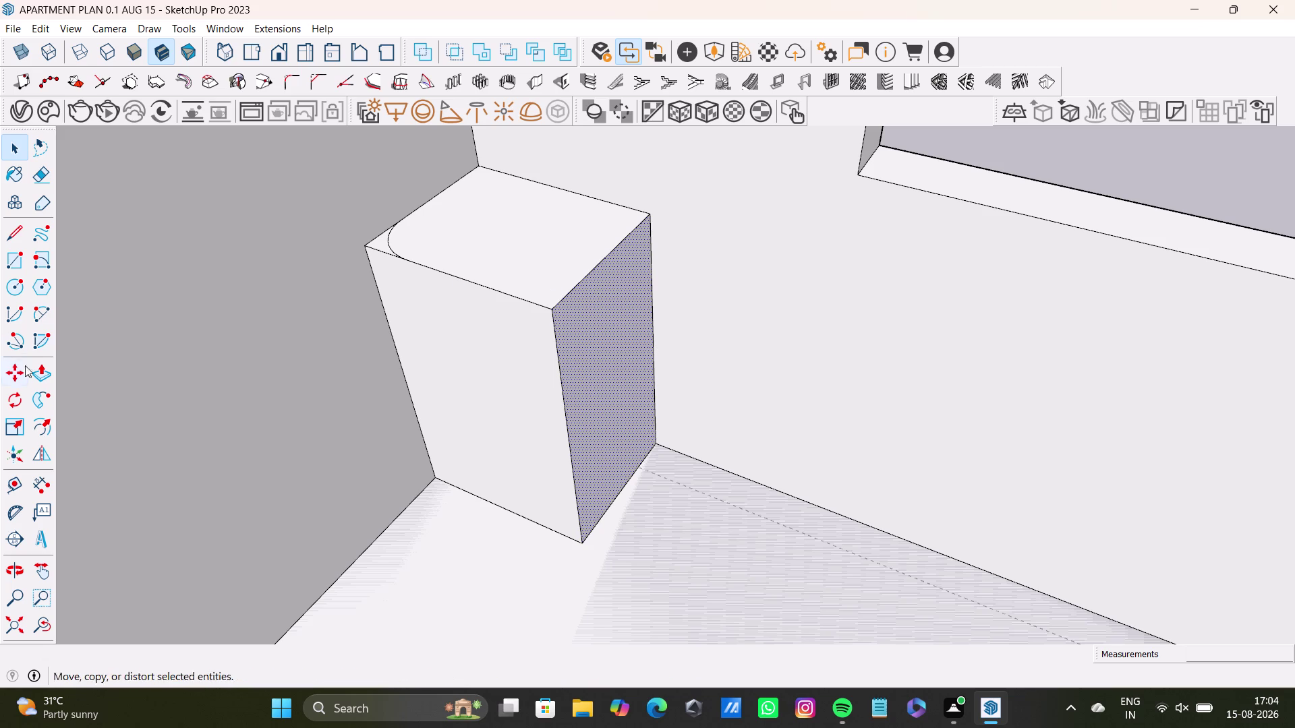
click(38, 318)
scroll(up, 3)
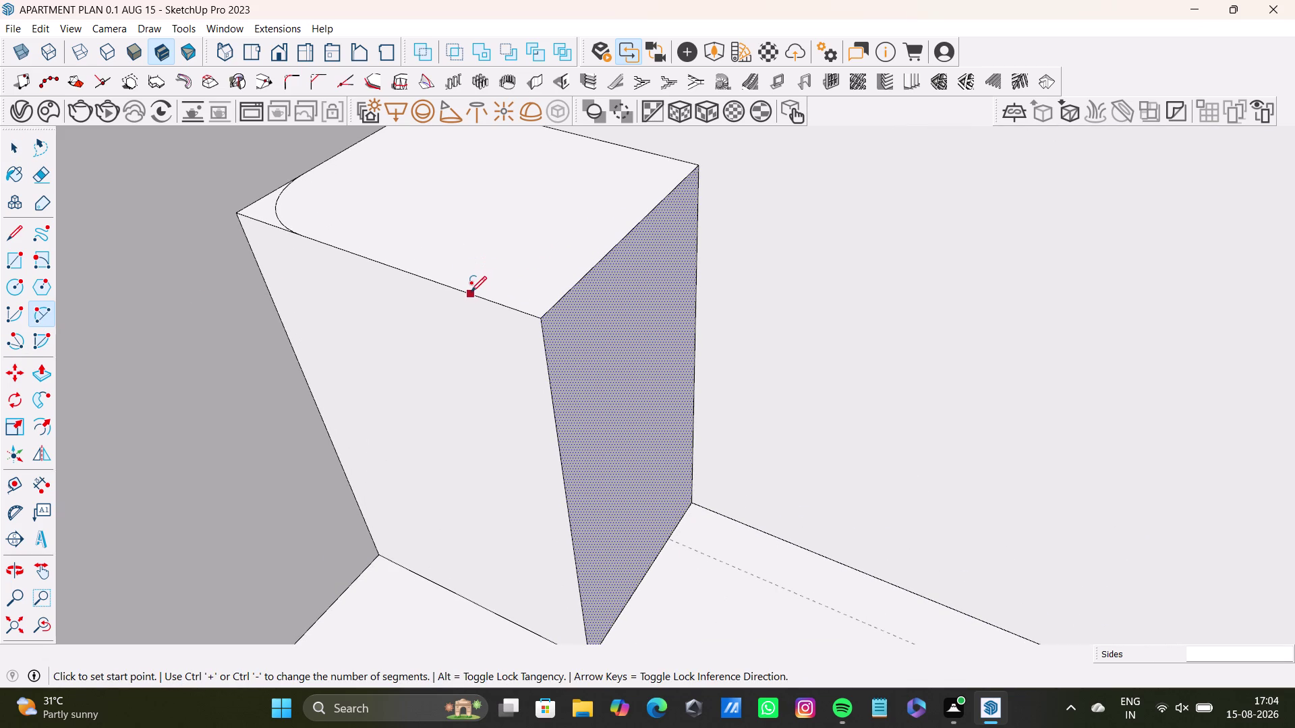
click(471, 292)
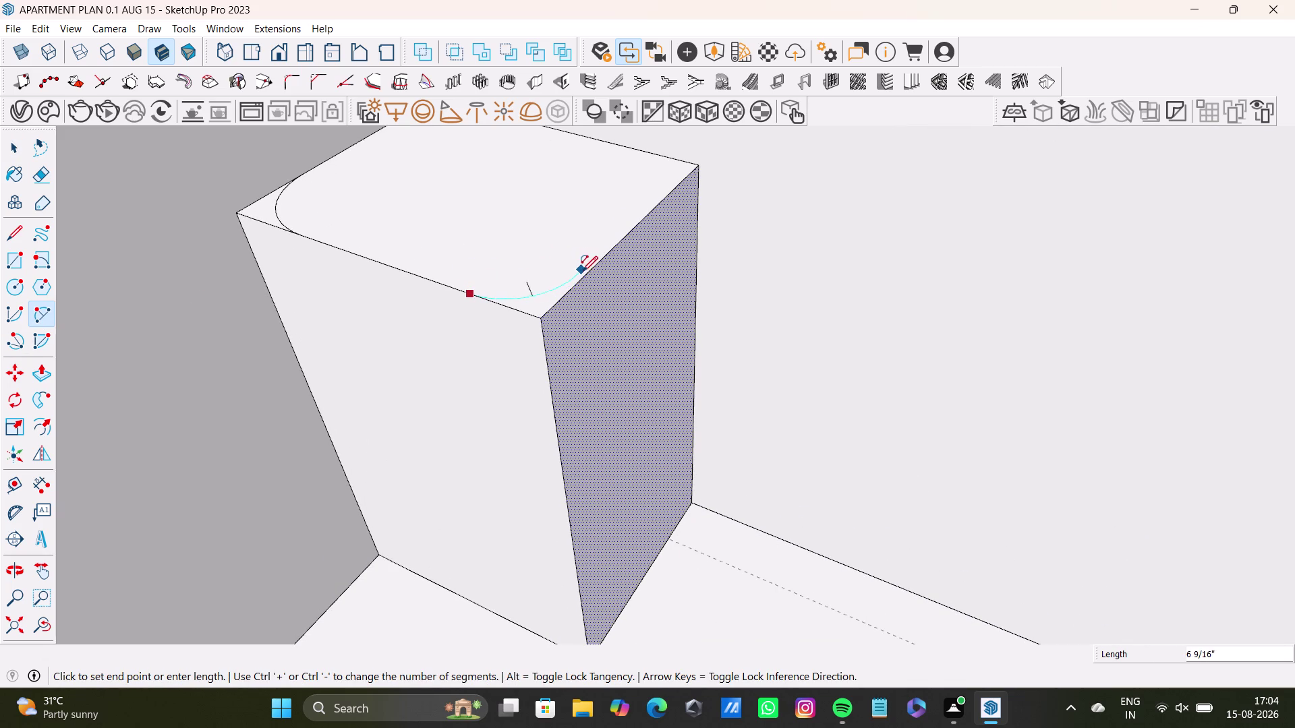
click(583, 273)
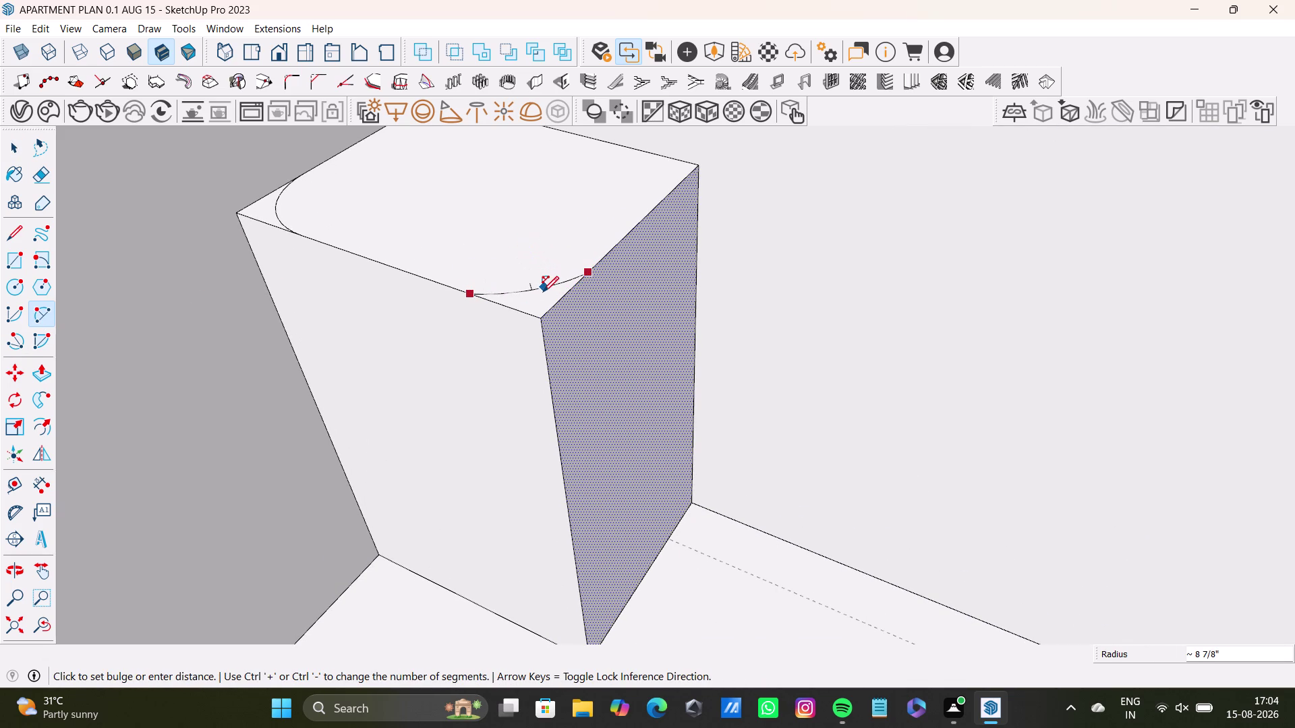
key(space)
Orbit to look down on the top face and retry the corner arc, cancelling it.
middle_drag(523, 322, 539, 313)
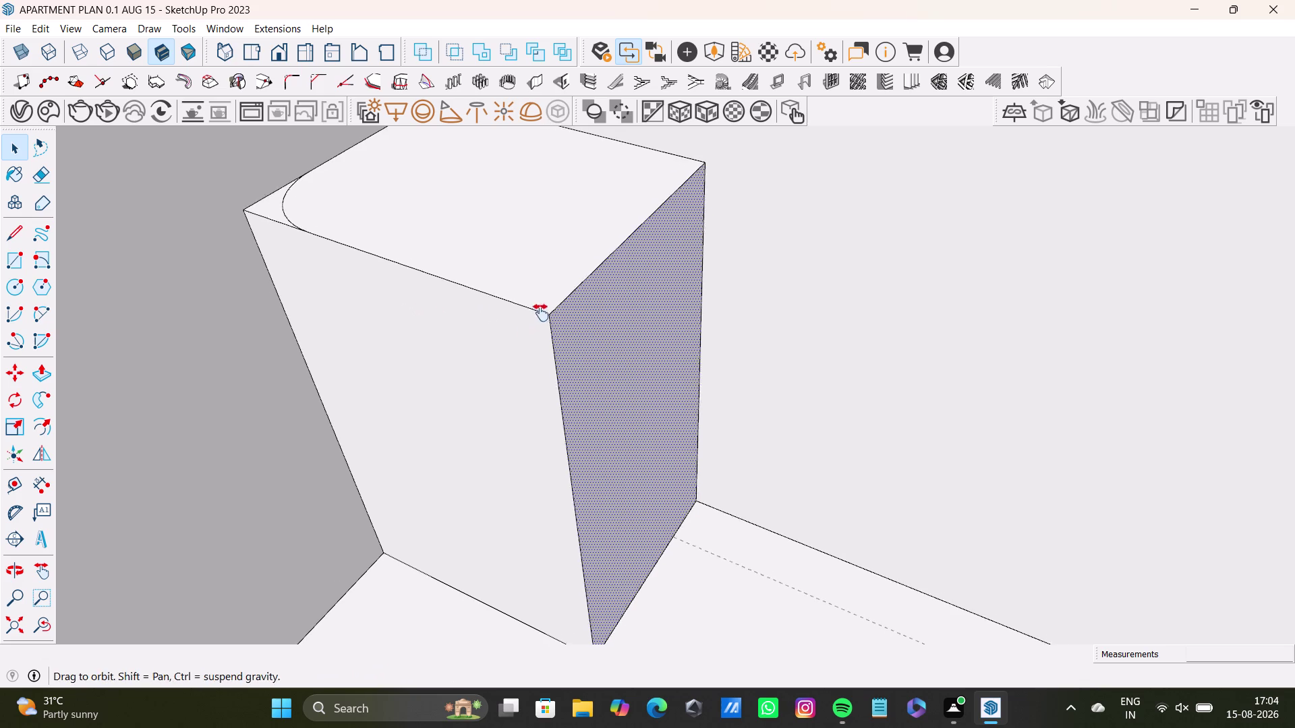
middle_drag(539, 313, 541, 313)
middle_drag(541, 313, 525, 384)
middle_drag(548, 330, 569, 513)
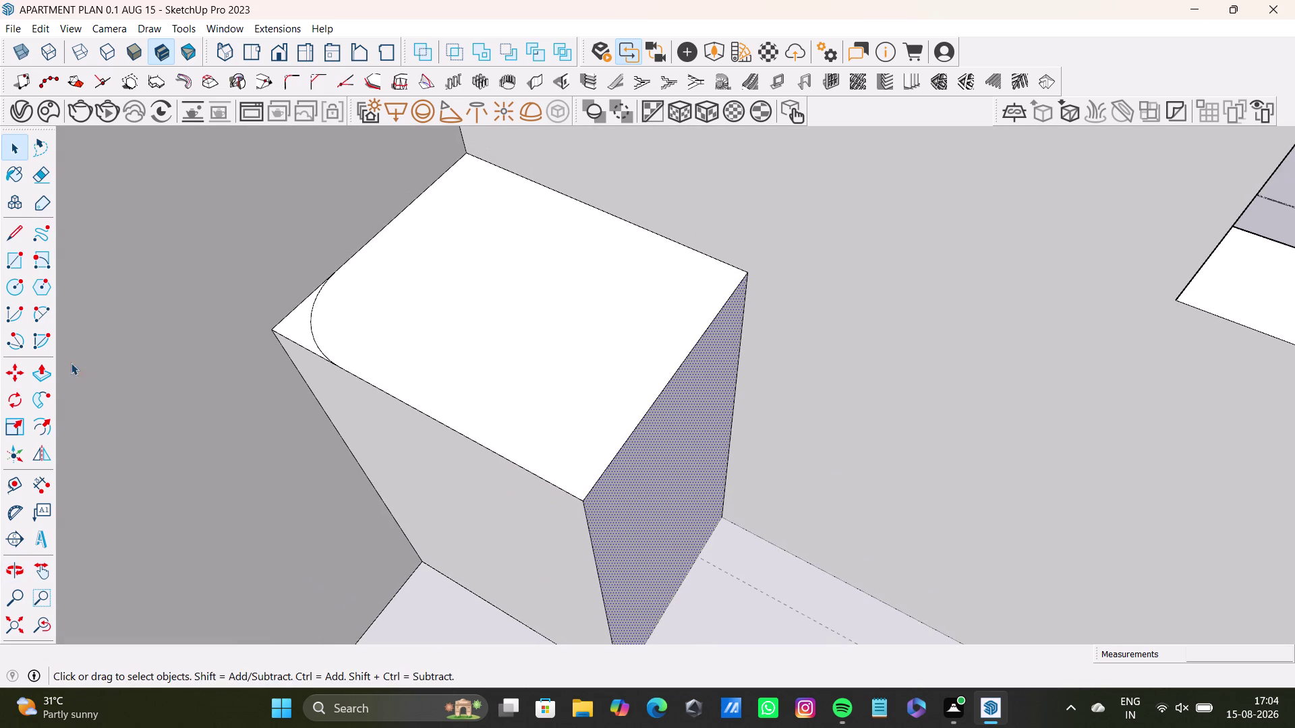
click(43, 320)
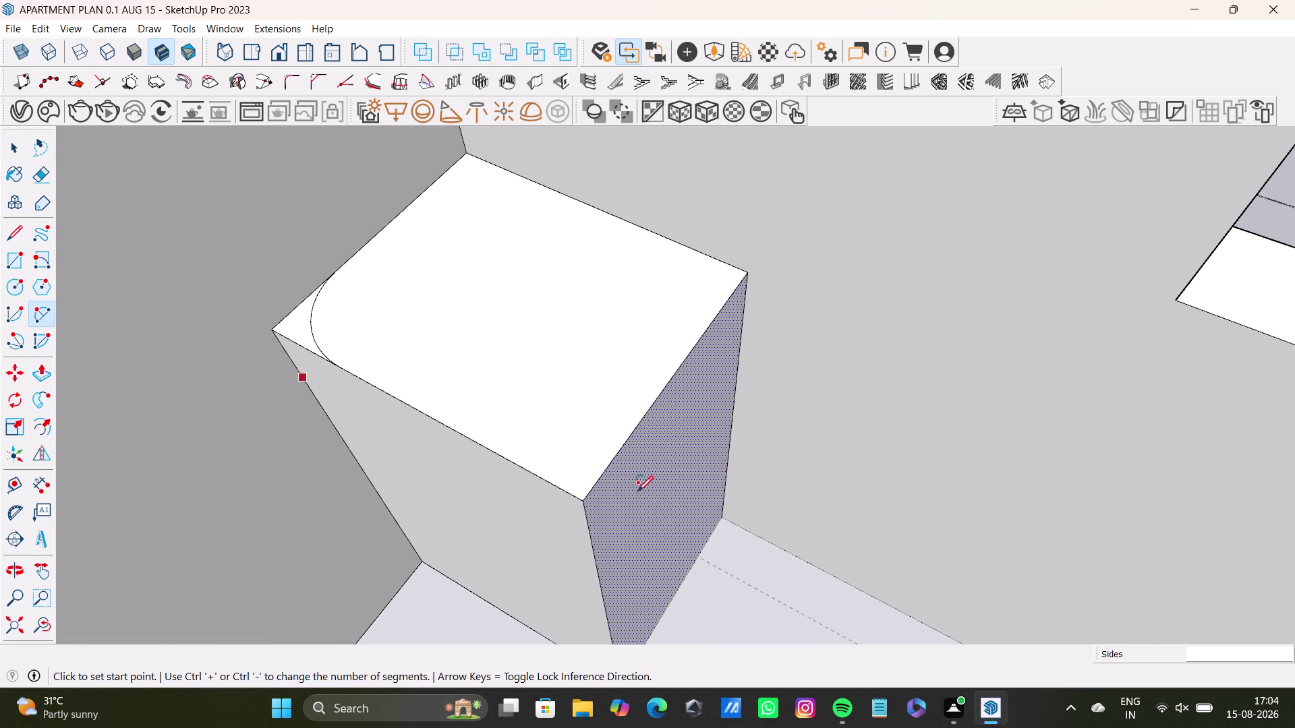
scroll(up, 3)
click(461, 447)
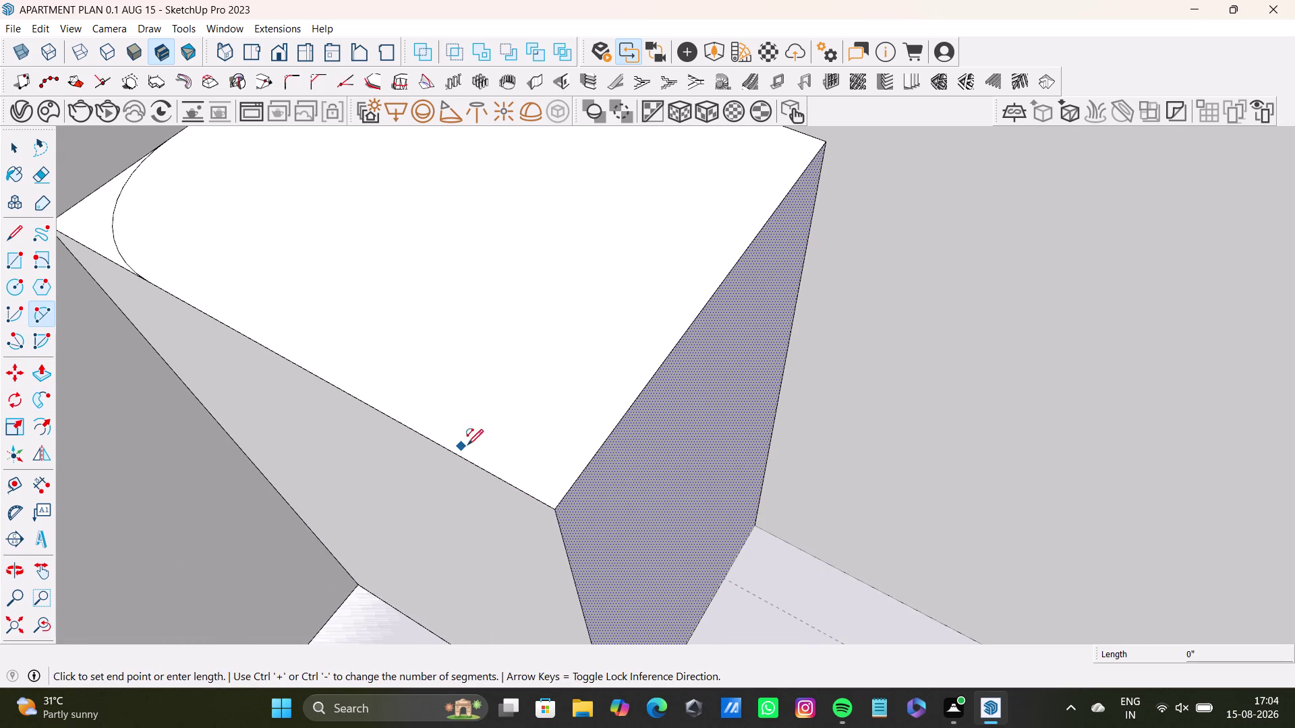
key(space)
Make two more corner arc attempts between the front and side top edges, cancelling both.
drag(35, 307, 45, 311)
scroll(up, 3)
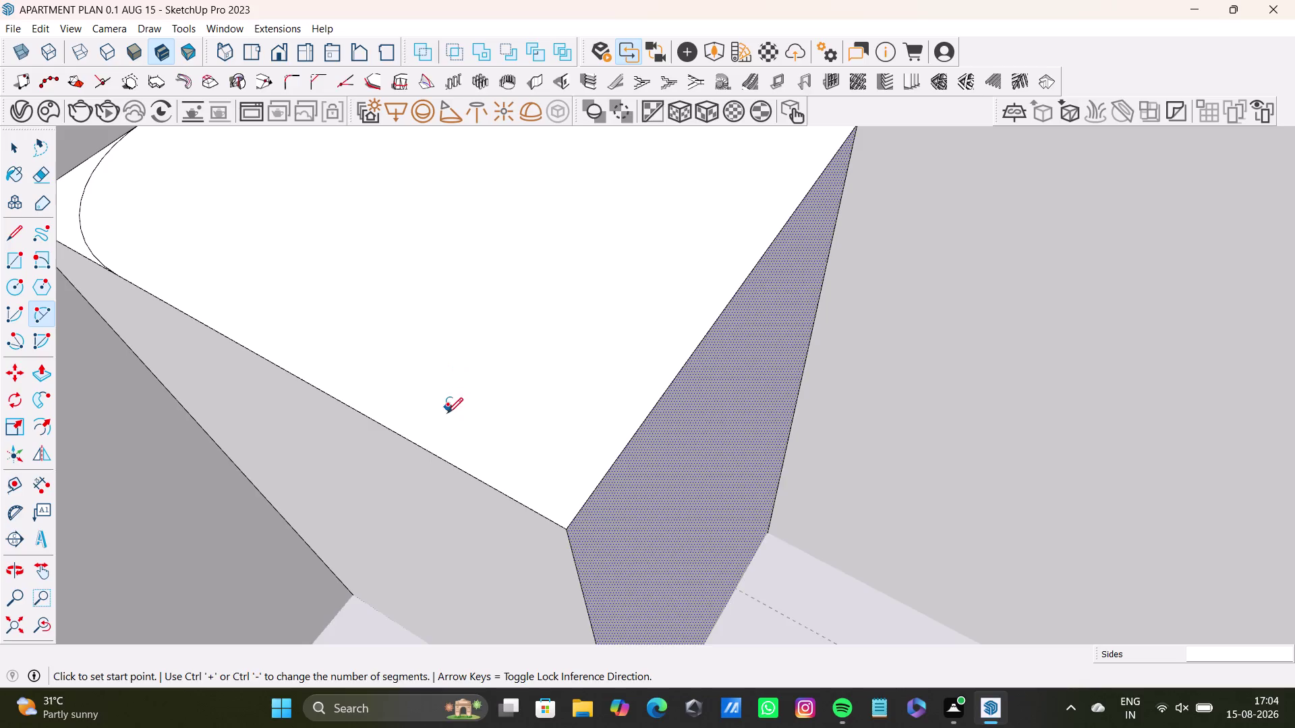
click(440, 455)
click(630, 436)
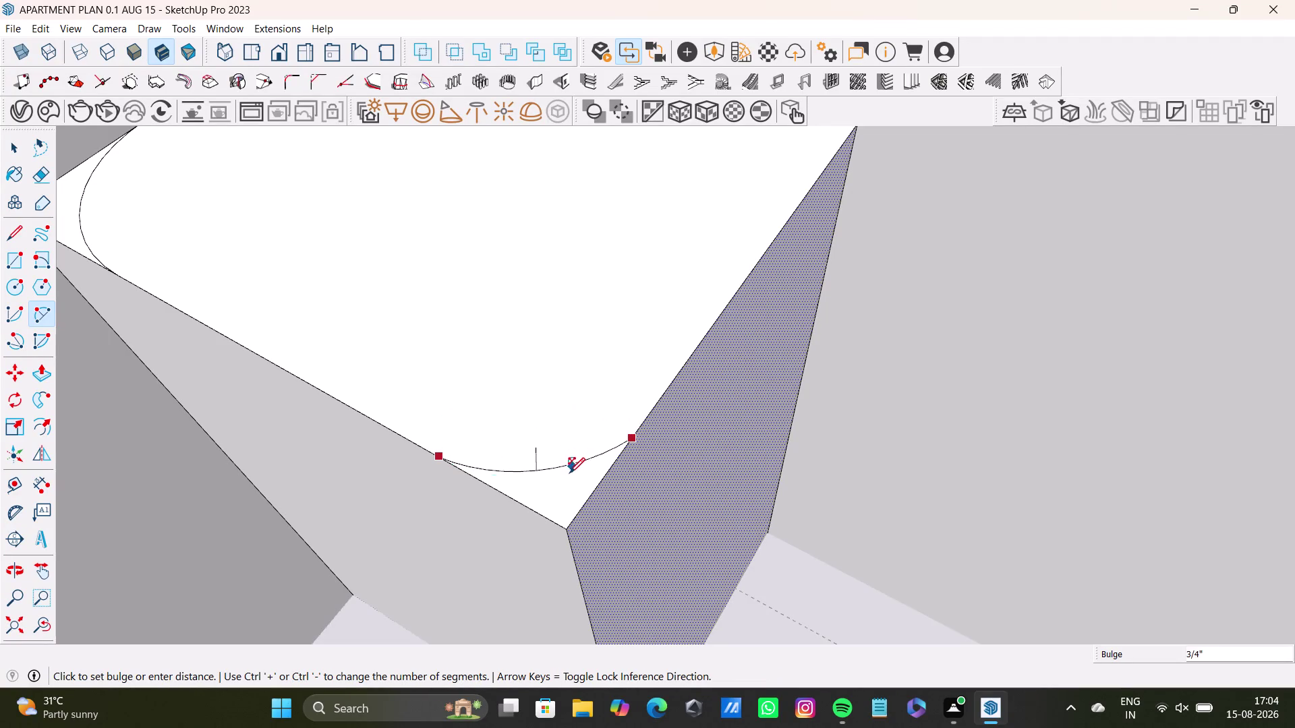
key(space)
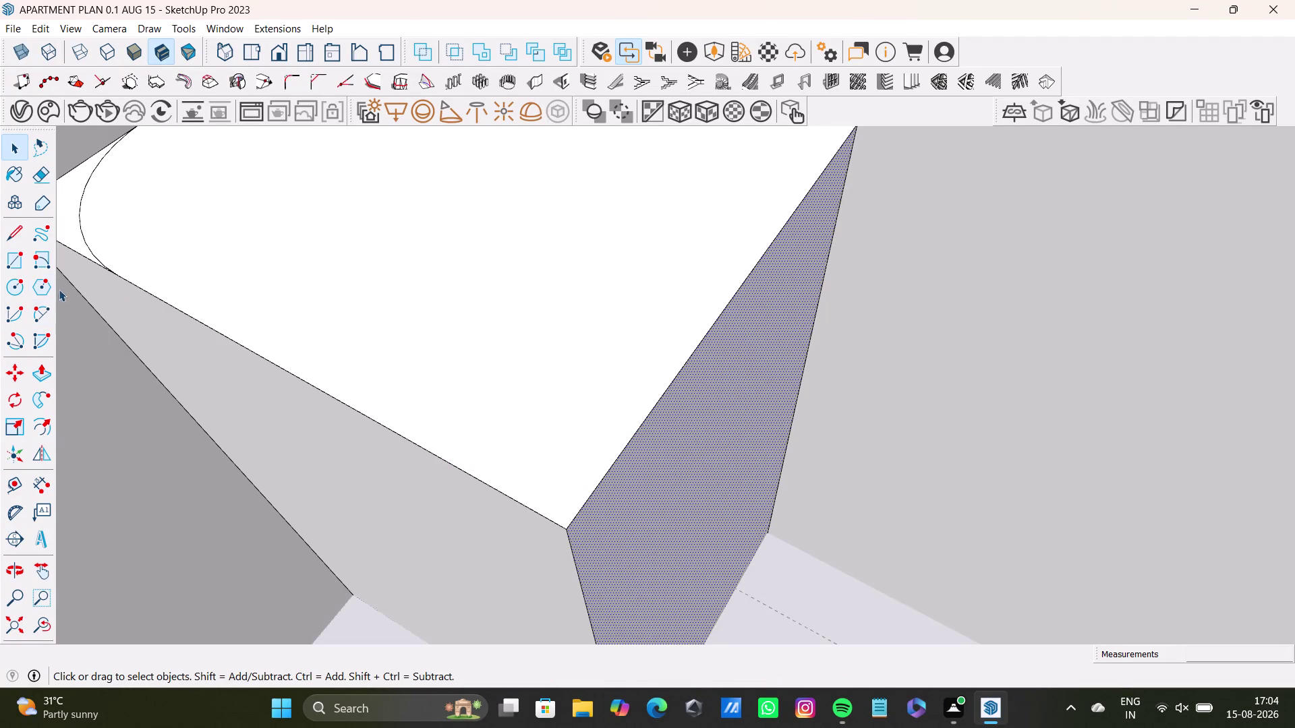
click(41, 305)
scroll(up, 3)
click(421, 468)
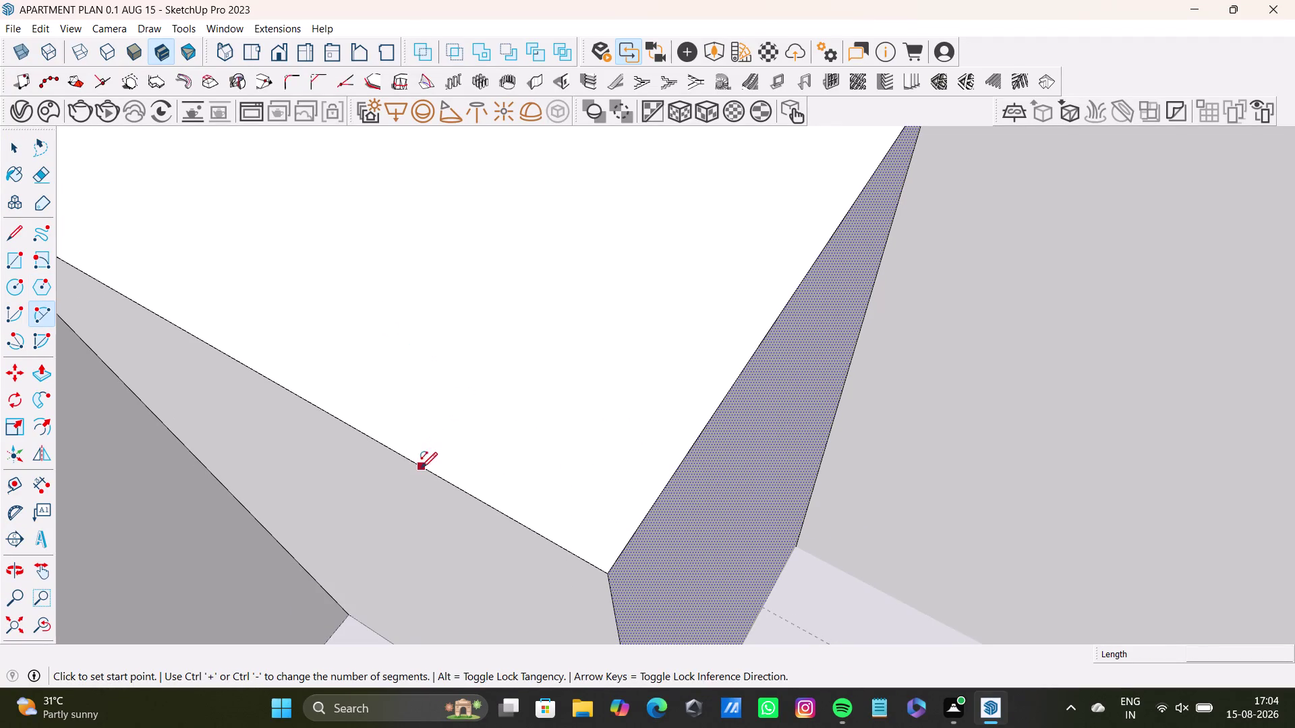
click(696, 440)
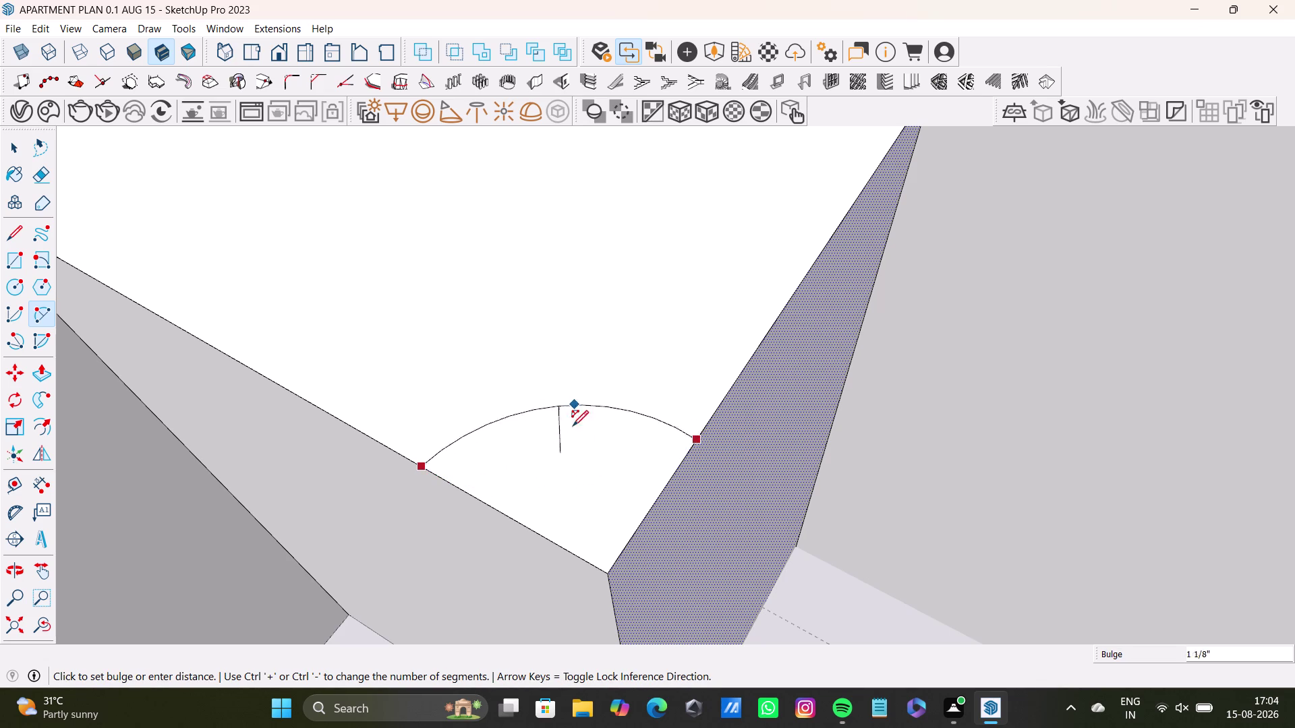
key(space)
Round off the front-right top corner with an arc between the front and side edges.
middle_drag(751, 472, 701, 482)
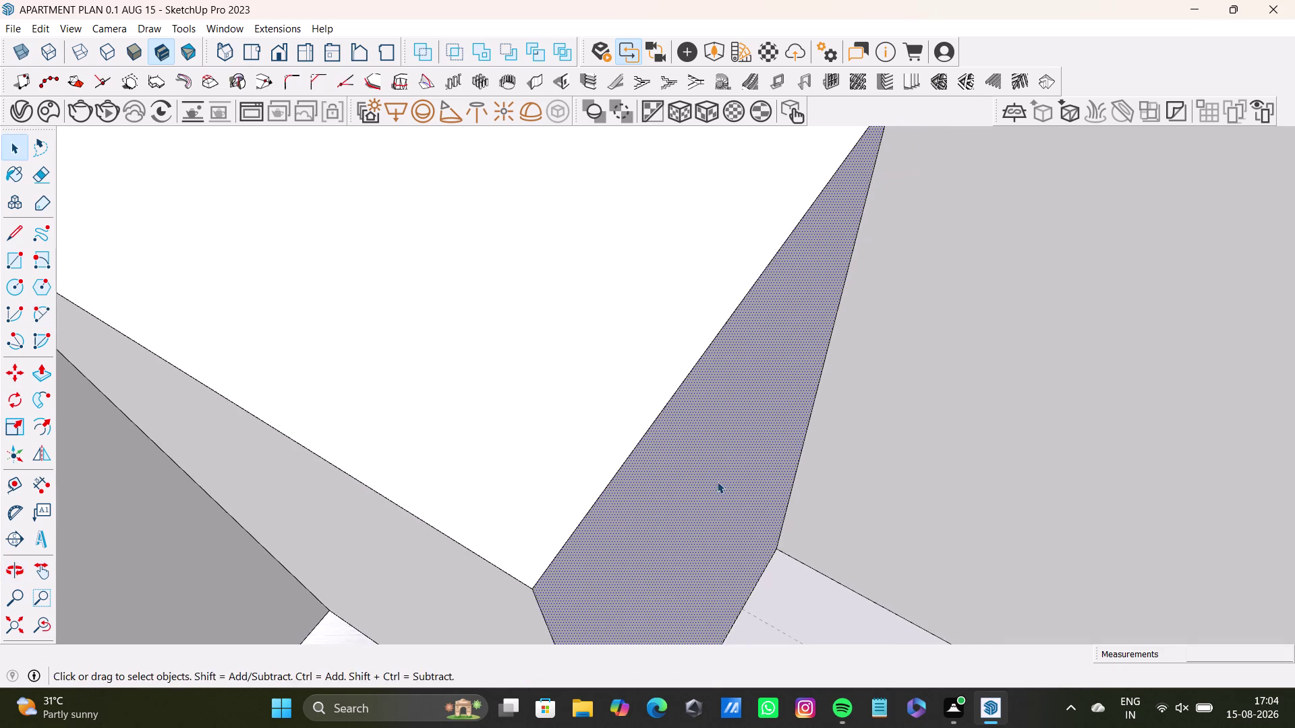
middle_drag(719, 487, 688, 465)
click(42, 313)
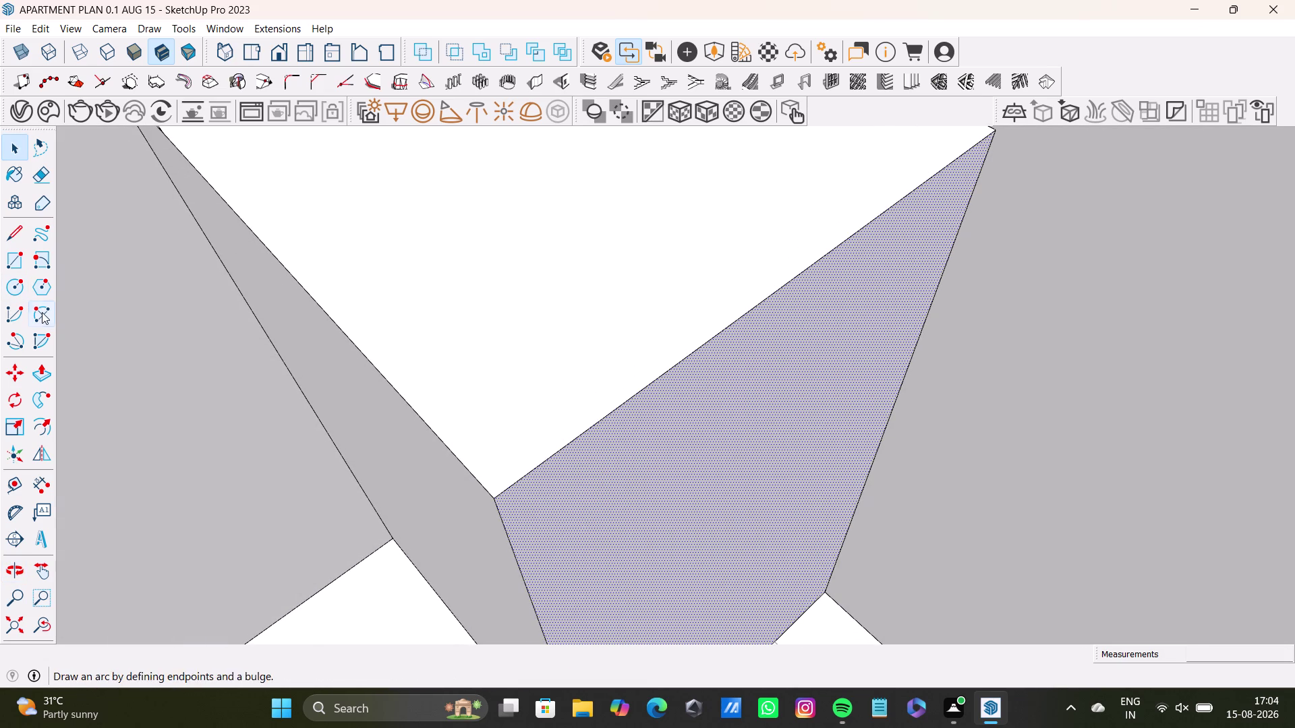
click(407, 402)
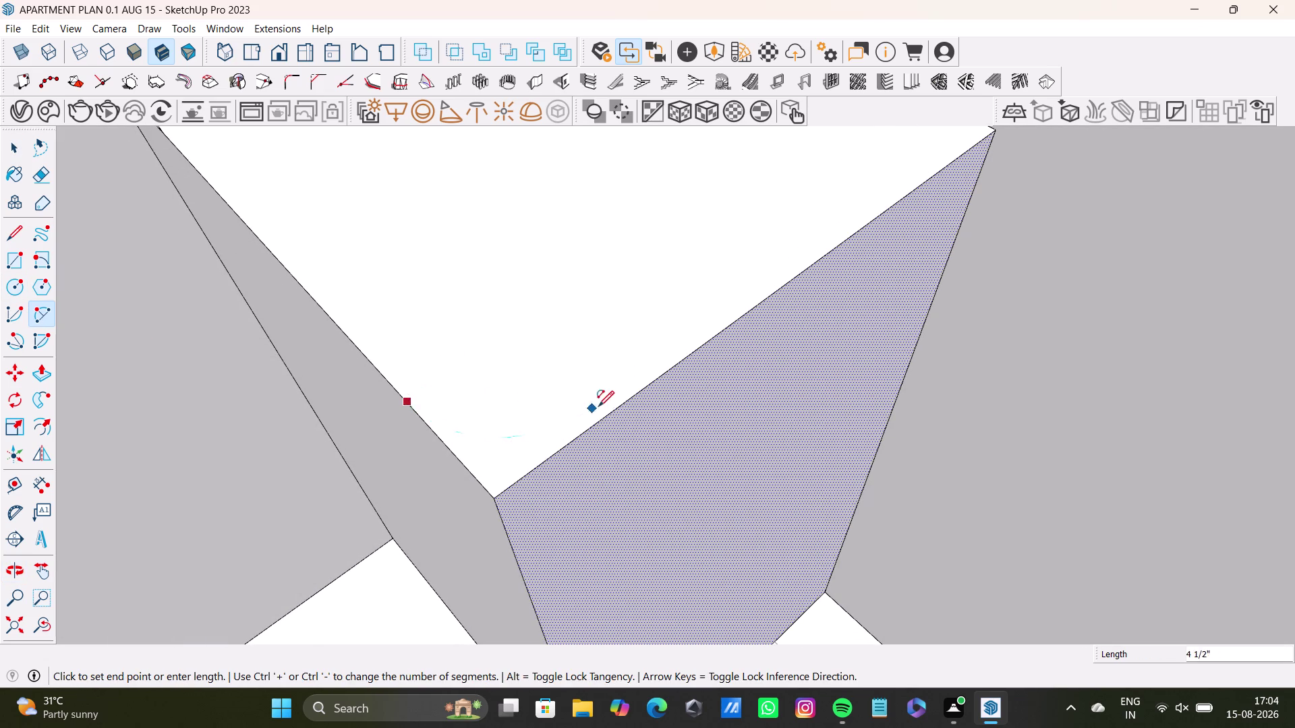
click(618, 403)
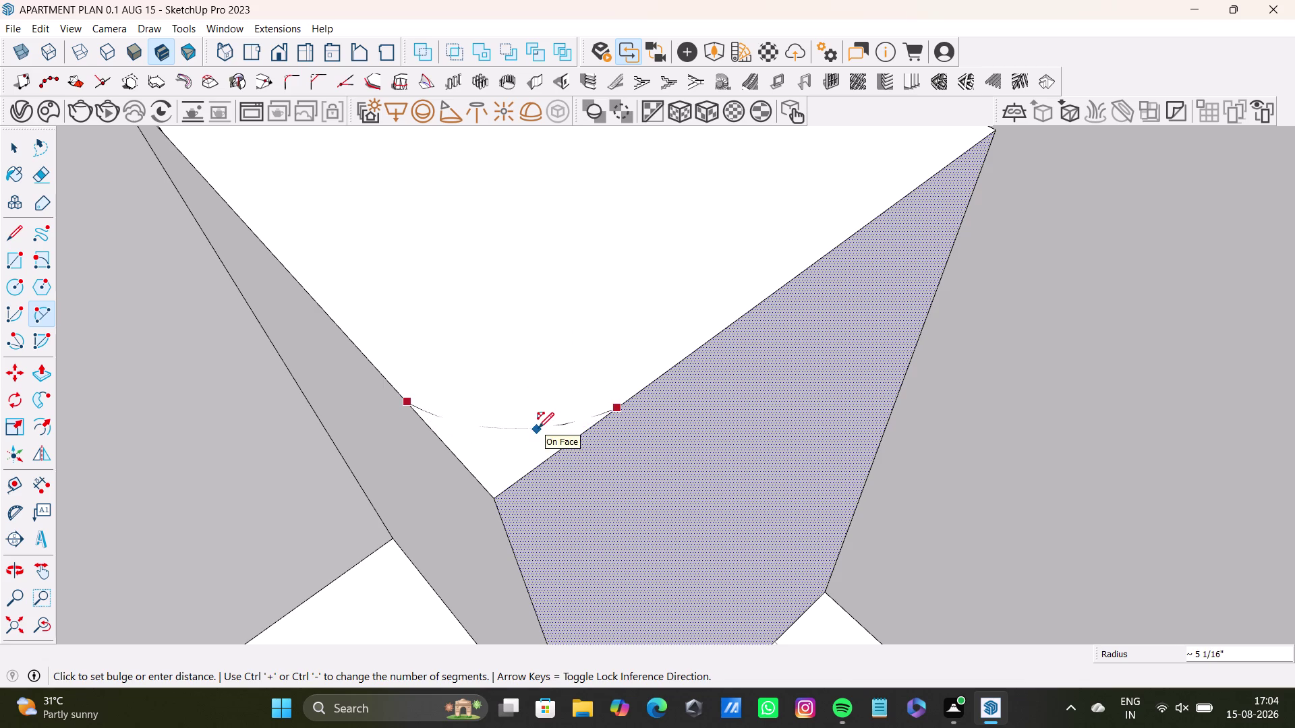
click(538, 428)
Orbit to another side, round one more top corner, and finish the arcs.
scroll(down, 3)
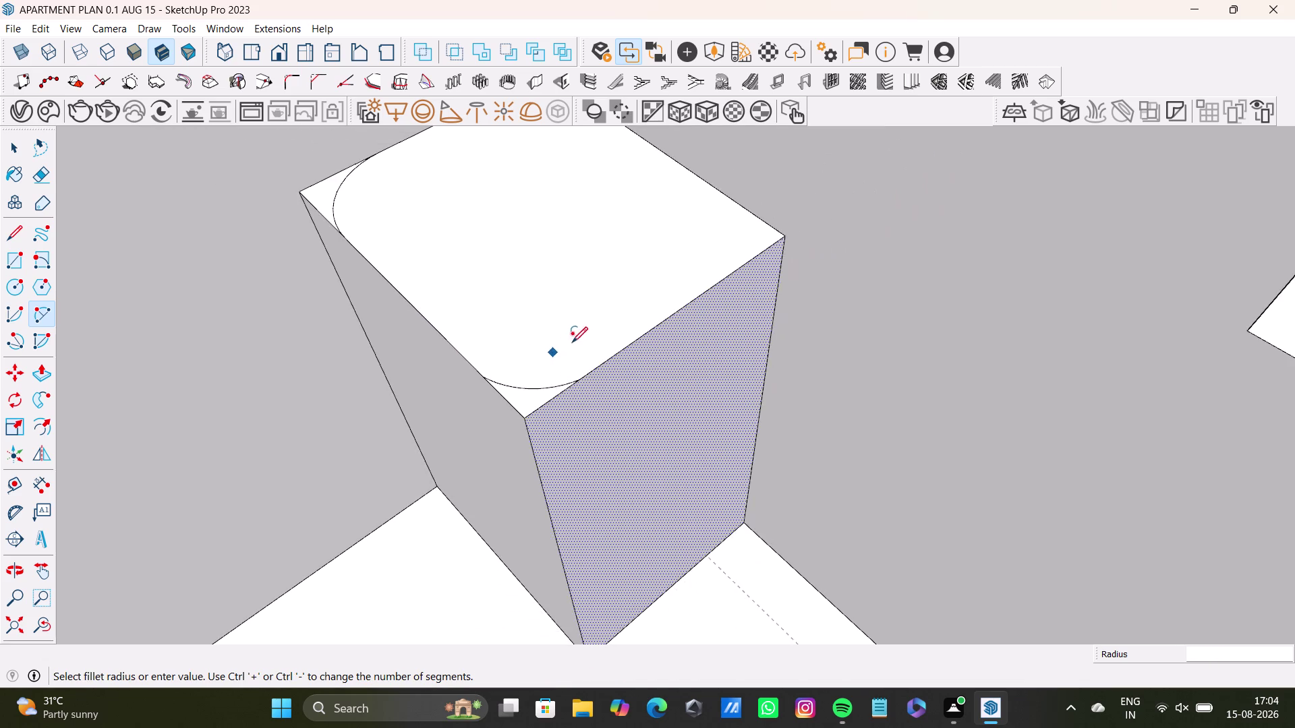
middle_drag(574, 342, 654, 547)
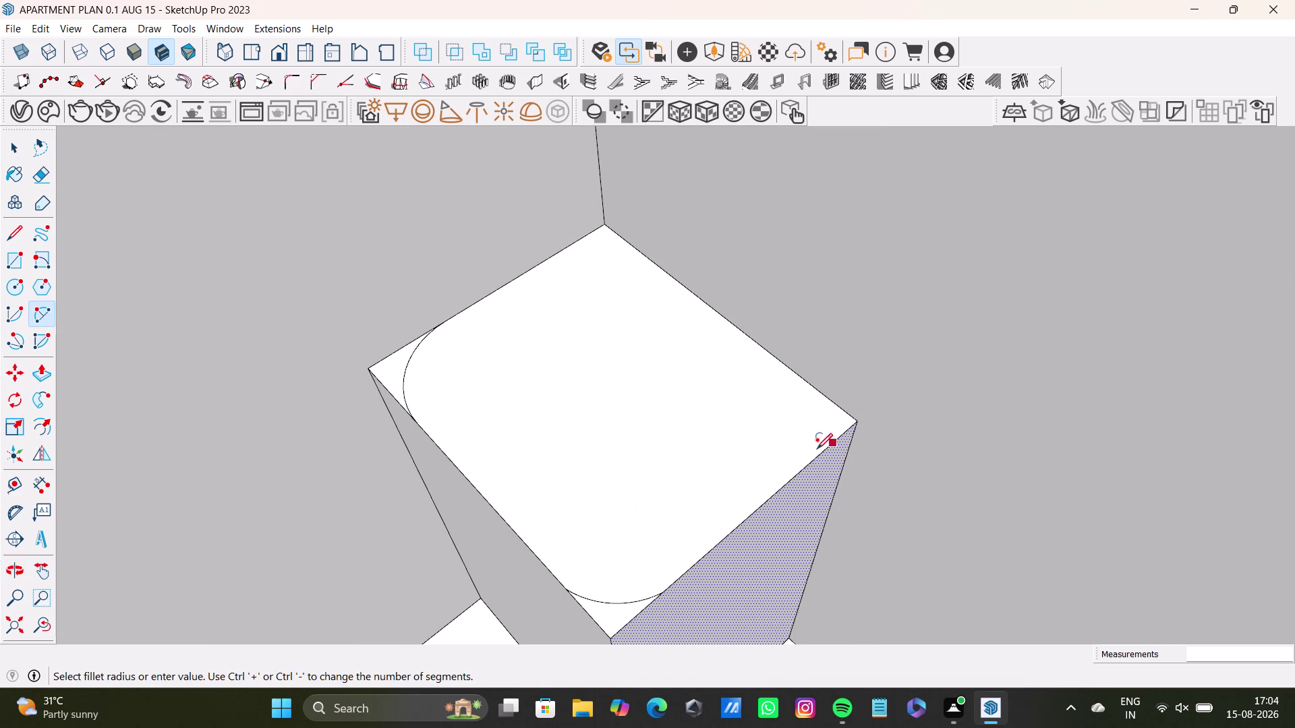
middle_drag(844, 441, 593, 418)
scroll(up, 3)
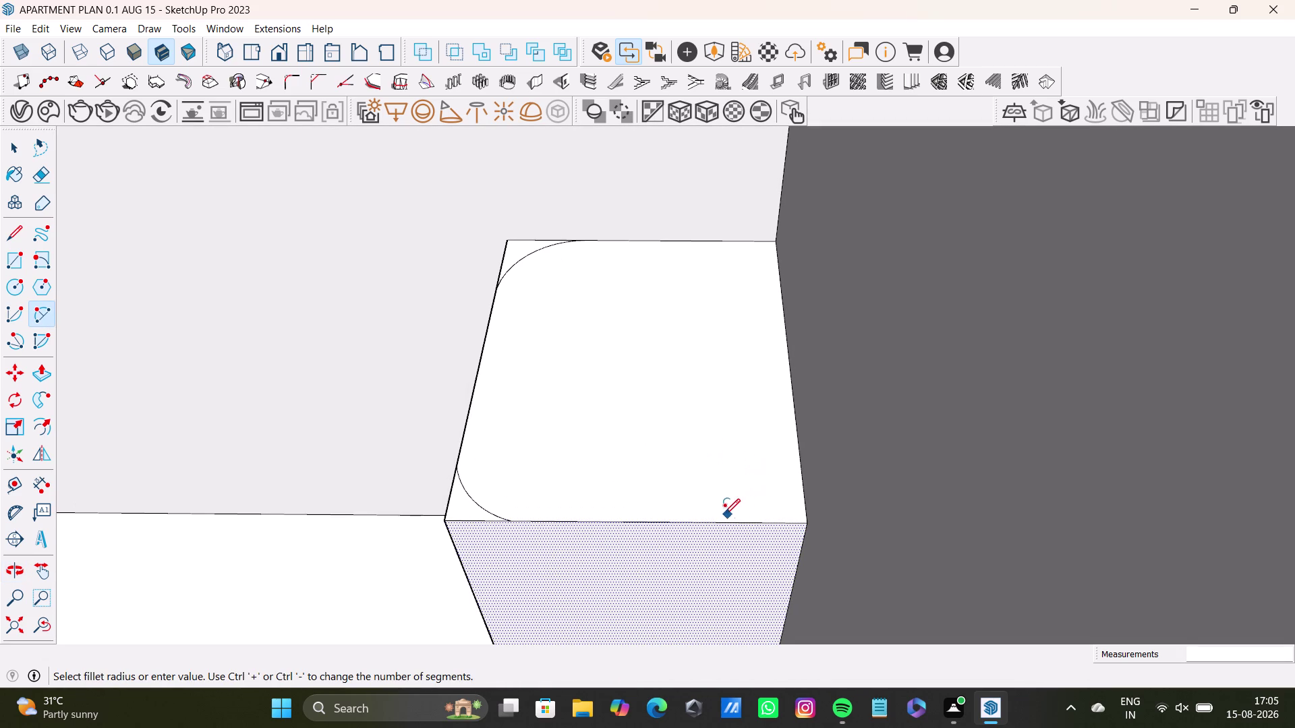
click(721, 520)
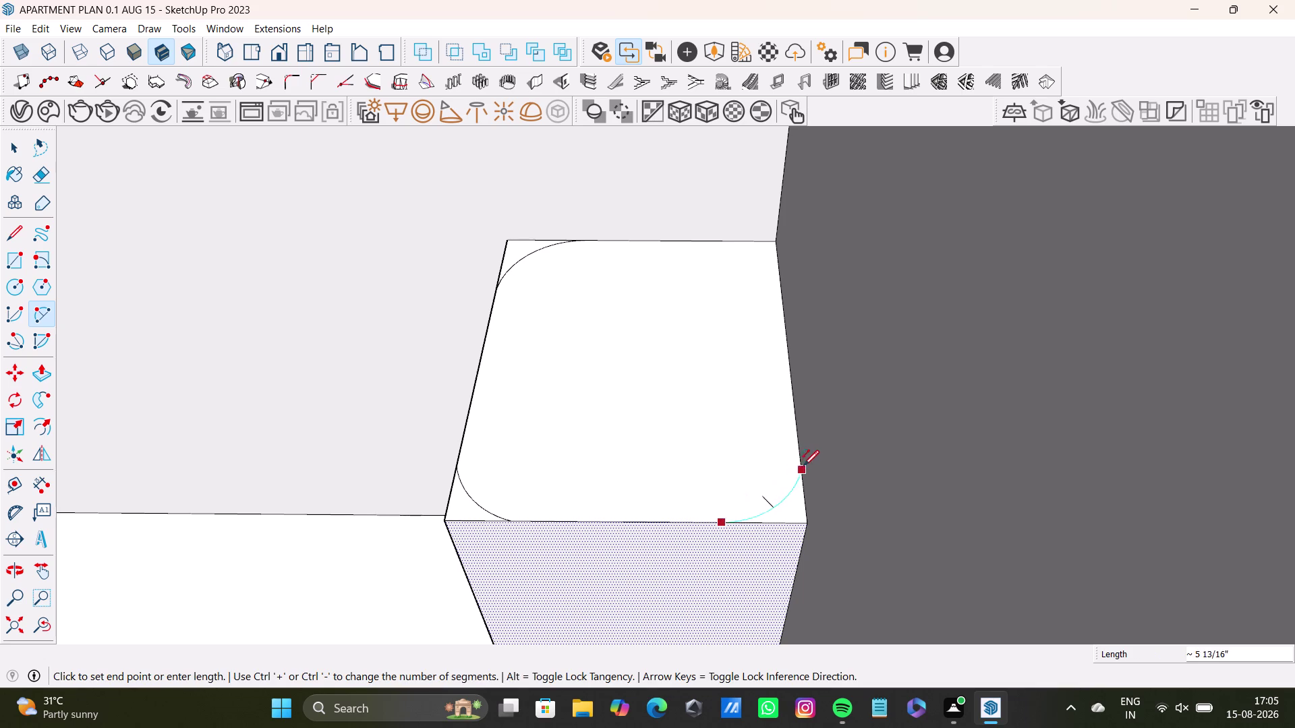
click(801, 460)
click(786, 484)
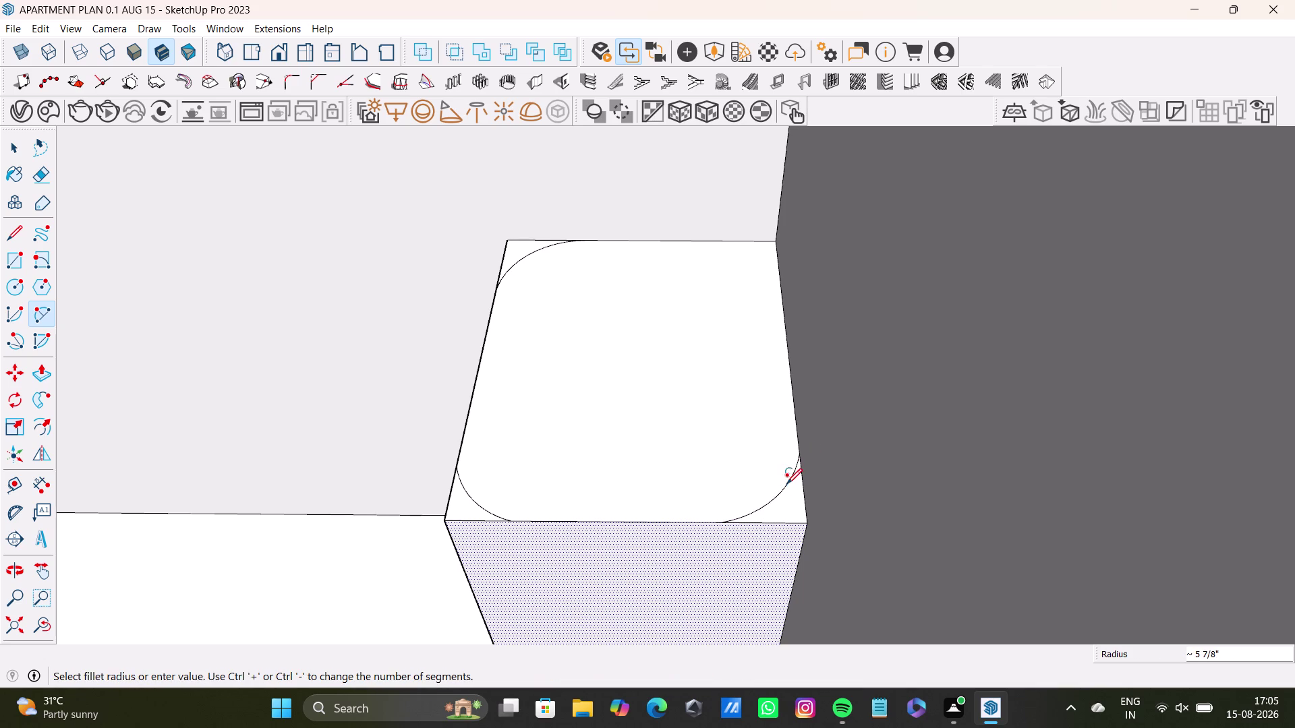
key(space)
middle_drag(471, 451, 796, 444)
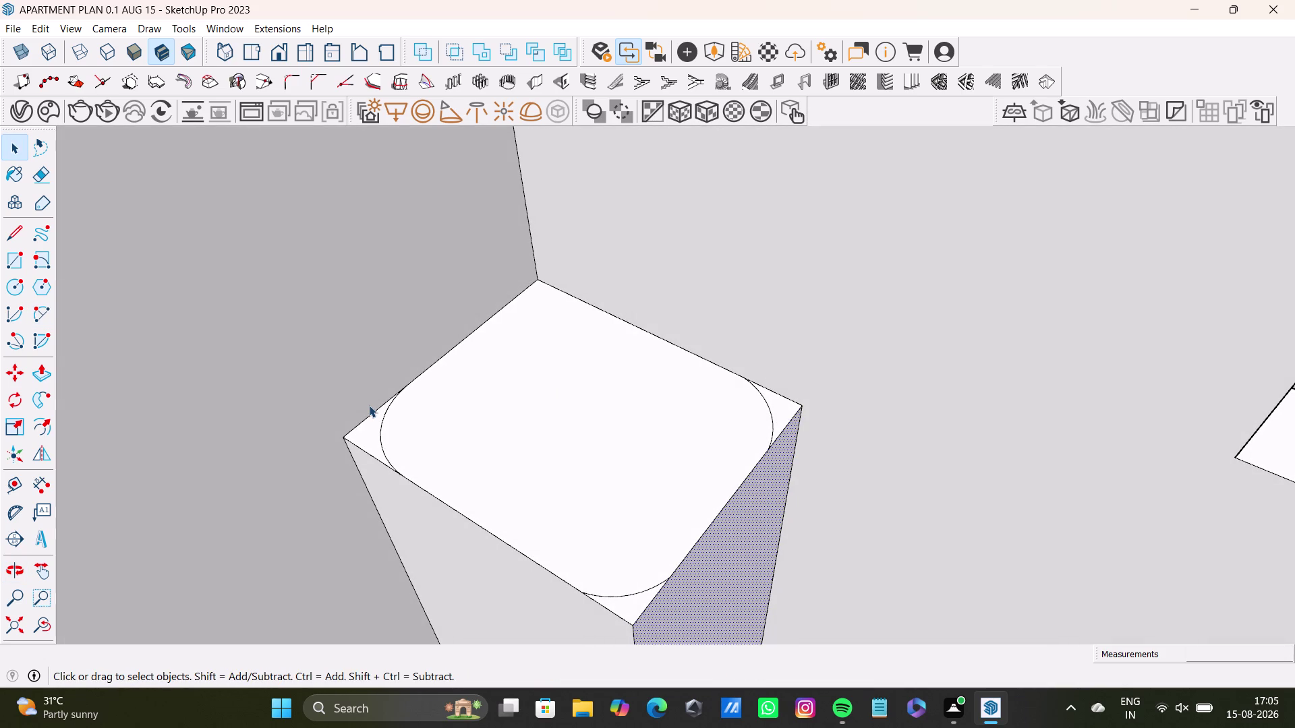
Push the leftover left corner piece down to the block's base with Push/Pull.
click(369, 440)
key(p)
drag(370, 440, 408, 573)
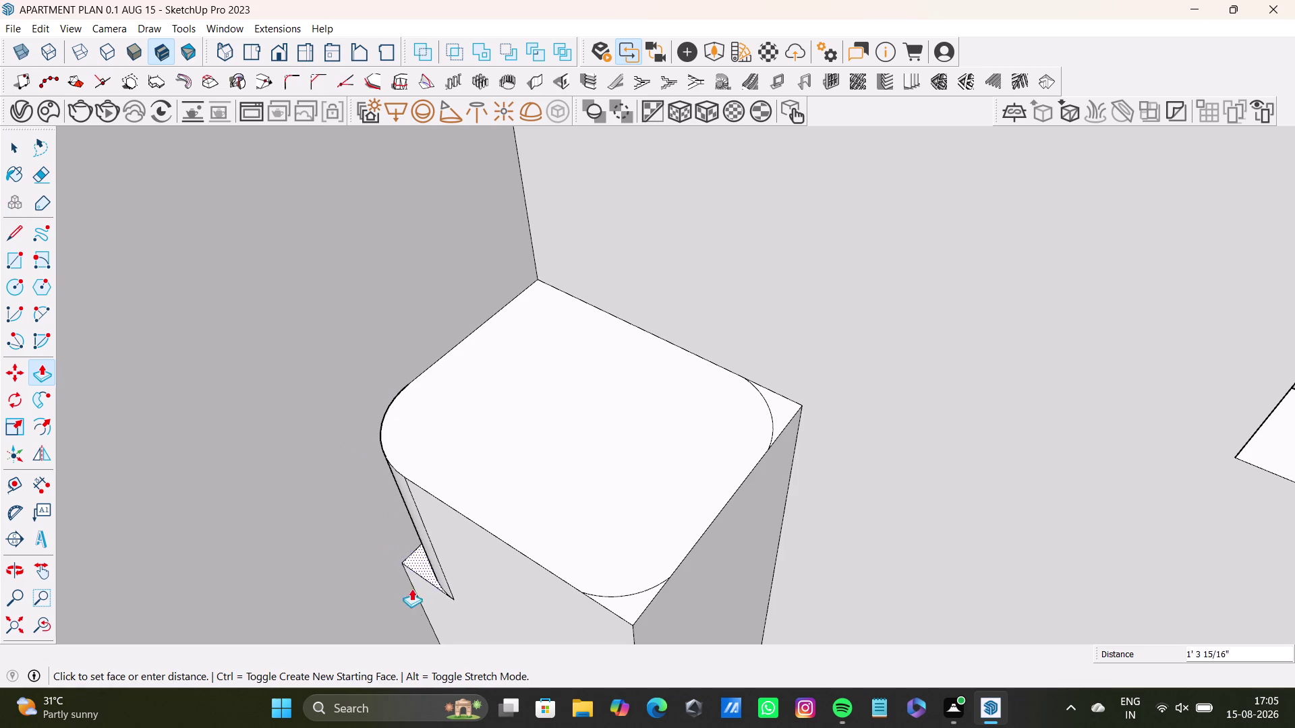
drag(408, 574, 417, 603)
middle_drag(445, 584, 481, 453)
drag(468, 467, 490, 598)
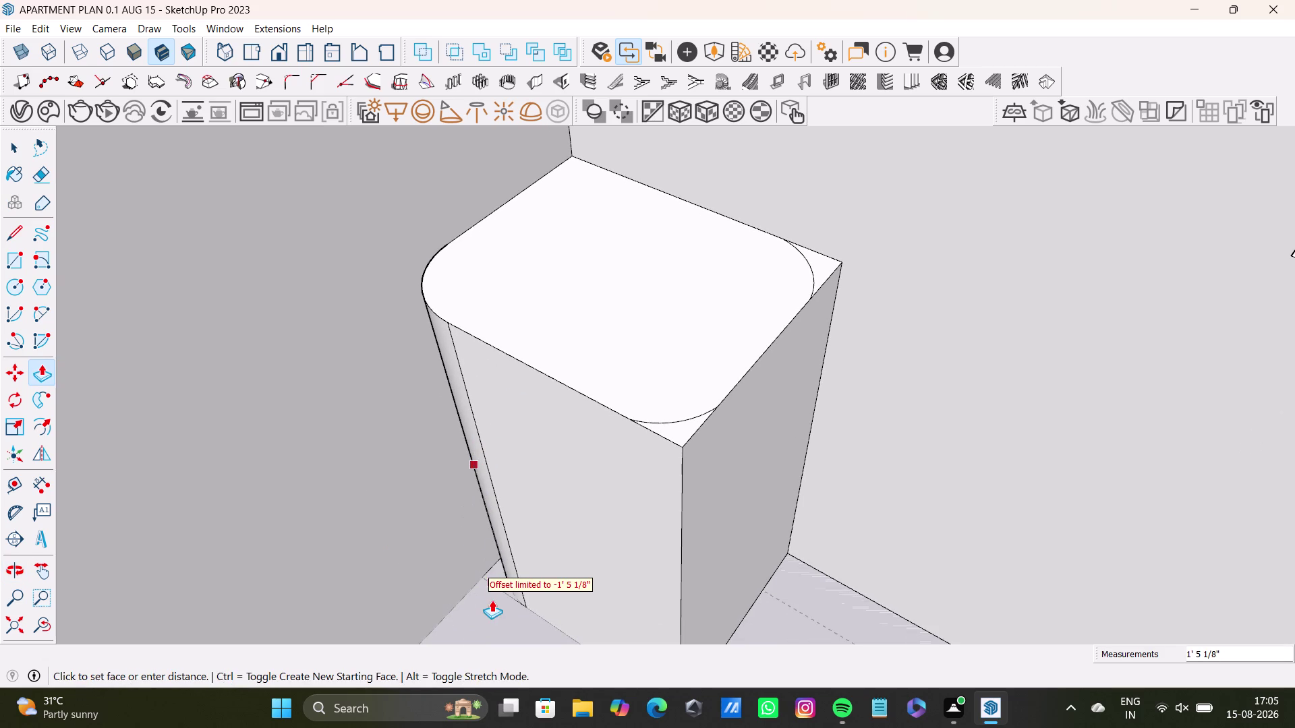
drag(490, 598, 493, 602)
key(space)
Push the front corner's leftover triangle down to the base.
click(683, 435)
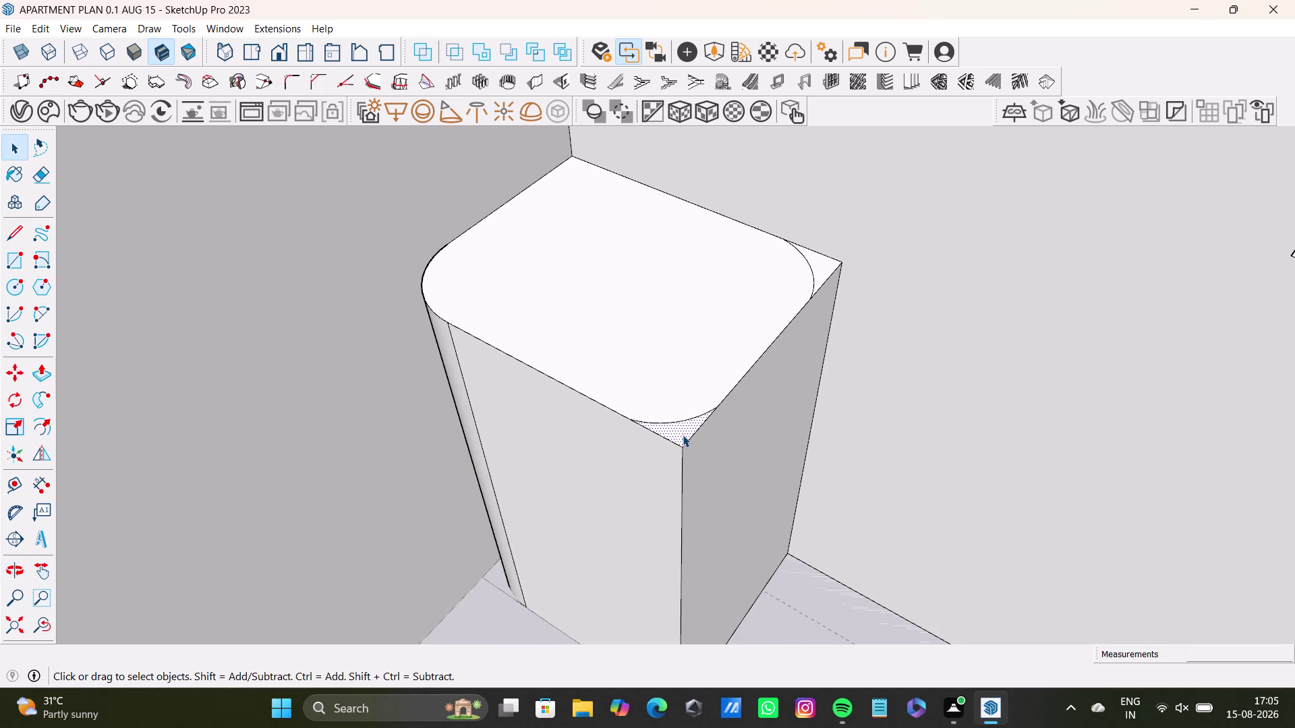
key(p)
drag(682, 435, 708, 600)
middle_drag(708, 599, 718, 473)
drag(692, 454, 722, 661)
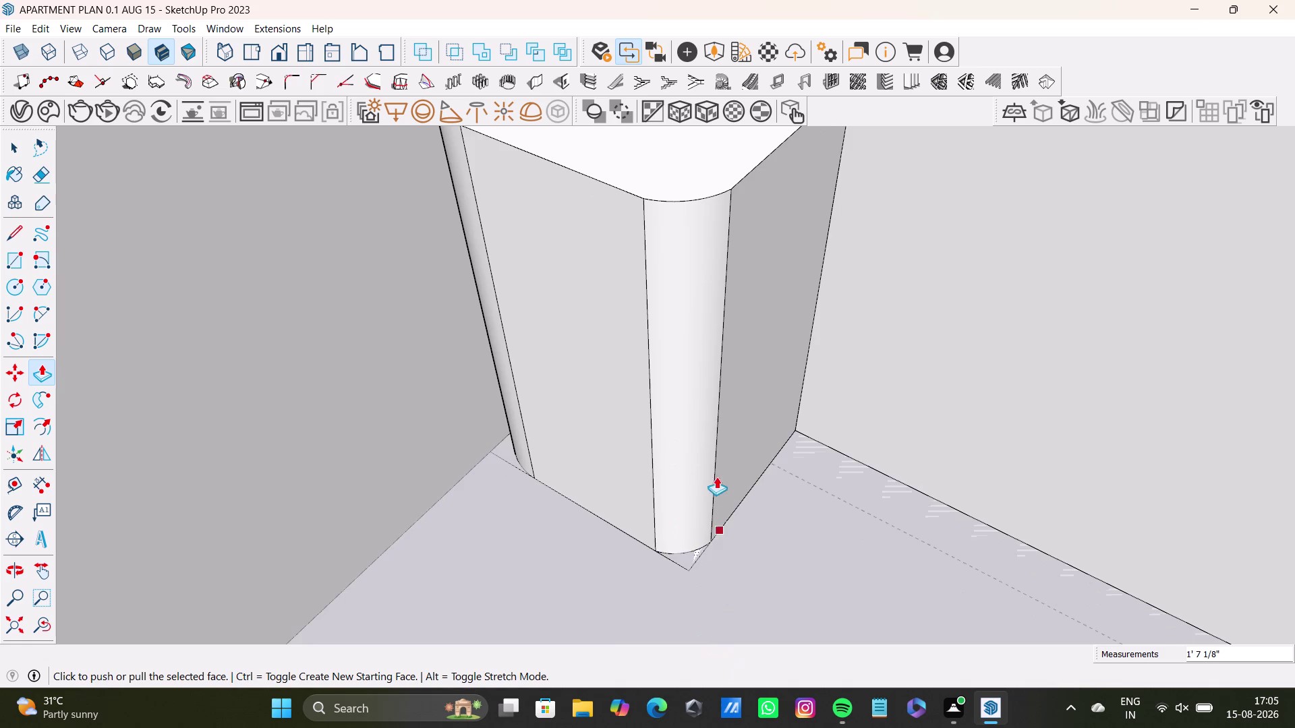
scroll(down, 3)
middle_drag(653, 388, 640, 592)
middle_drag(626, 466, 526, 526)
scroll(up, 3)
Push the right corner piece down to the base.
click(758, 409)
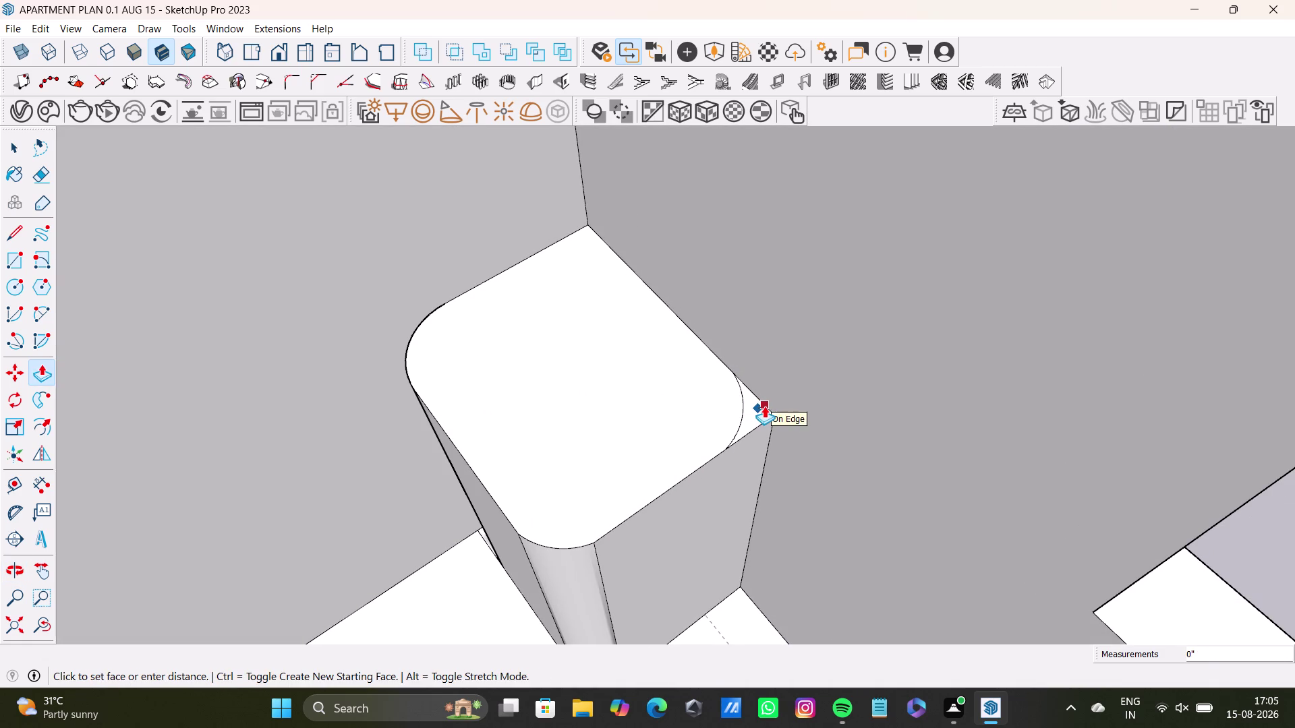
key(space)
click(756, 411)
text(p[)
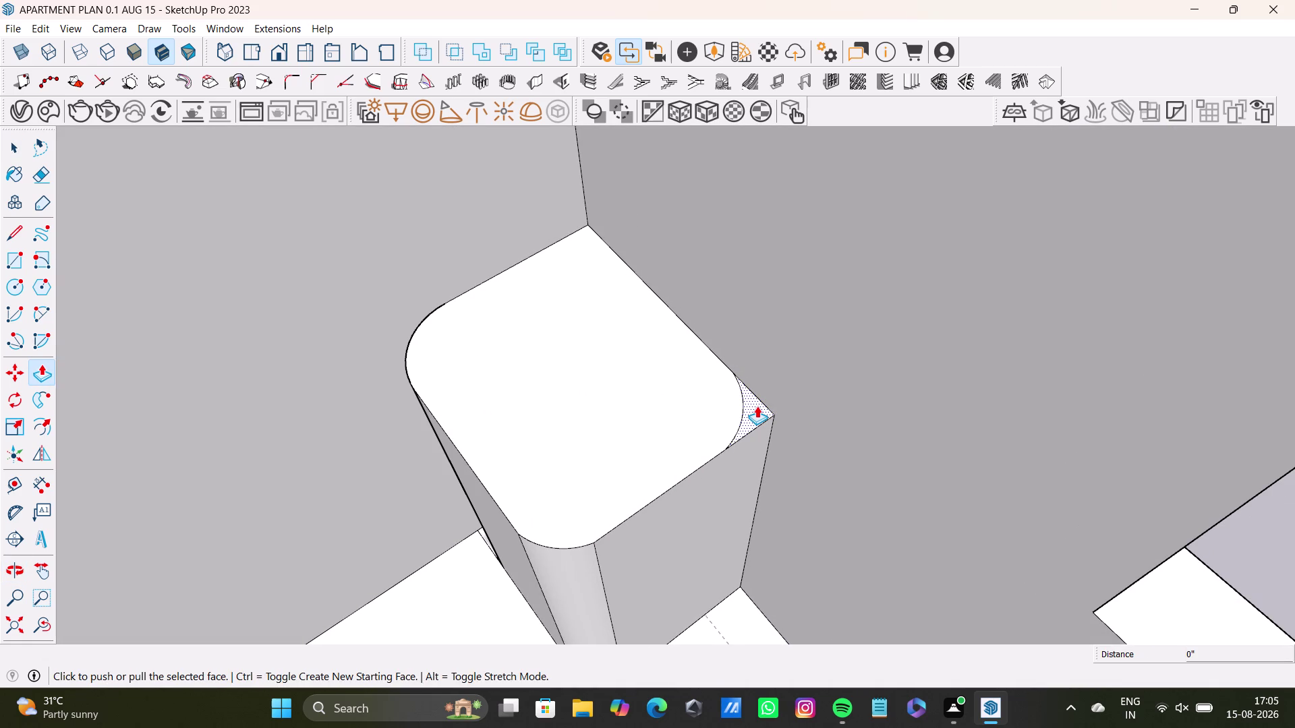
key(p)
click(756, 406)
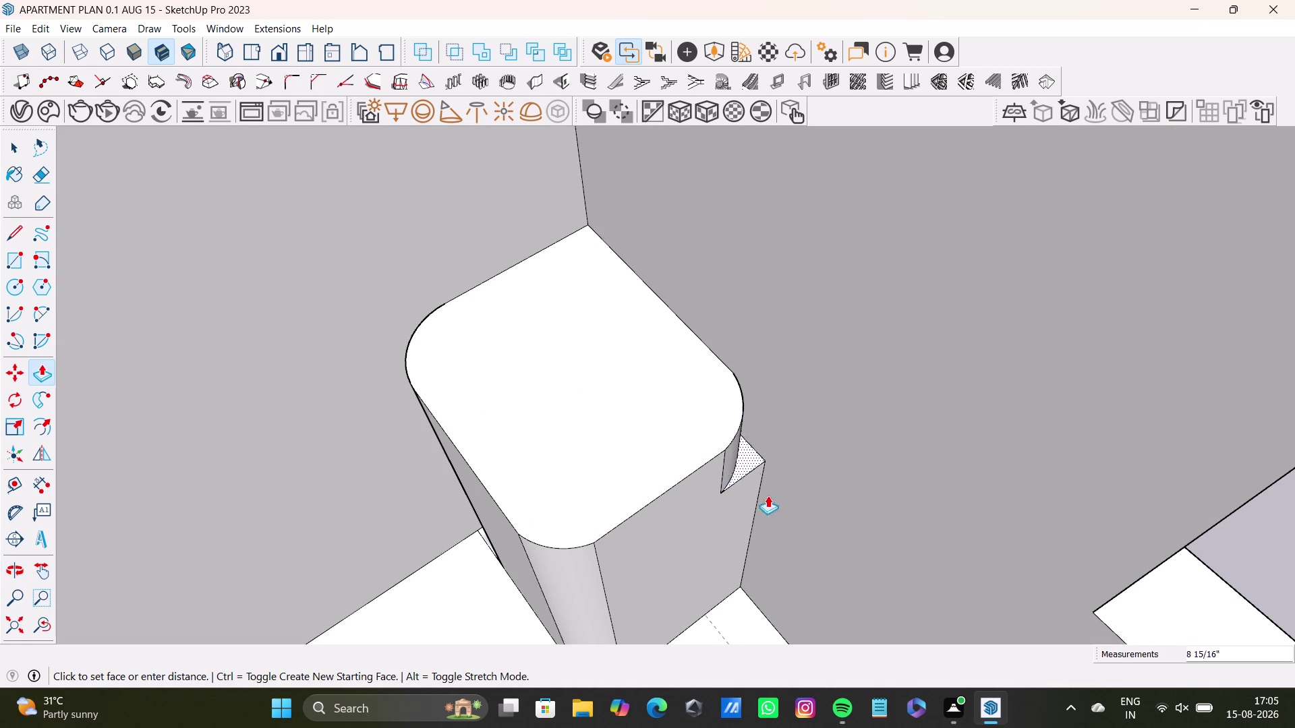
scroll(down, 3)
middle_drag(774, 596, 775, 561)
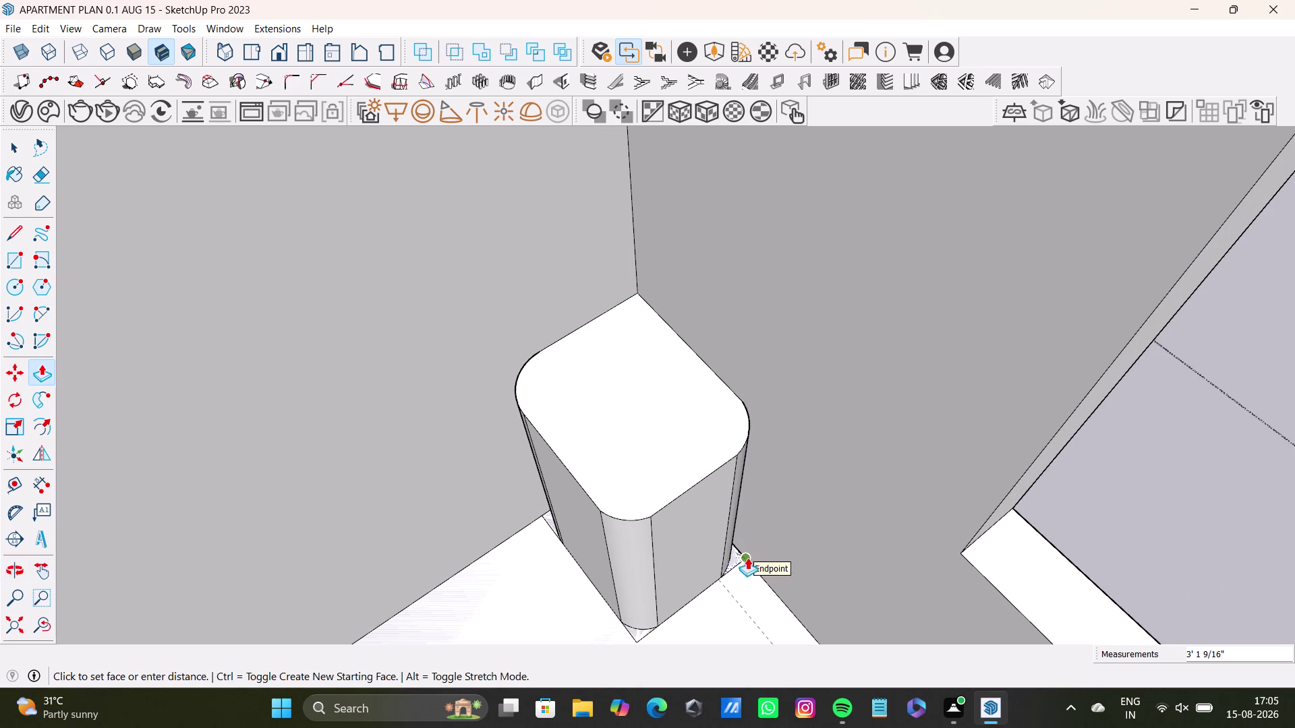
click(747, 561)
key(space)
Delete three leftover pieces around the front of the rounded block.
middle_drag(605, 435, 718, 416)
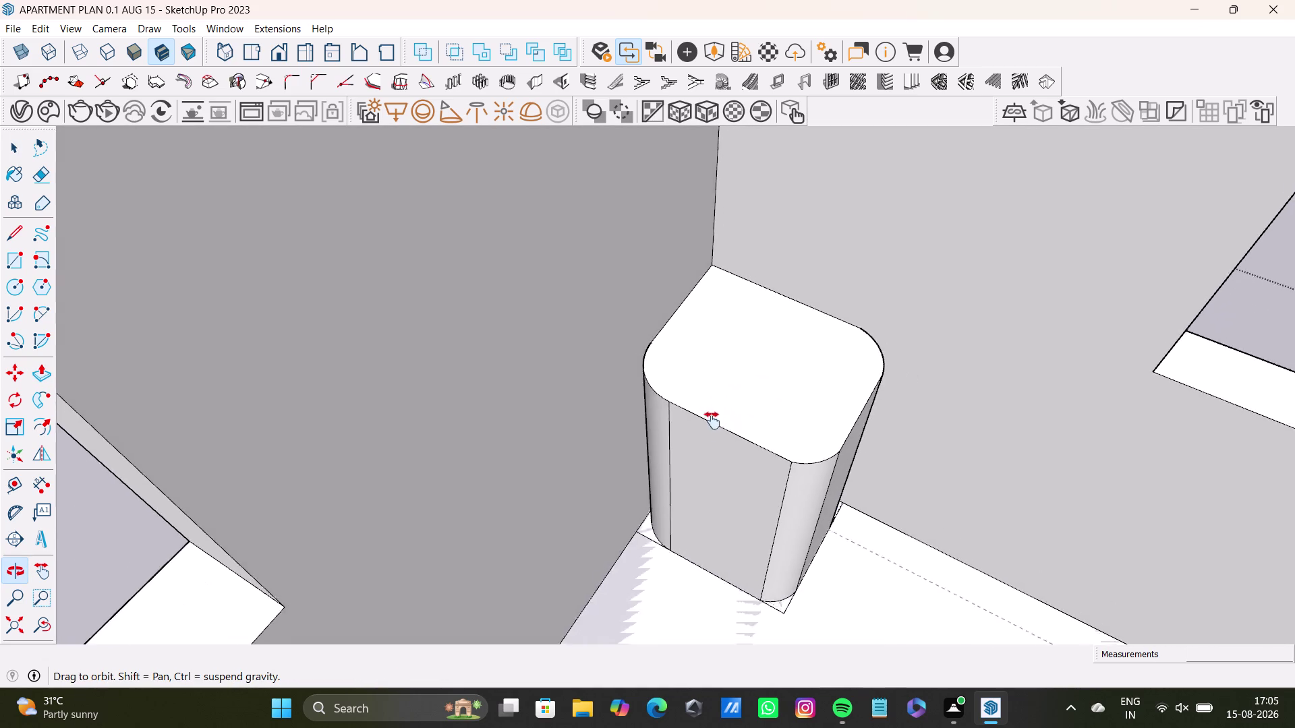
middle_drag(718, 417, 694, 456)
scroll(down, 3)
scroll(down, 3)
middle_drag(825, 542, 777, 488)
scroll(up, 3)
click(604, 493)
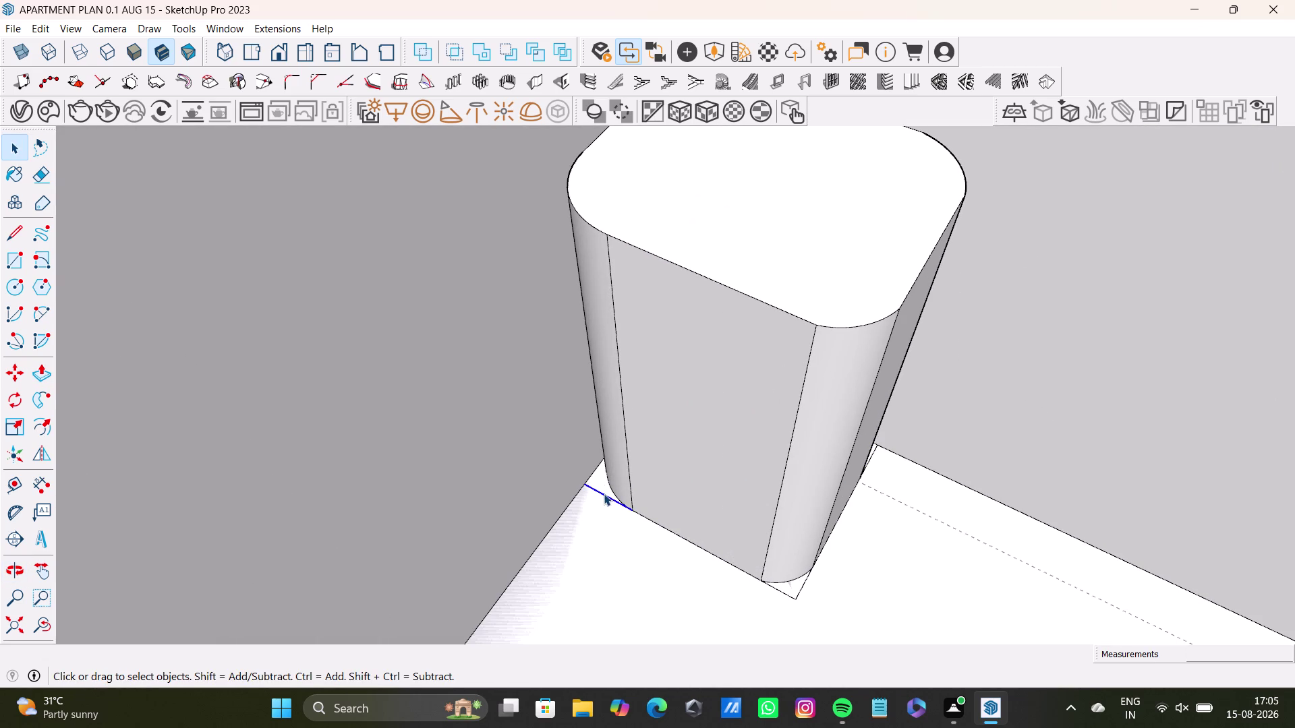
key(Delete)
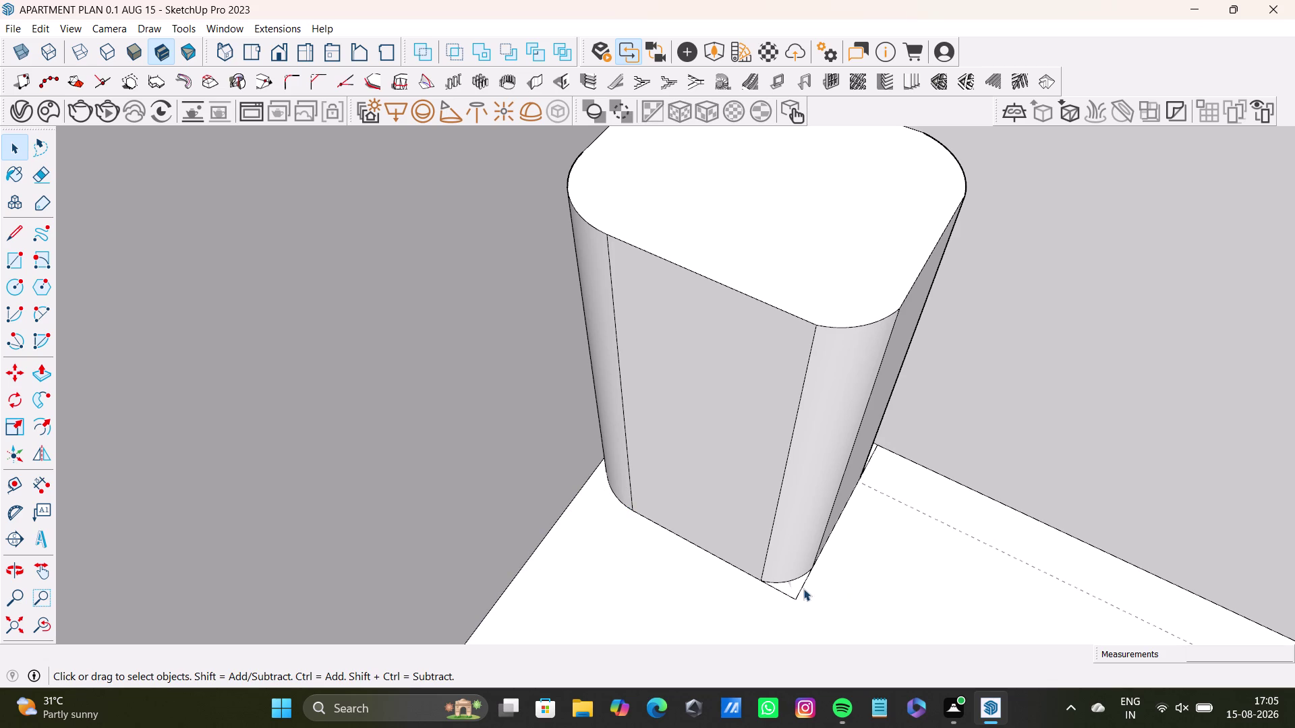
click(801, 587)
key(Delete)
click(787, 594)
key(Delete)
Delete a stray piece at the base and orbit around the lower corners.
middle_drag(844, 528, 673, 528)
scroll(up, 3)
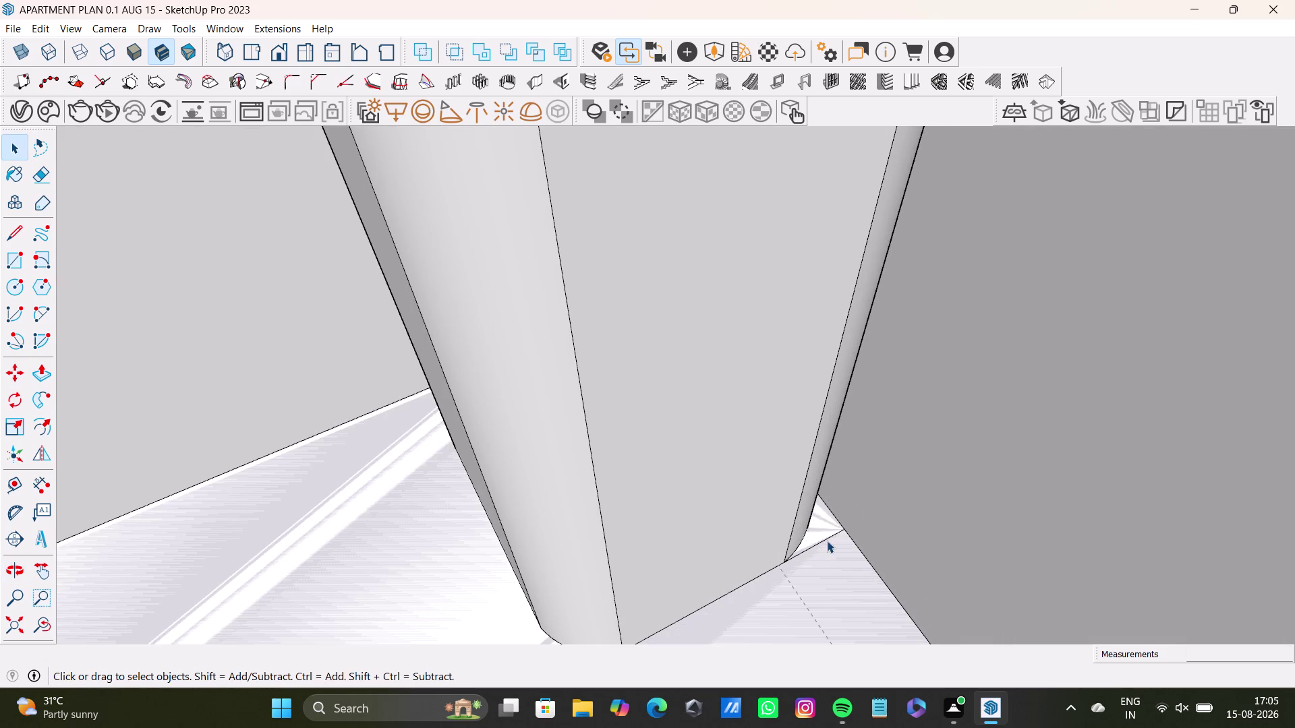
click(827, 541)
key(Delete)
scroll(down, 3)
middle_drag(624, 485, 831, 476)
middle_drag(771, 408, 546, 495)
scroll(up, 3)
middle_drag(578, 462, 585, 453)
middle_drag(591, 443, 670, 430)
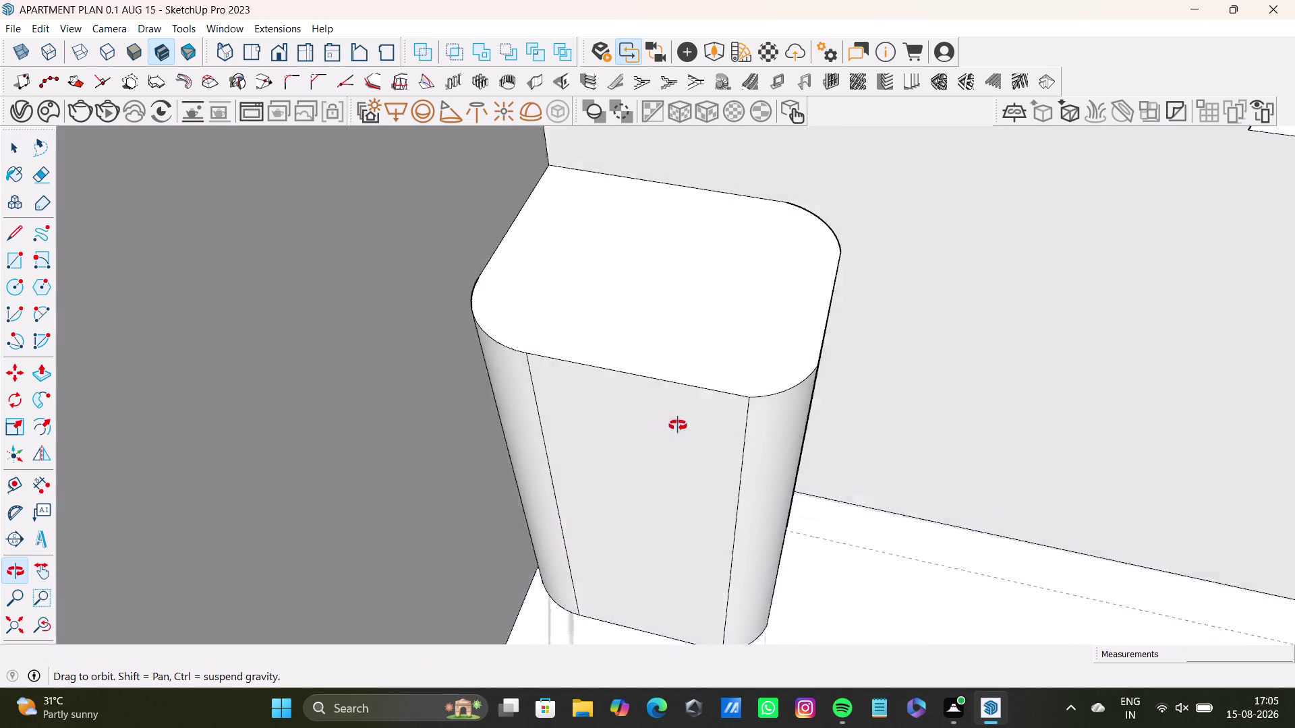
middle_drag(670, 430, 718, 382)
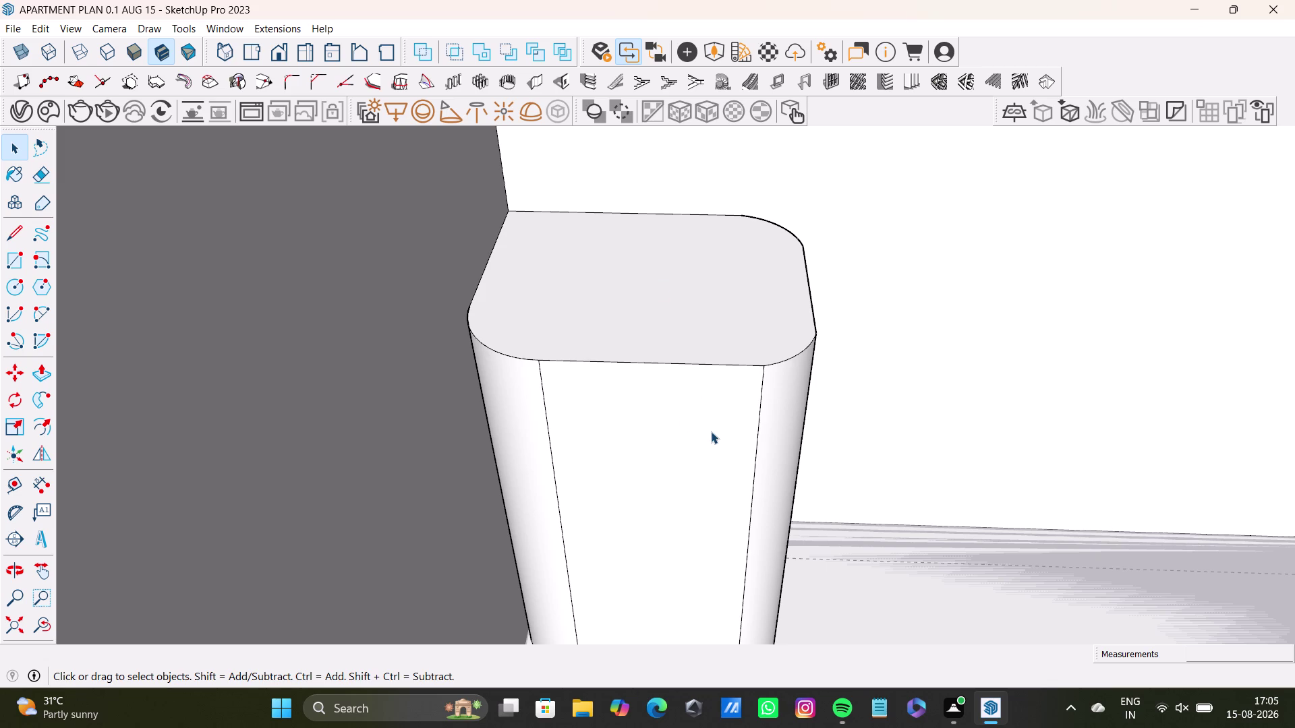
middle_drag(759, 423, 742, 425)
middle_drag(742, 426, 582, 530)
middle_drag(671, 529, 437, 584)
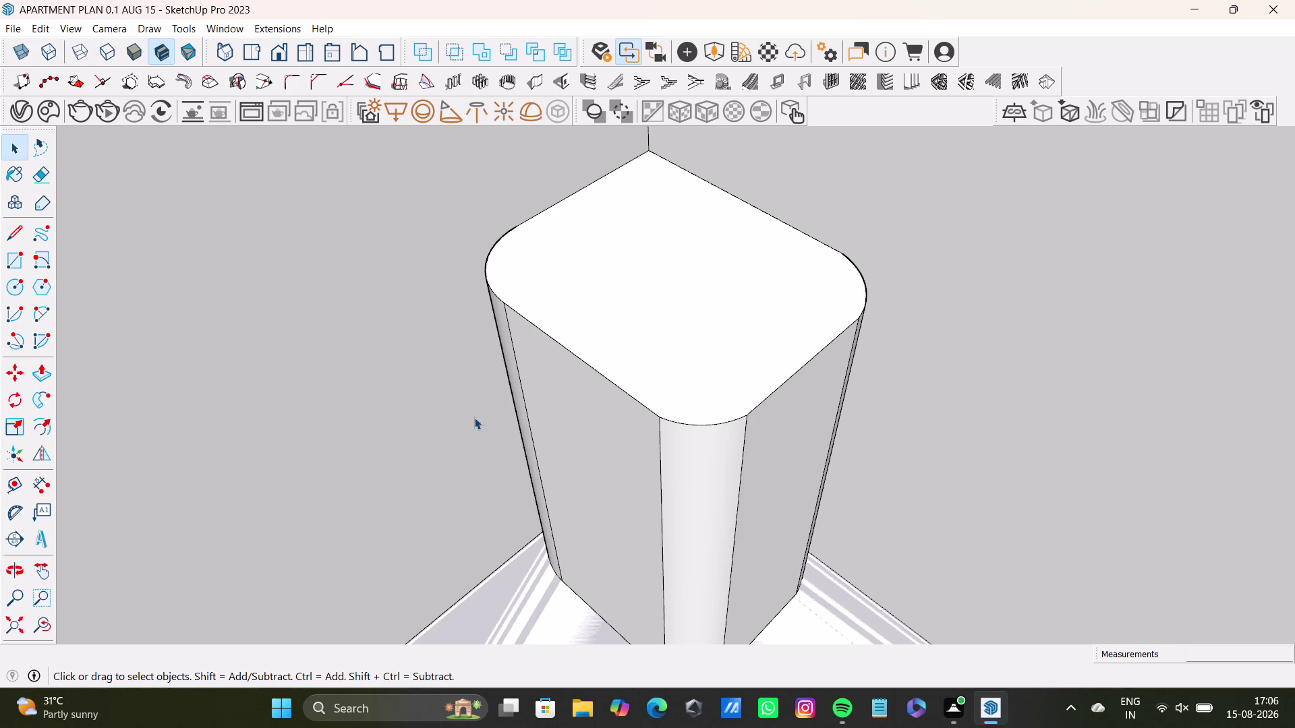
scroll(down, 3)
key(space)
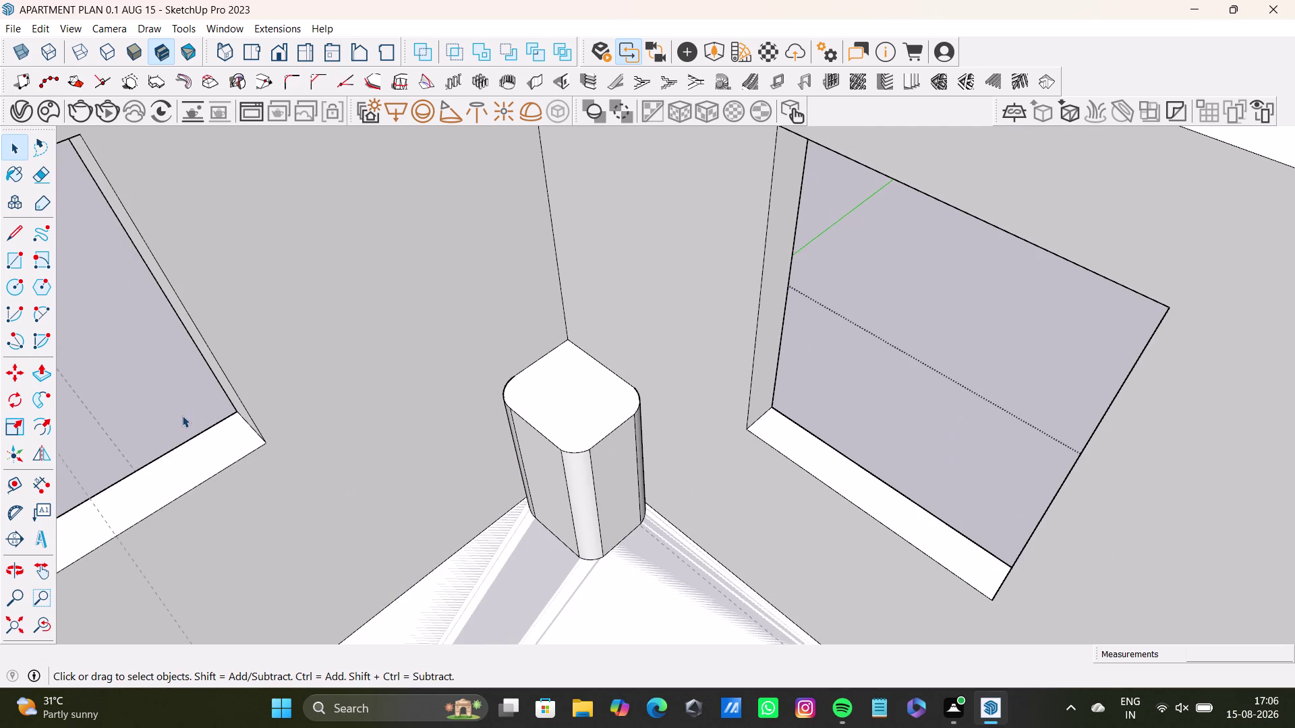
click(179, 413)
click(165, 390)
middle_drag(262, 445, 399, 458)
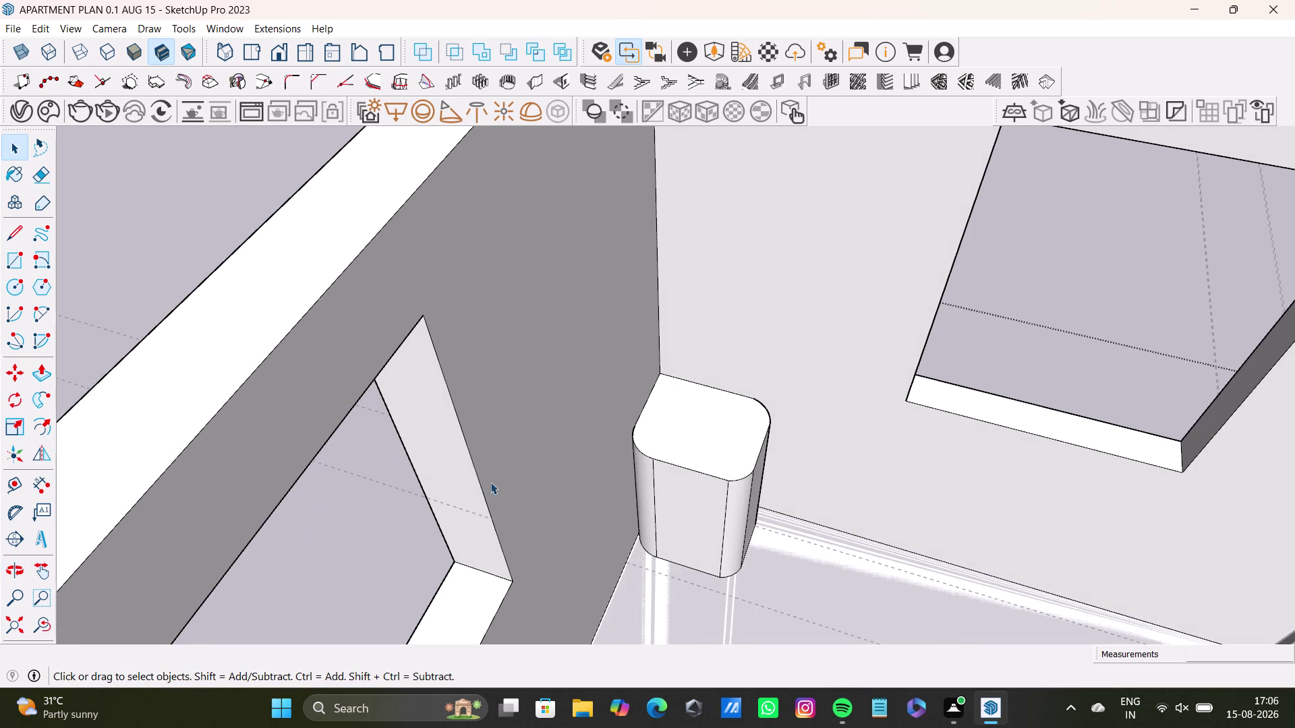
scroll(down, 3)
middle_drag(636, 506, 479, 496)
scroll(up, 3)
middle_drag(532, 484, 543, 469)
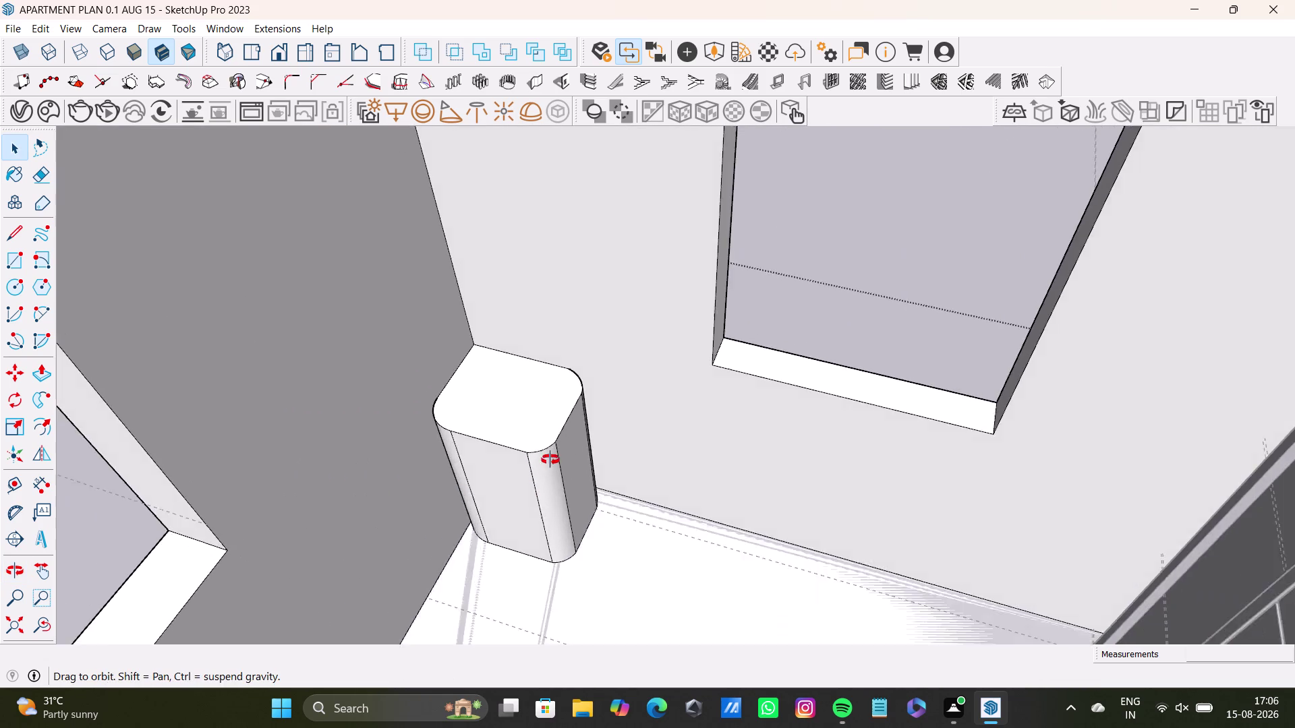
middle_drag(542, 469, 572, 404)
scroll(down, 3)
key(space)
click(404, 383)
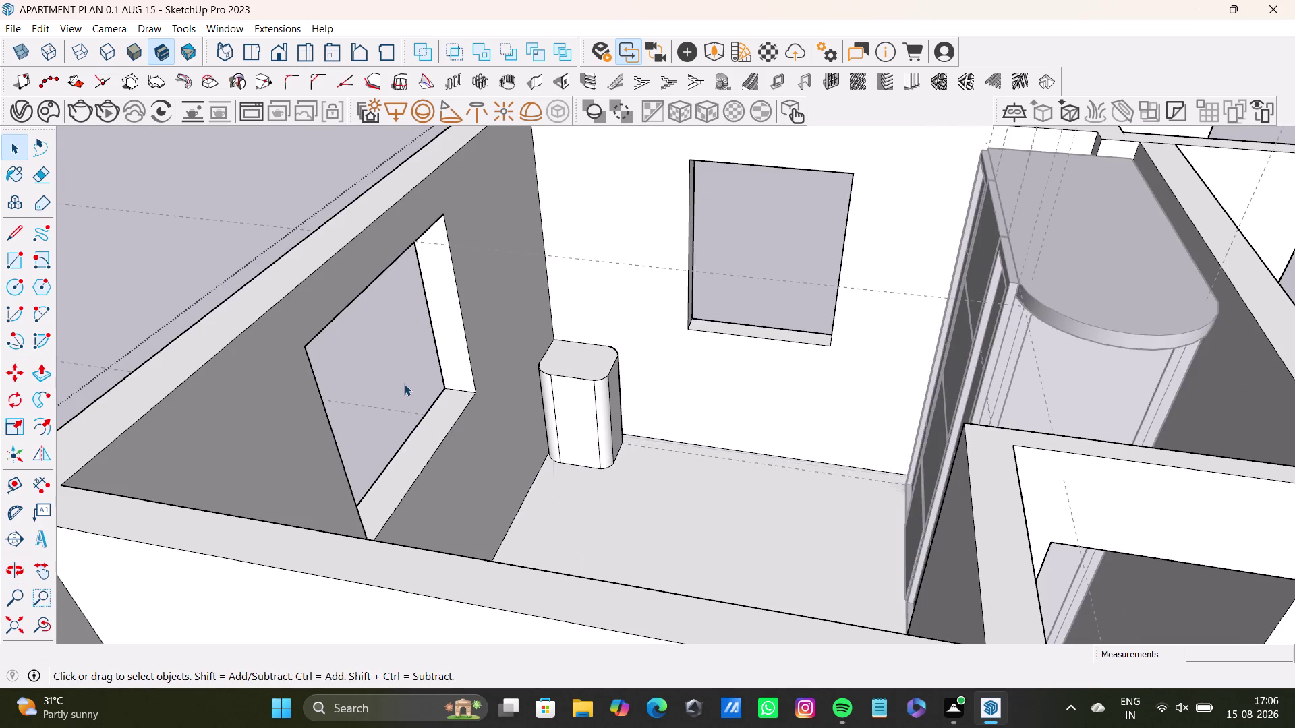
middle_drag(415, 411, 555, 455)
key(space)
click(426, 412)
middle_drag(697, 514, 697, 514)
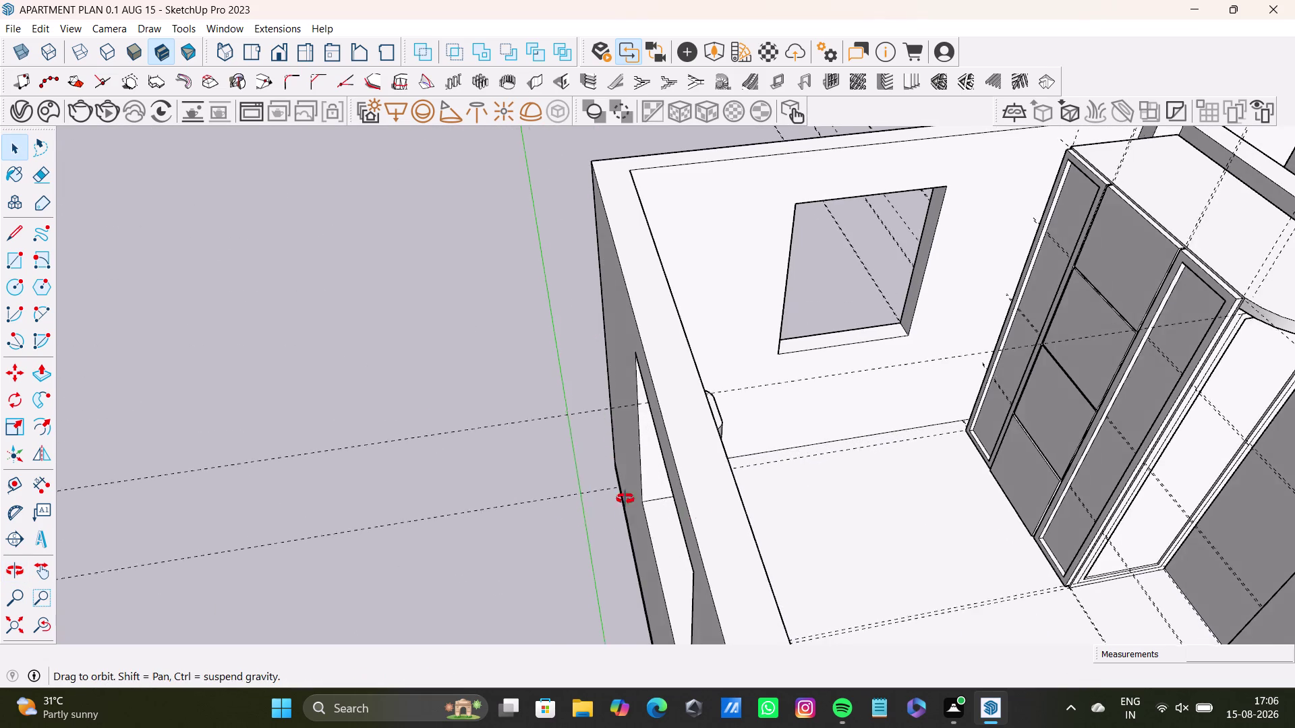
middle_drag(697, 515, 492, 497)
middle_drag(740, 526, 515, 394)
middle_drag(572, 411, 439, 445)
scroll(up, 3)
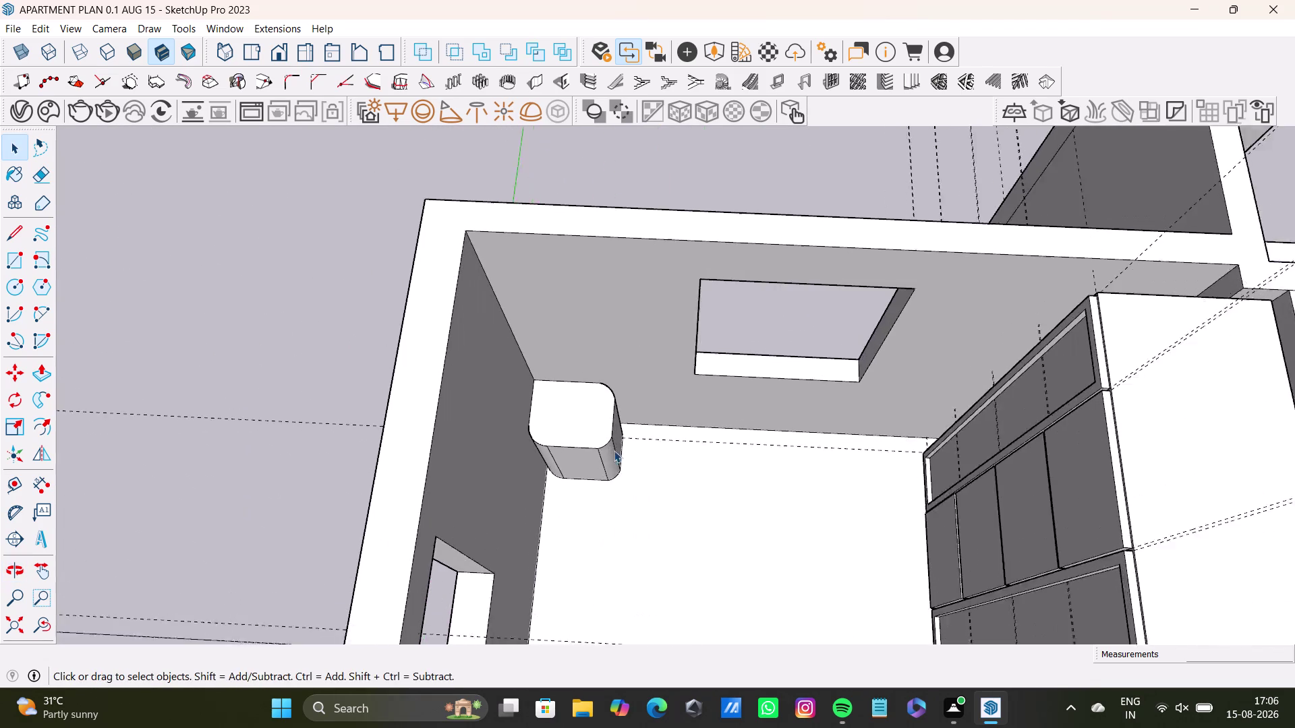
scroll(up, 3)
middle_drag(613, 445, 487, 311)
Select the block's front, top and side faces.
key(space)
click(525, 313)
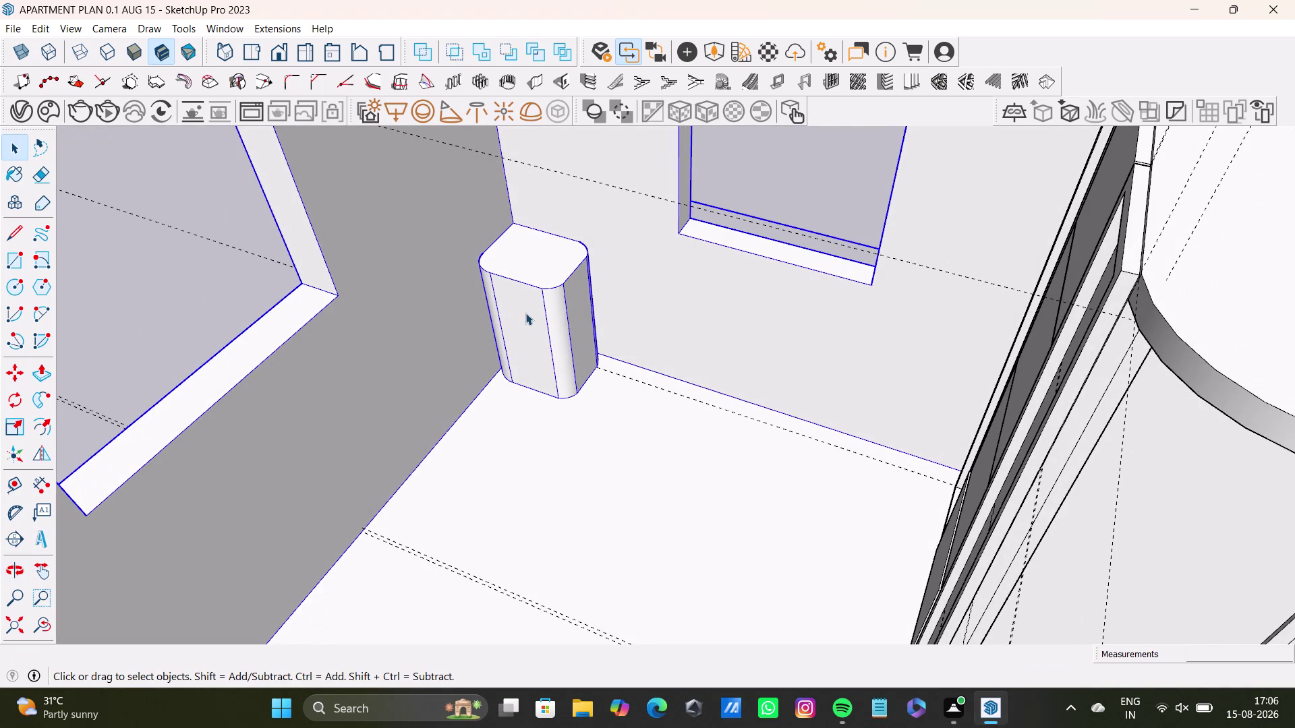
double_click(528, 280)
double_click(541, 304)
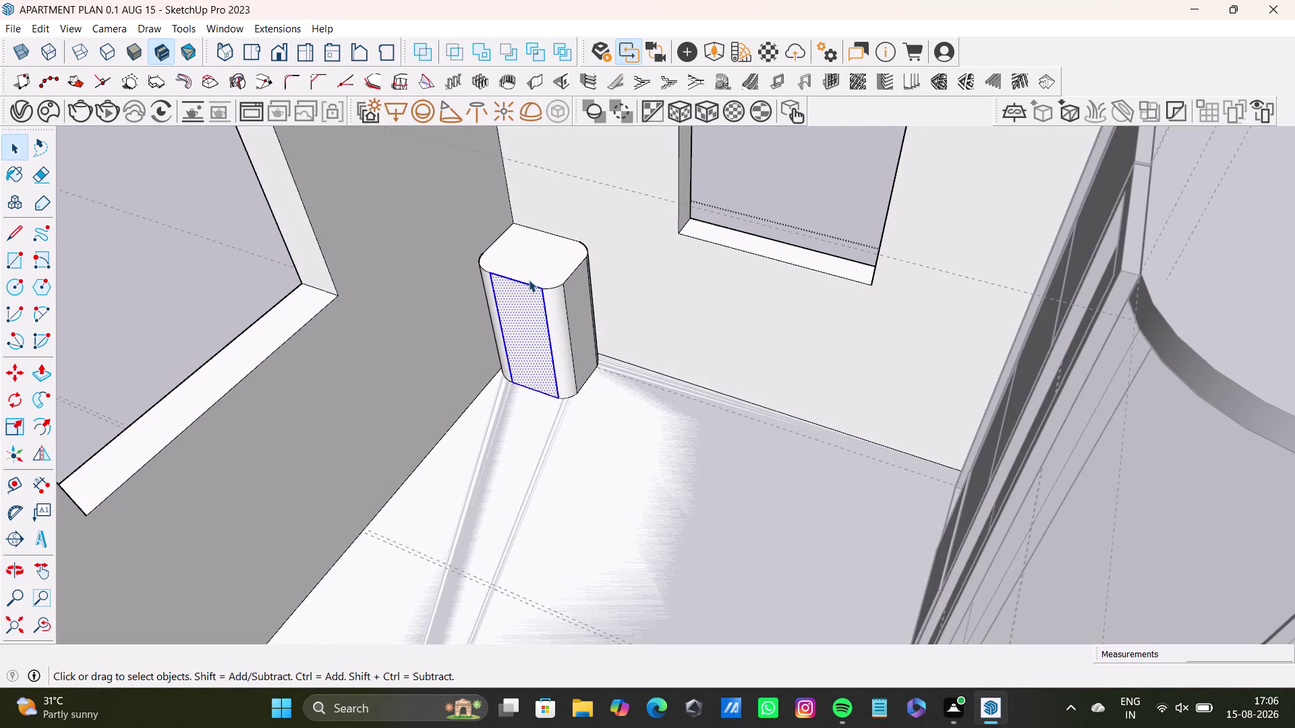
double_click(486, 289)
double_click(508, 265)
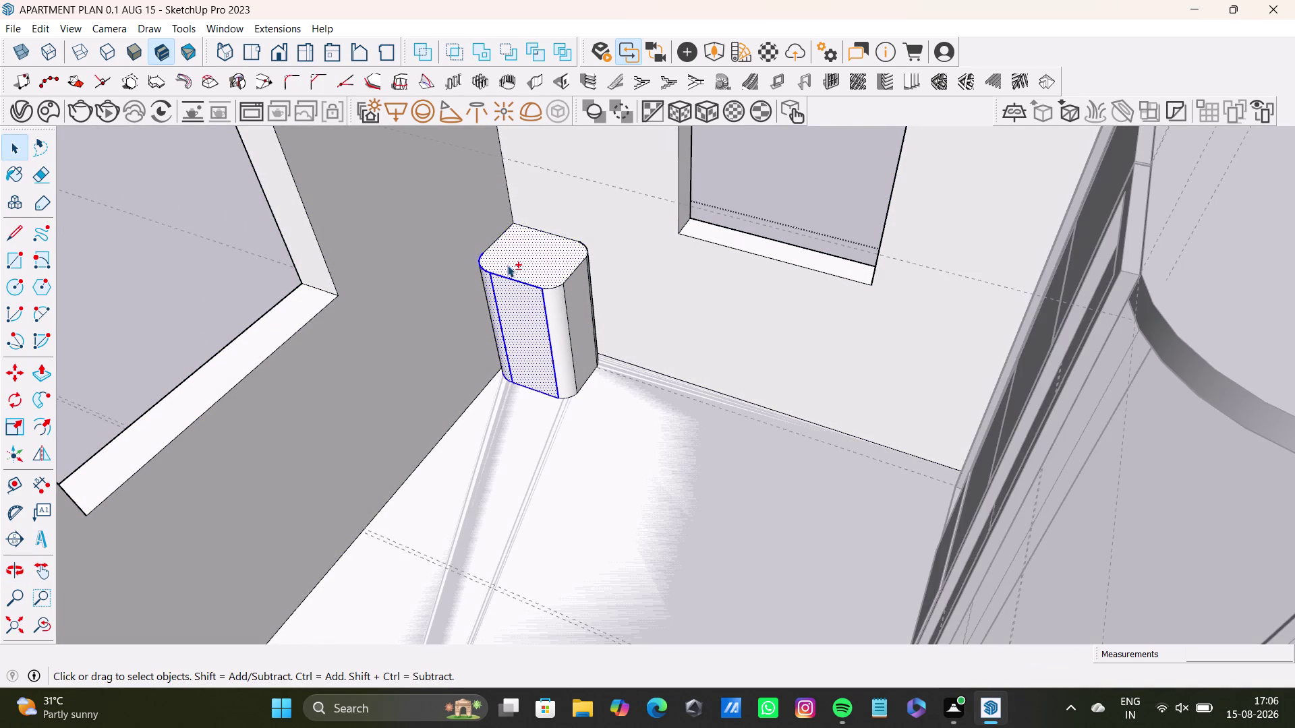
click(552, 316)
drag(553, 316, 559, 316)
double_click(578, 309)
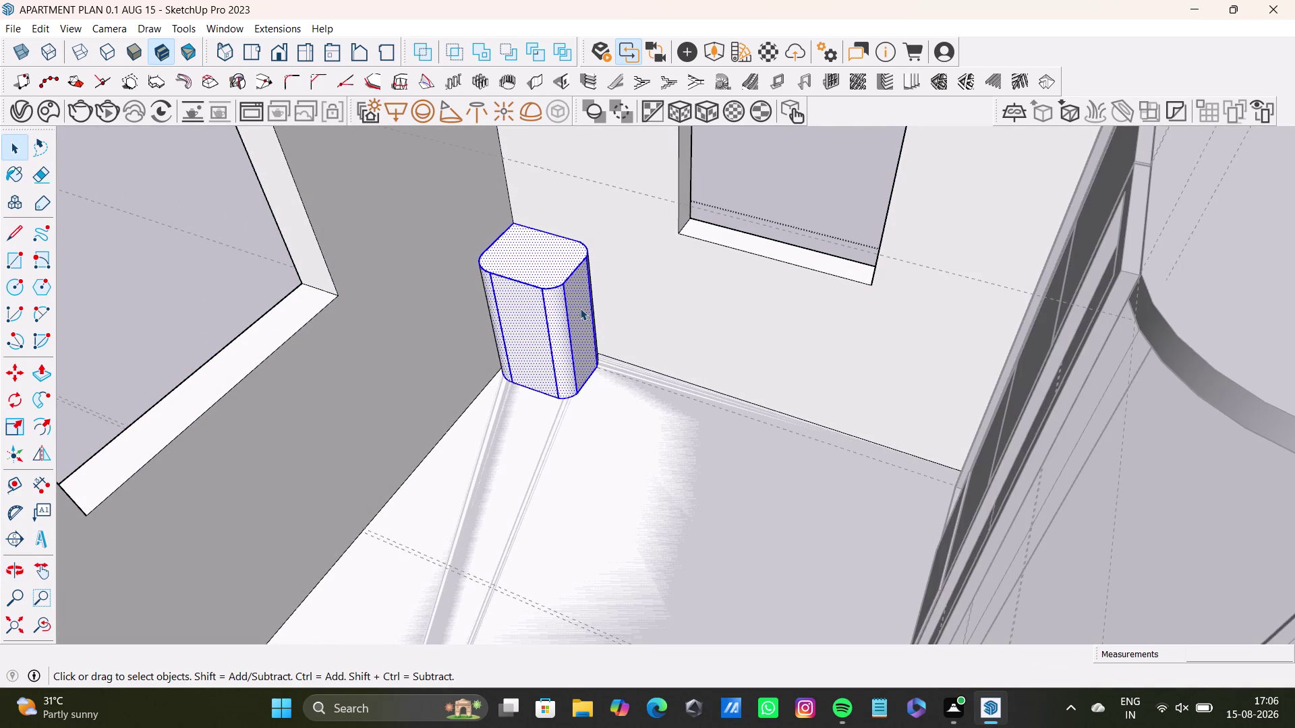
Zoom in and select the whole cabinet block for resizing.
scroll(up, 3)
middle_drag(579, 302, 385, 281)
scroll(up, 3)
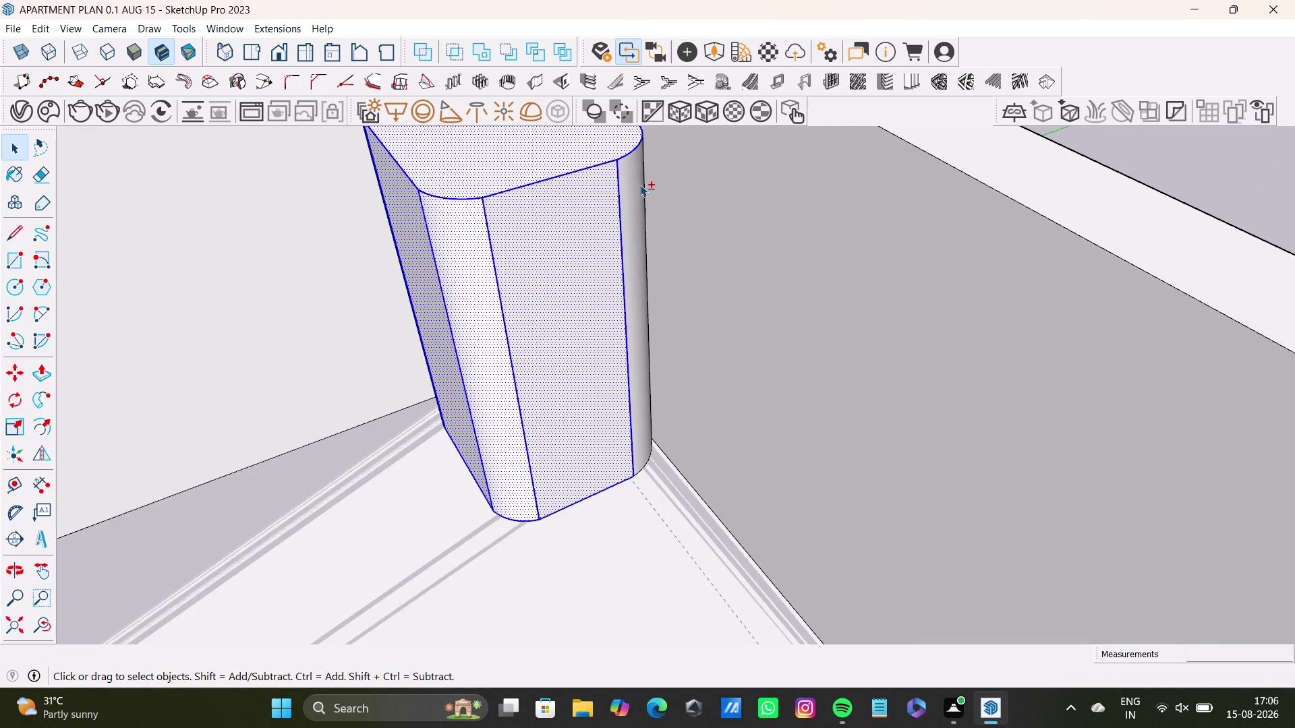
double_click(639, 184)
middle_drag(522, 328, 732, 371)
Scale the cabinet block along one horizontal direction by dragging a side grip.
key(s)
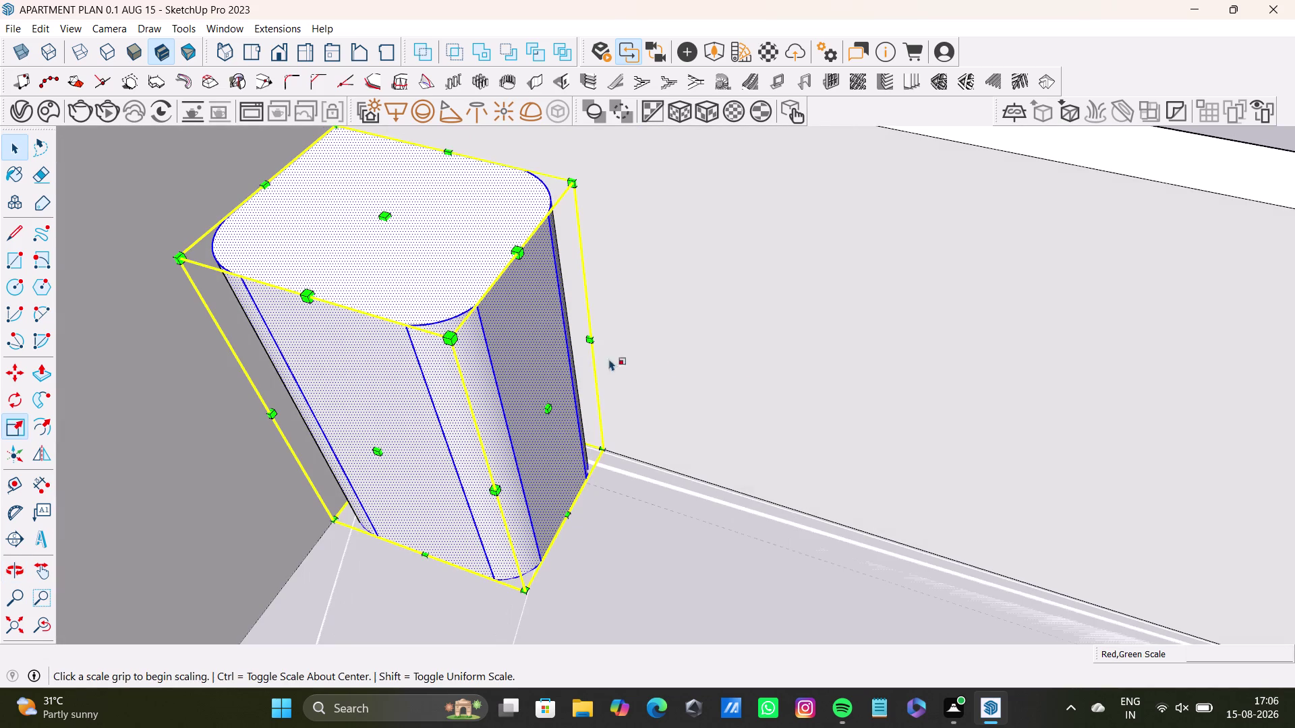
drag(370, 454, 334, 478)
drag(375, 450, 352, 468)
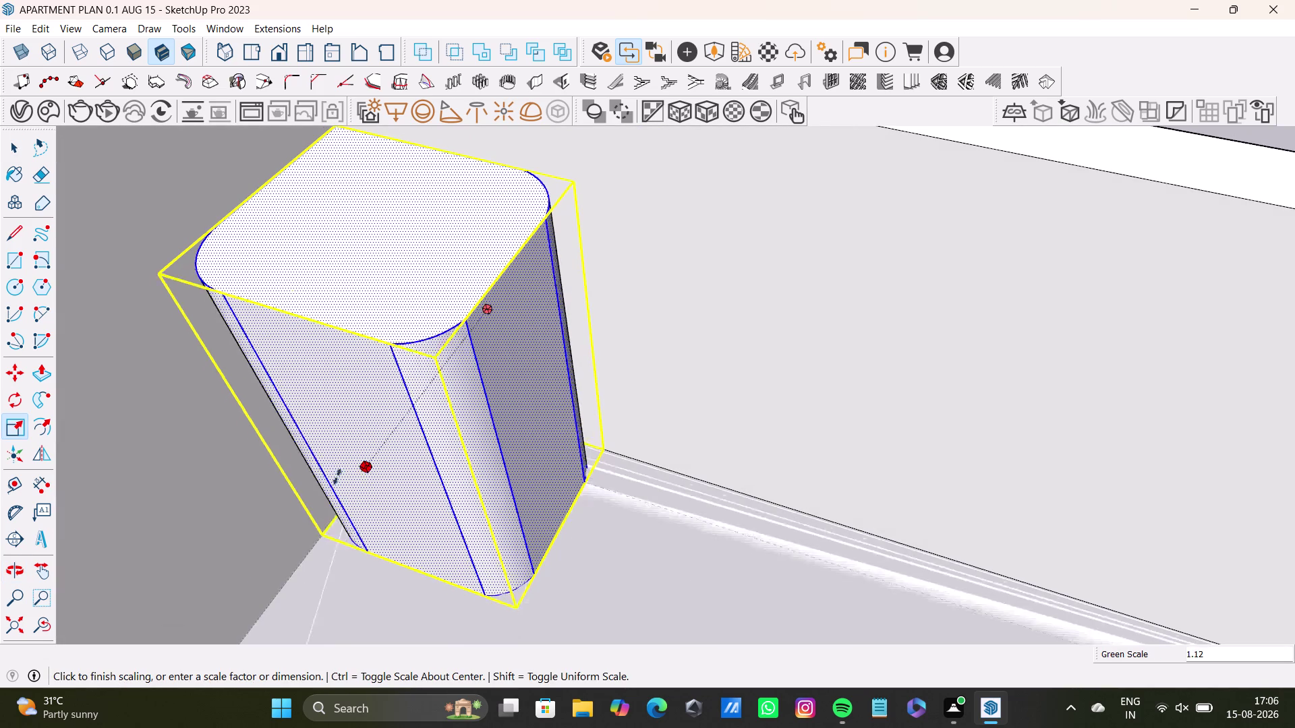
drag(352, 468, 287, 517)
Orbit around the resized block and deselect it.
key(space)
scroll(down, 3)
scroll(up, 3)
middle_drag(316, 472, 472, 397)
middle_drag(520, 419, 537, 434)
middle_drag(556, 450, 428, 466)
scroll(down, 3)
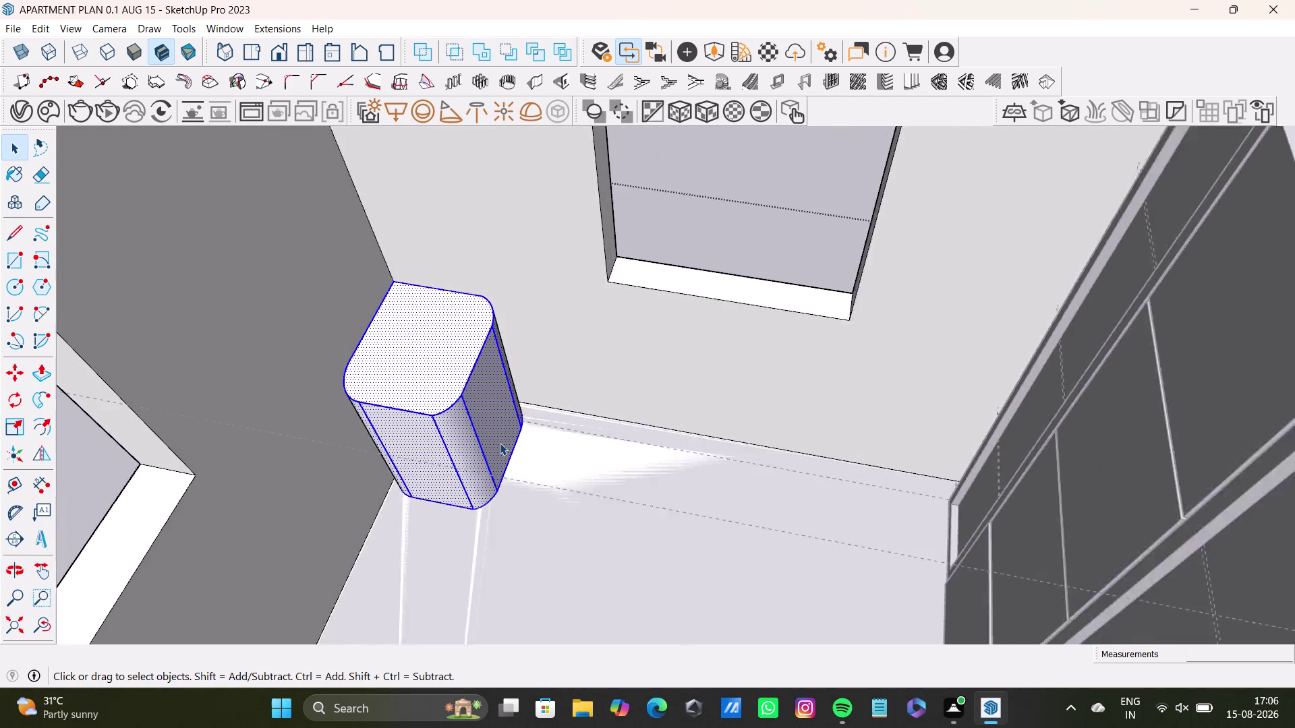
scroll(down, 3)
key(space)
click(624, 253)
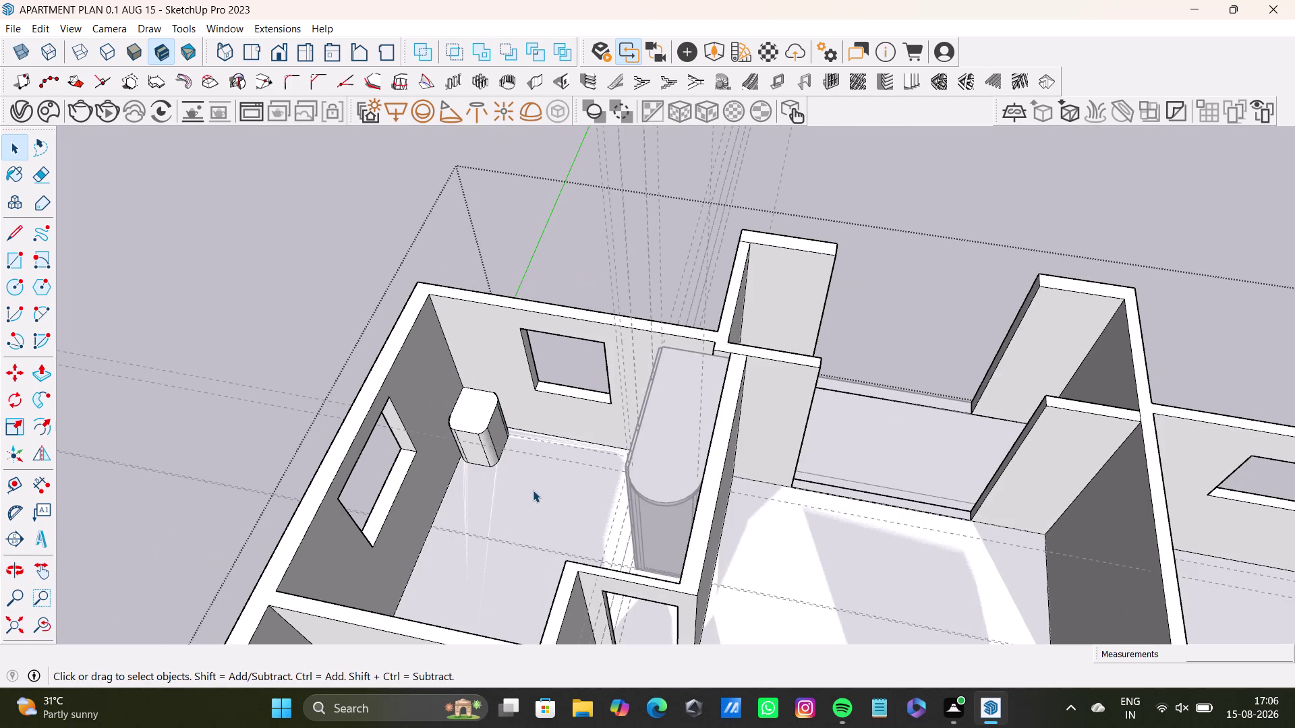
middle_drag(532, 490, 536, 551)
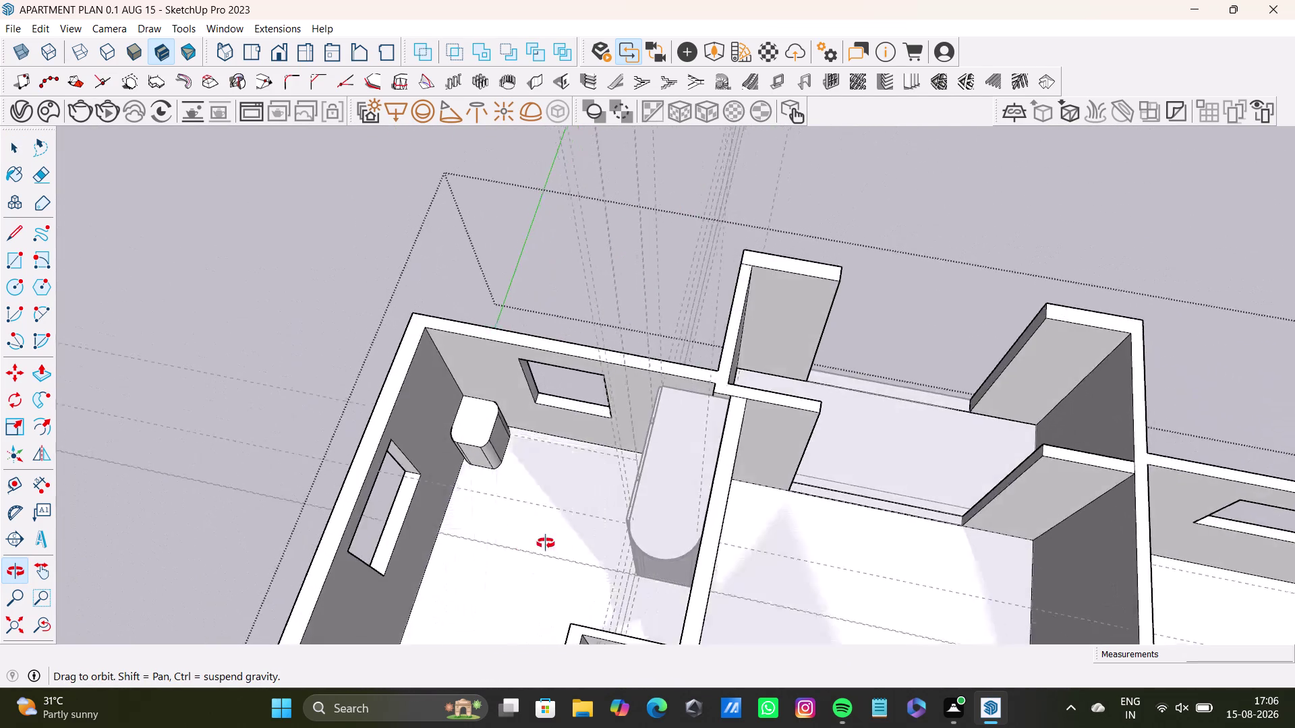
middle_drag(535, 550, 617, 495)
scroll(up, 3)
middle_drag(534, 501, 541, 395)
scroll(up, 3)
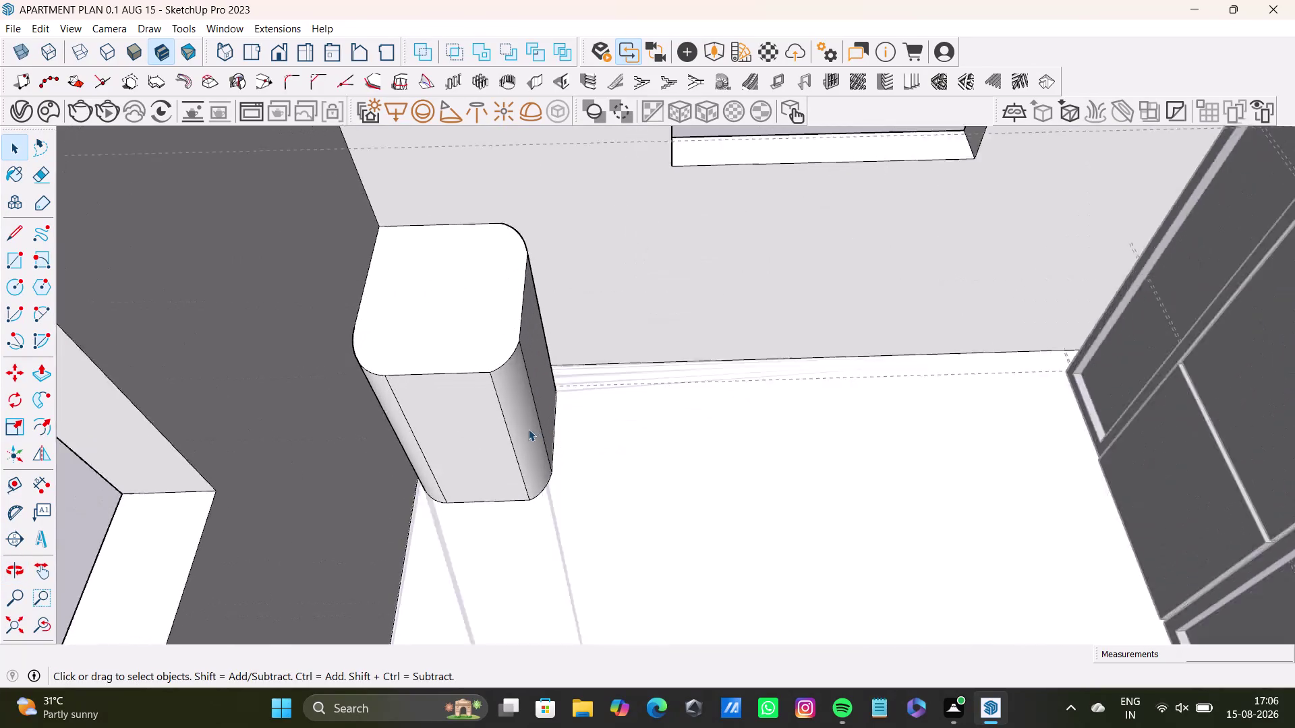
scroll(up, 3)
click(501, 451)
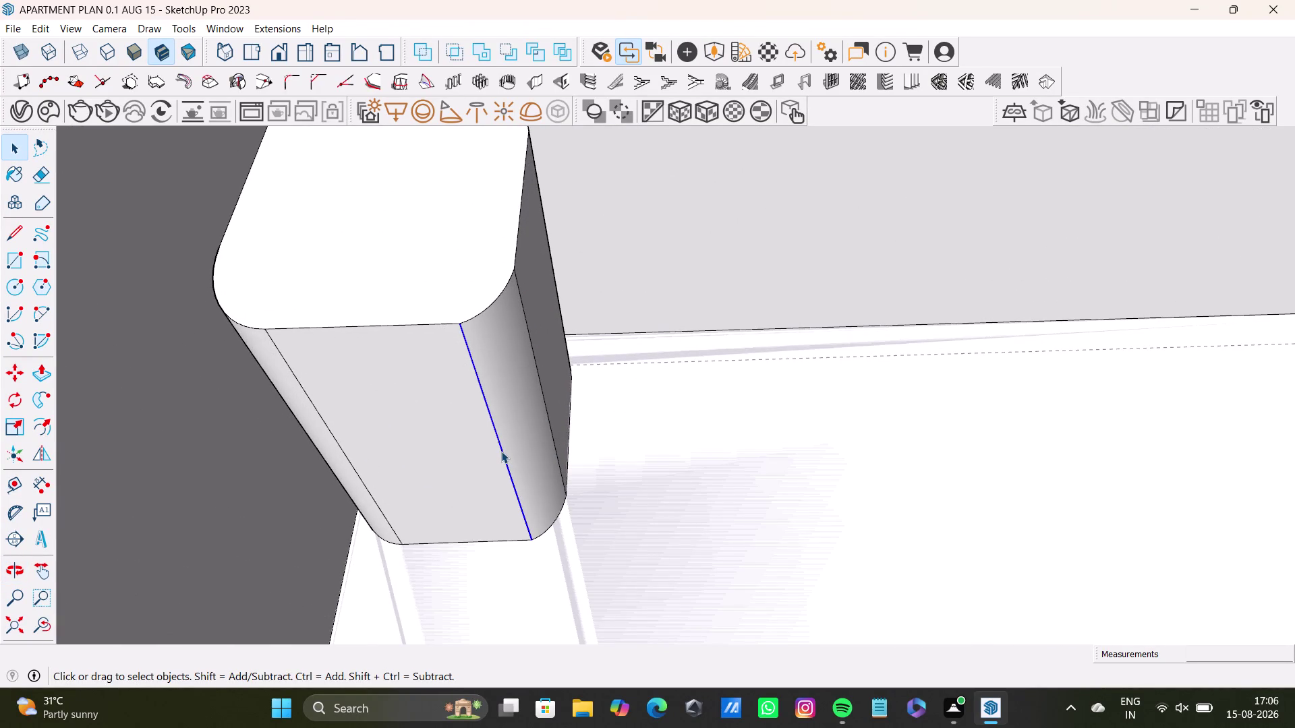
key(Delete)
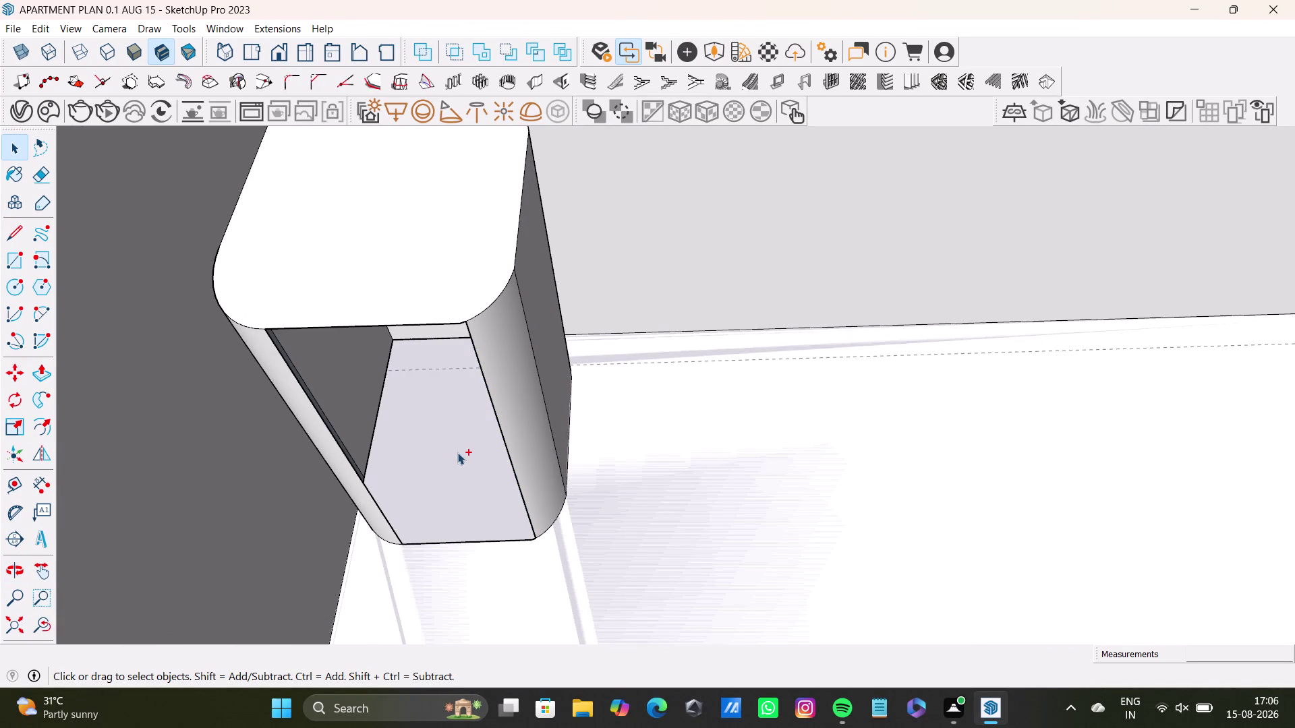
key(ctrl+z)
scroll(down, 3)
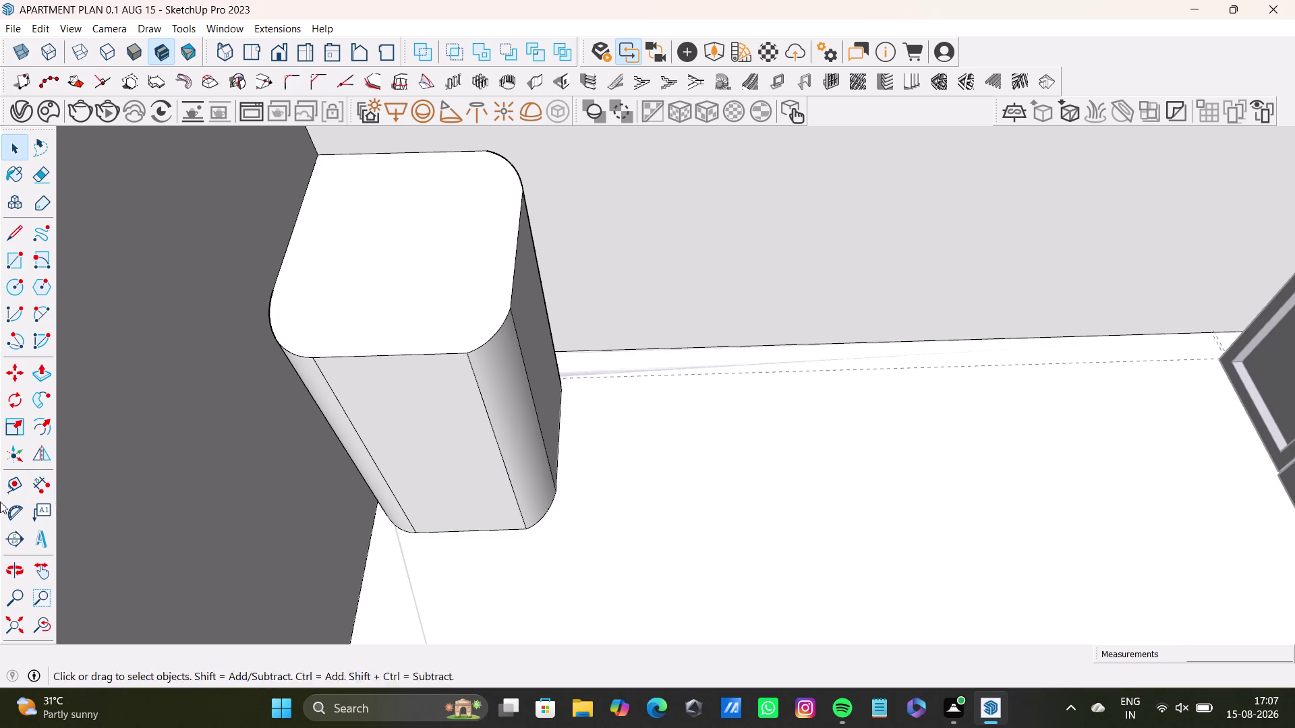
Place a trial guide across the block's front from the top edge, then undo it.
click(13, 481)
scroll(up, 3)
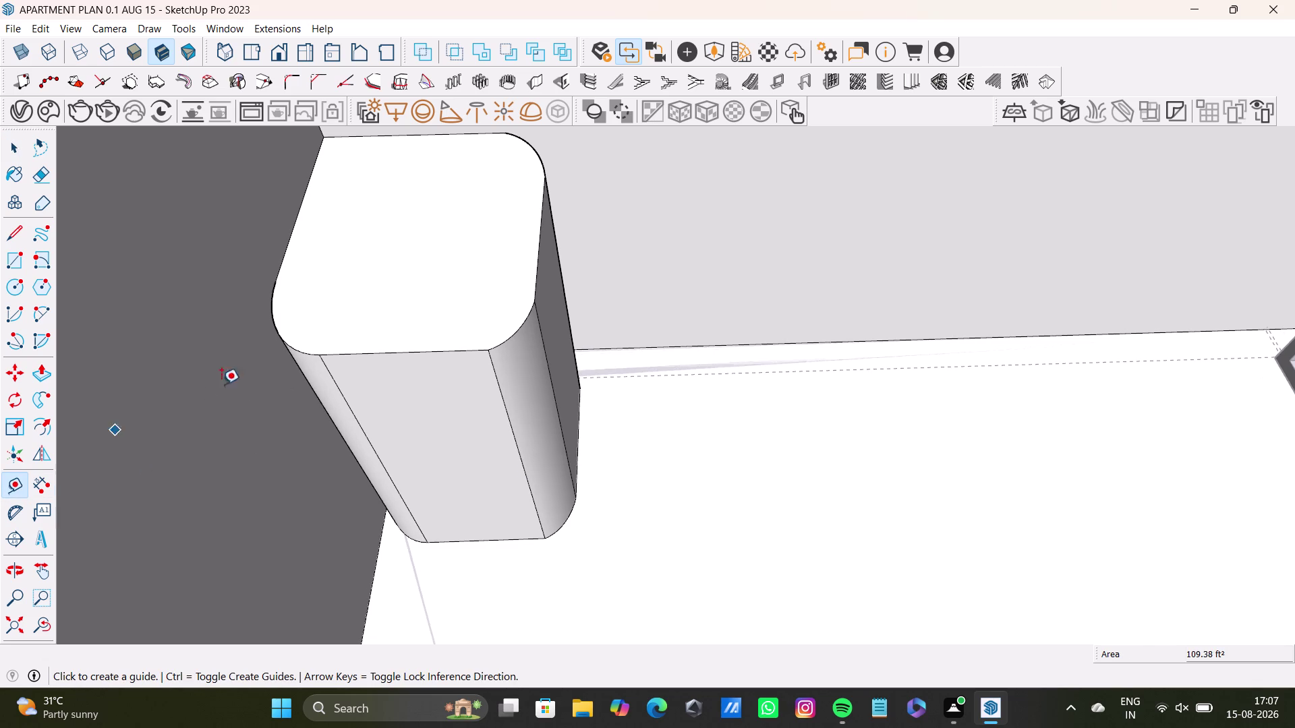
click(374, 353)
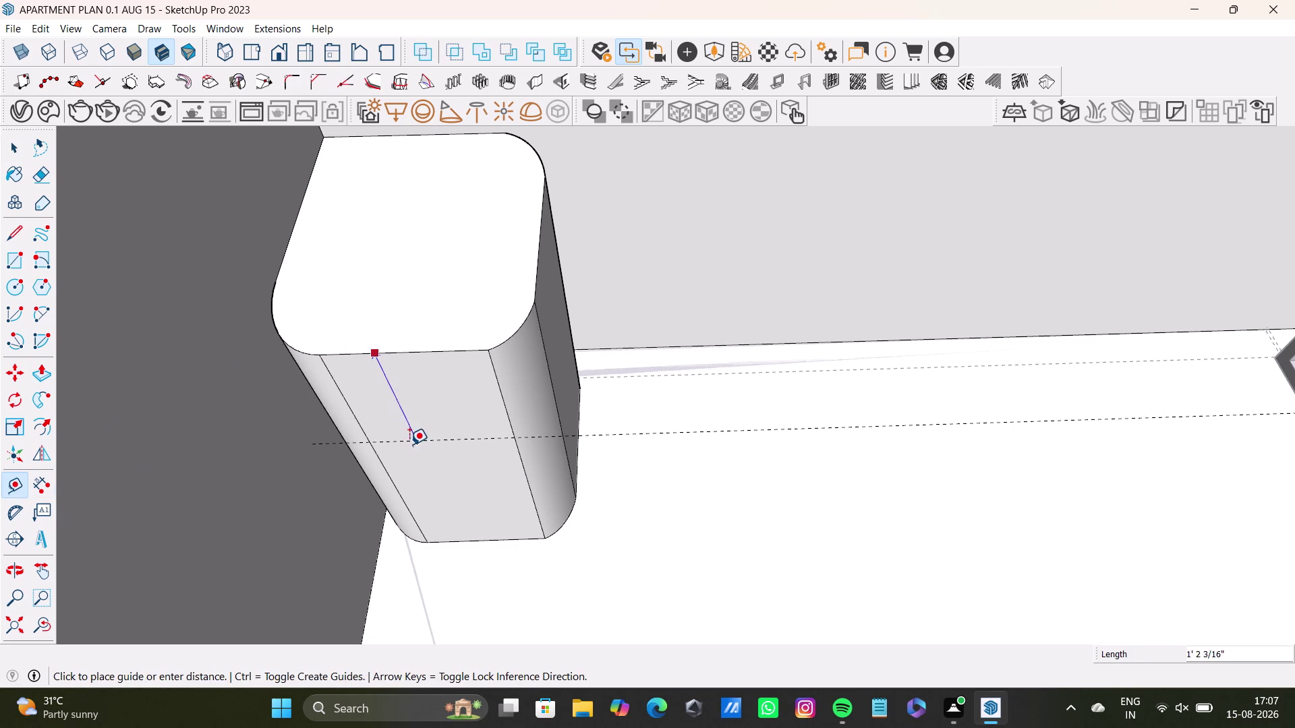
middle_drag(429, 464, 347, 300)
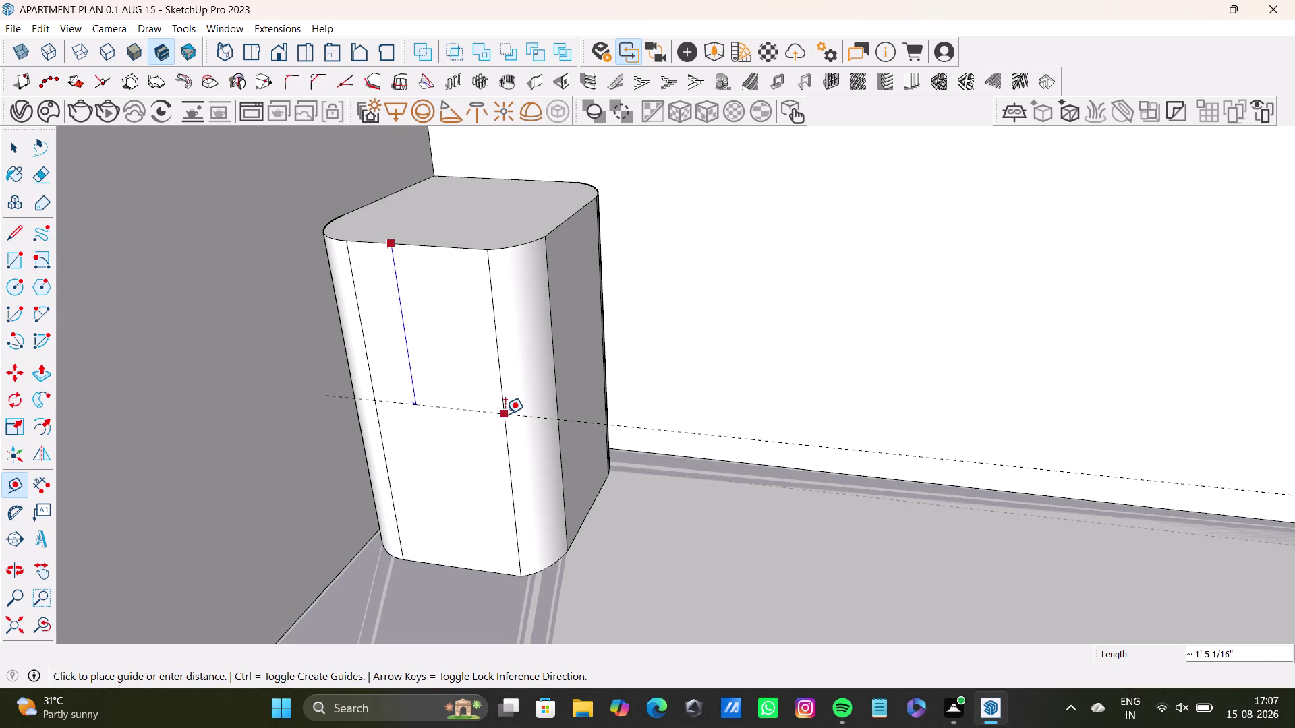
click(505, 414)
click(487, 410)
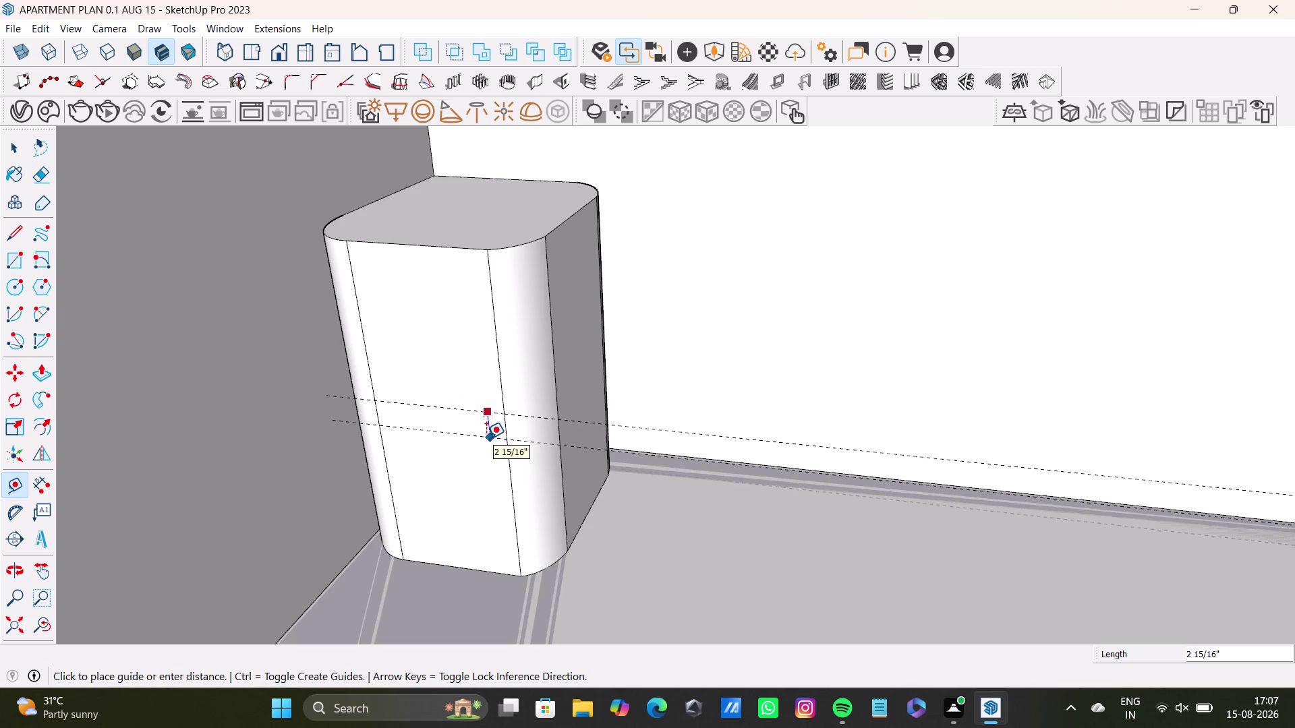
key(space)
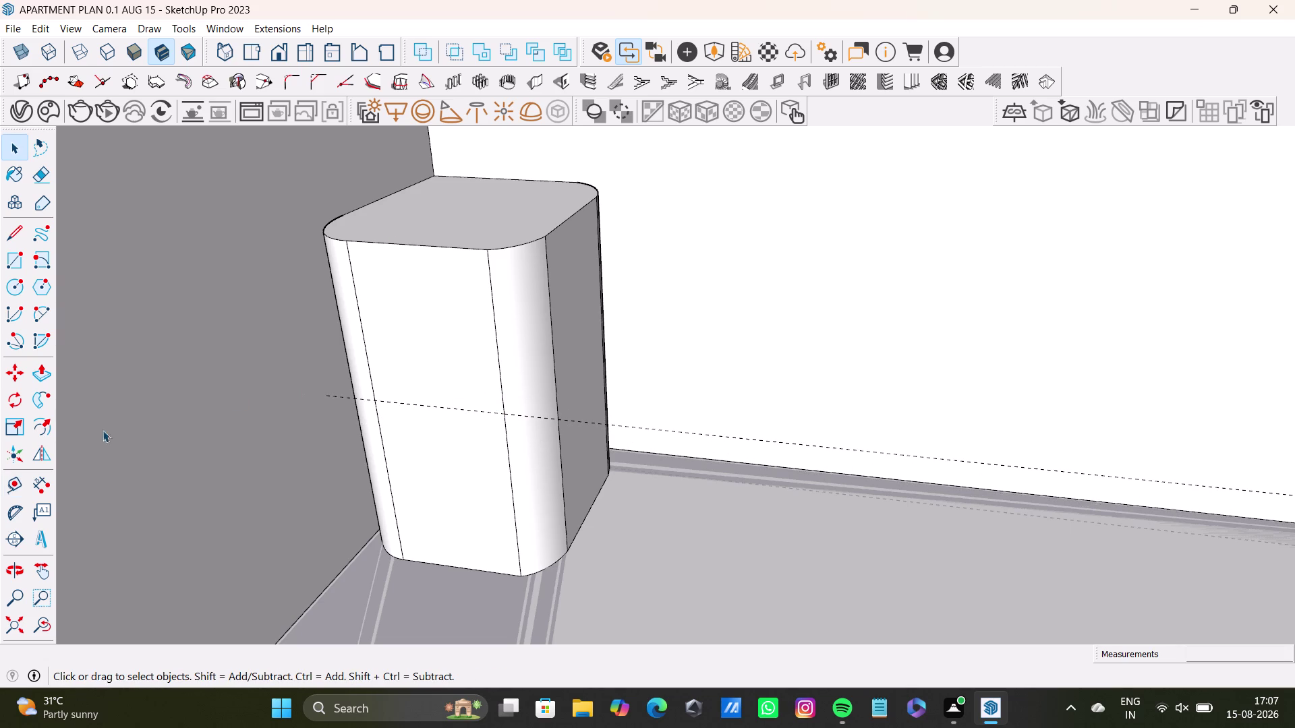
middle_drag(403, 486, 353, 614)
key(ctrl+z)
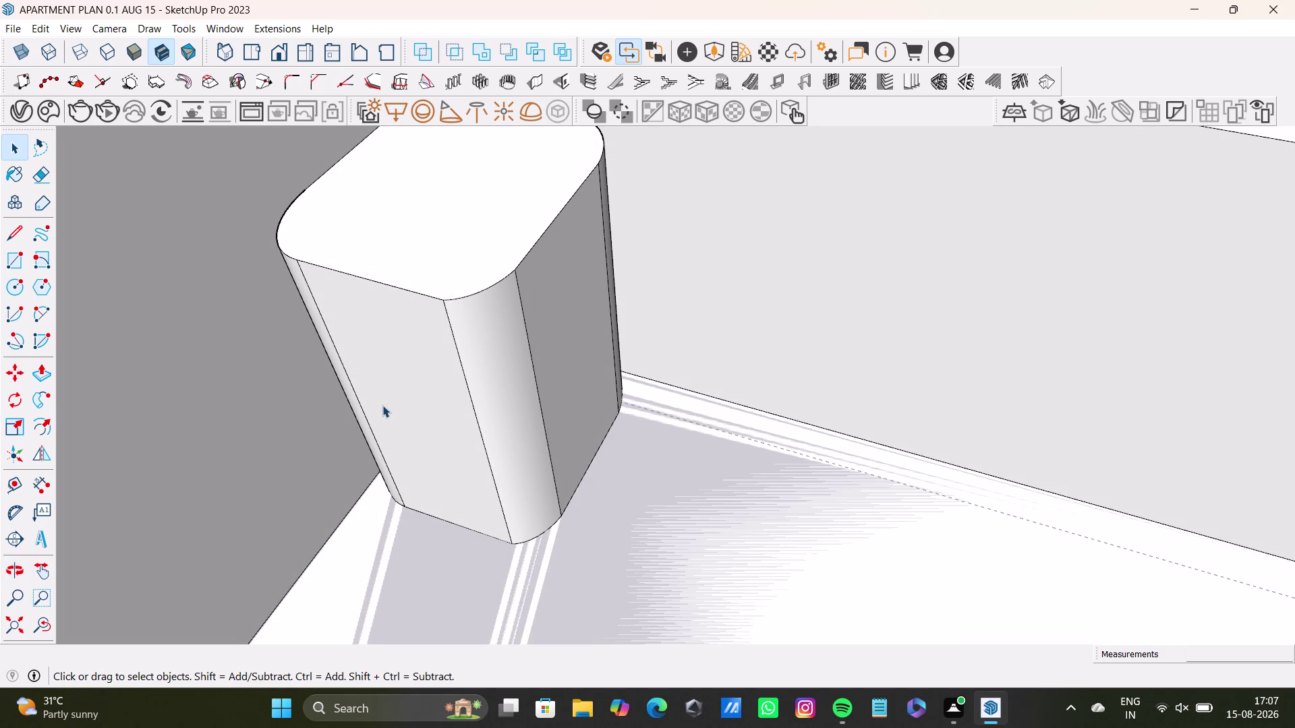
Place a guide near the top edge plus a parallel guide 1" from it.
click(23, 486)
scroll(up, 3)
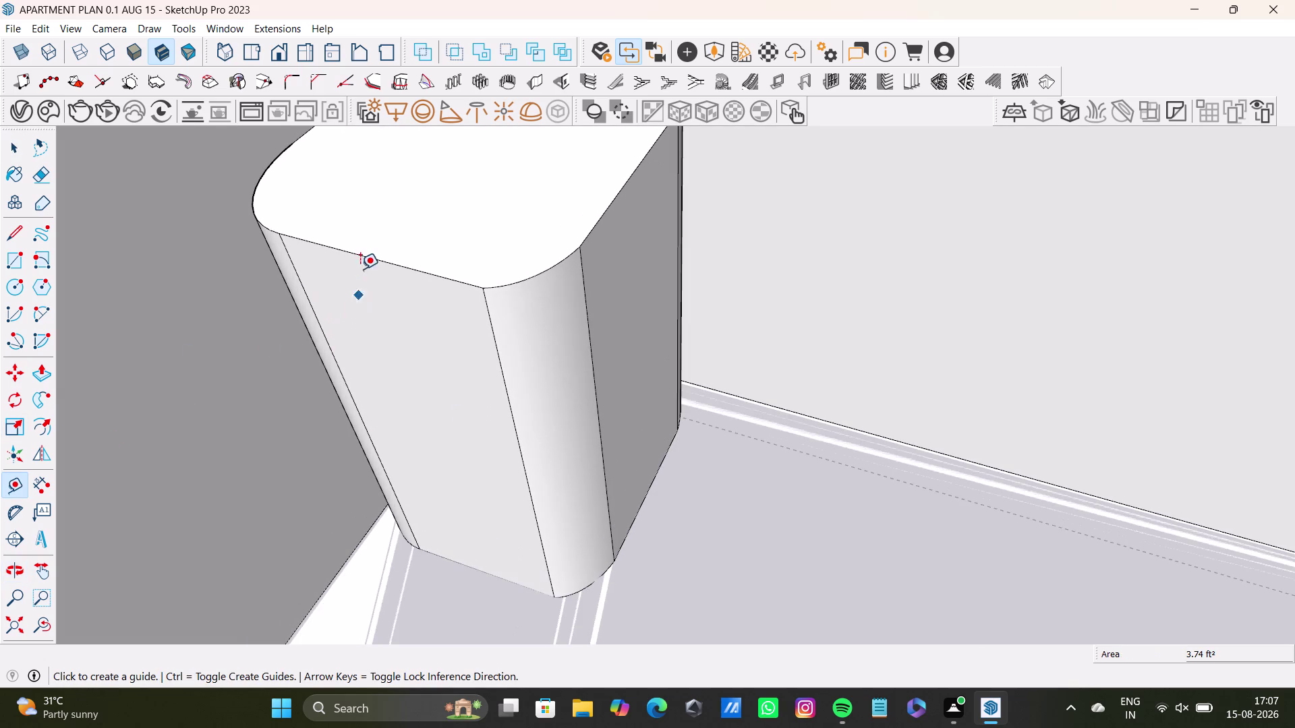
click(374, 261)
click(438, 370)
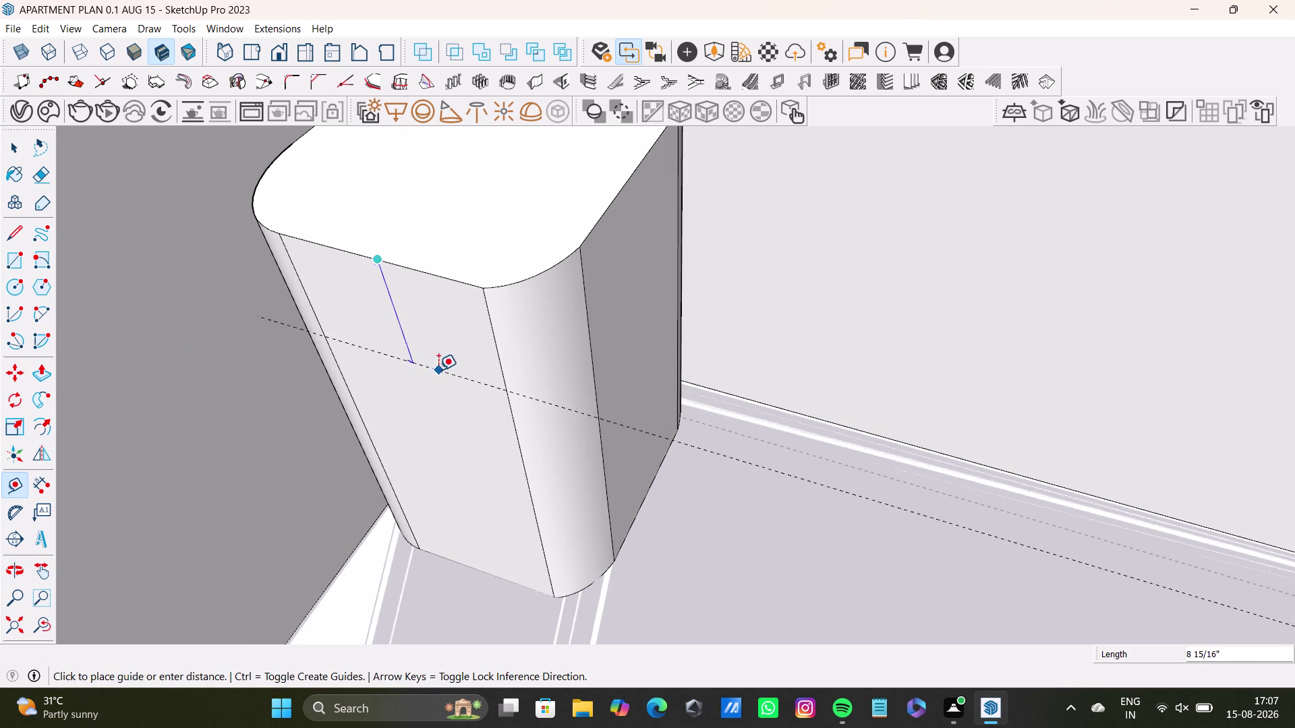
middle_drag(530, 405, 555, 243)
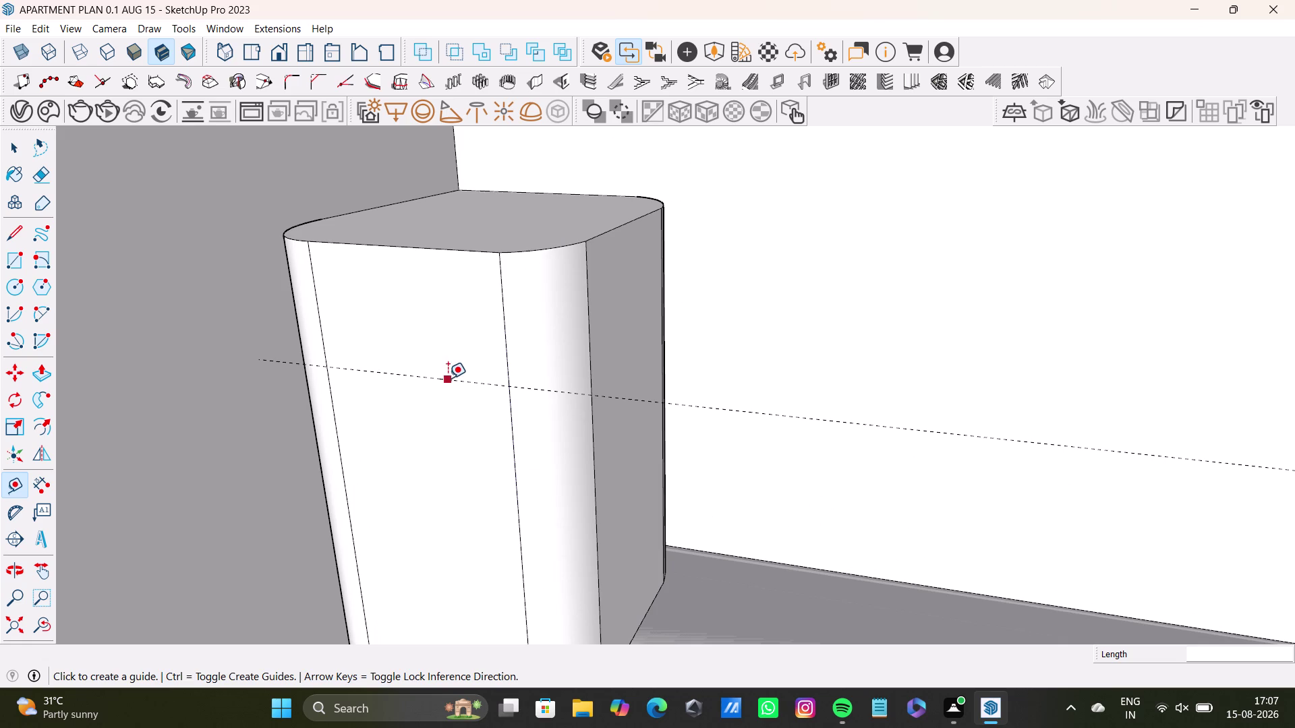
click(447, 378)
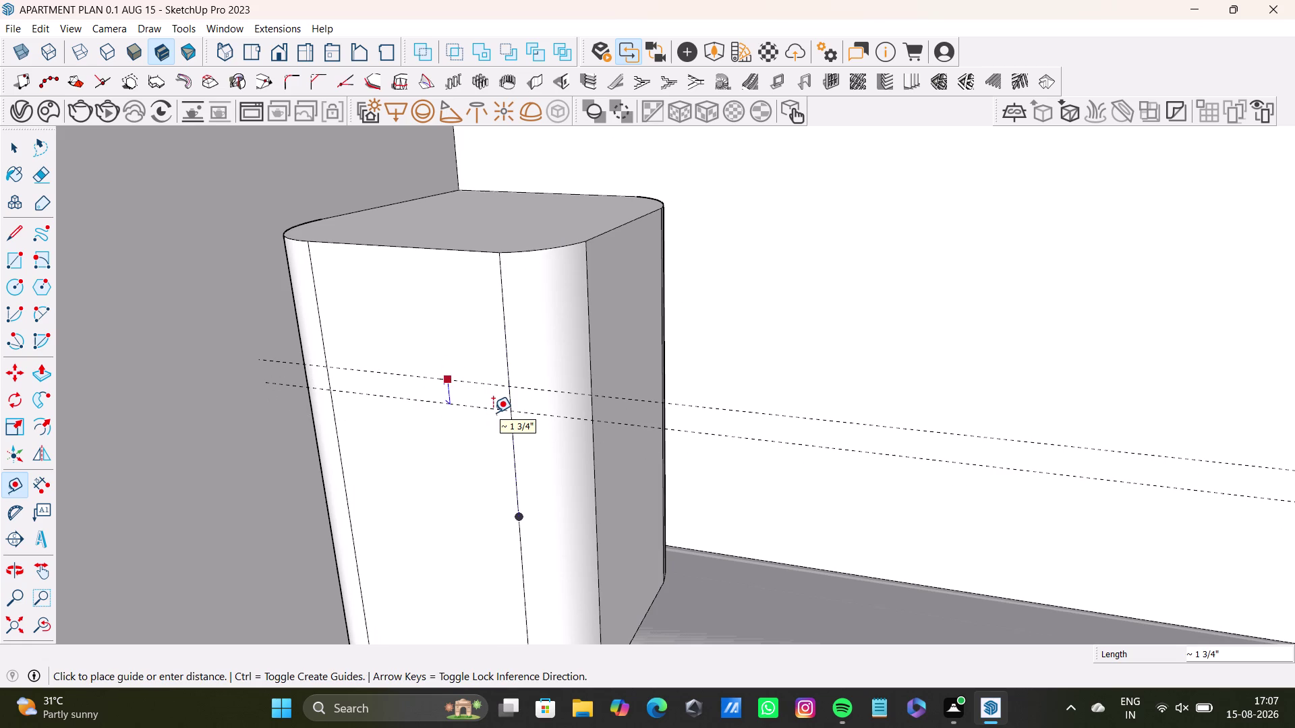
key(1)
key(shift+quotedbl)
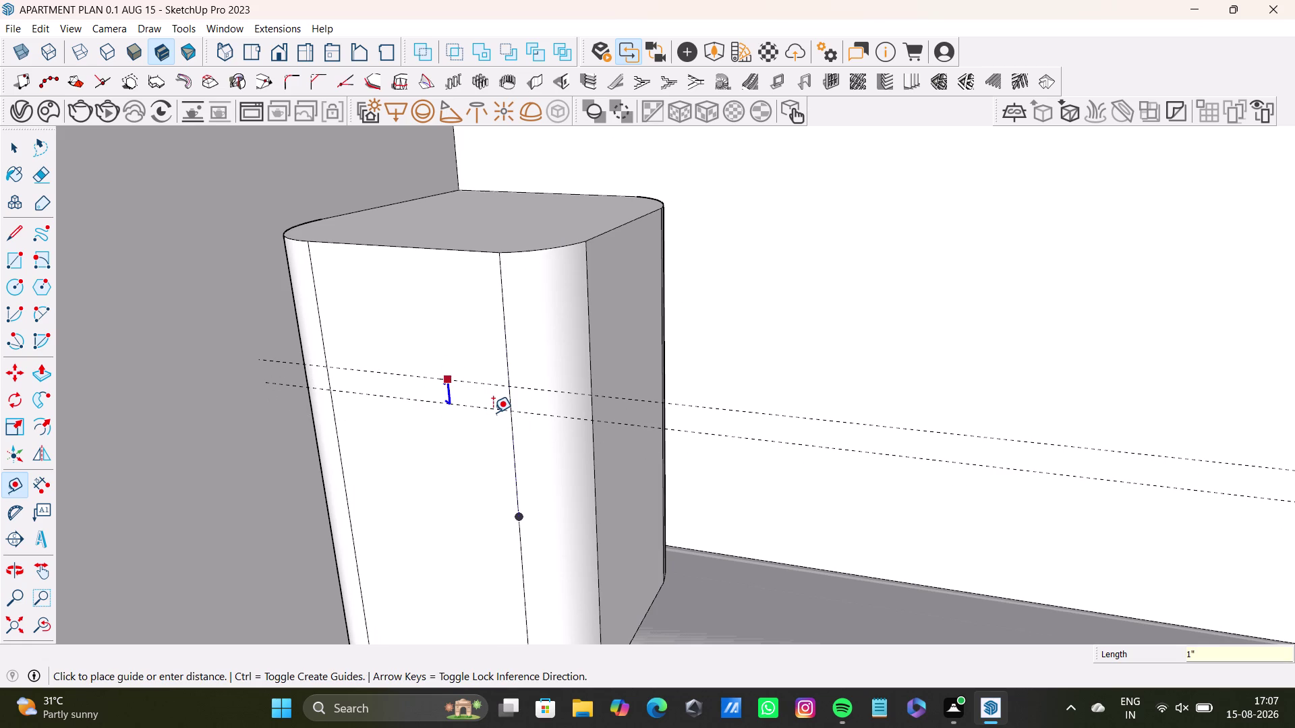
key(Return)
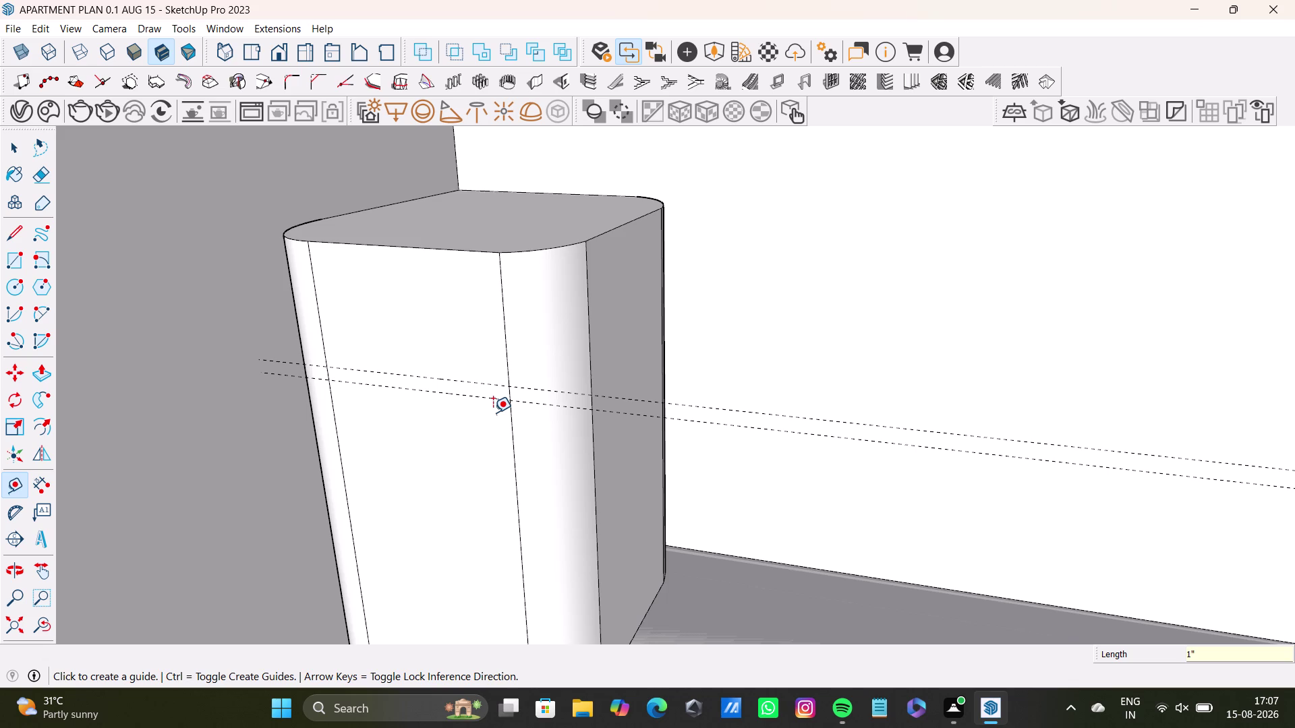
Place a guide lower on the front and offset another guide 2" from it.
scroll(down, 3)
middle_drag(482, 436, 493, 366)
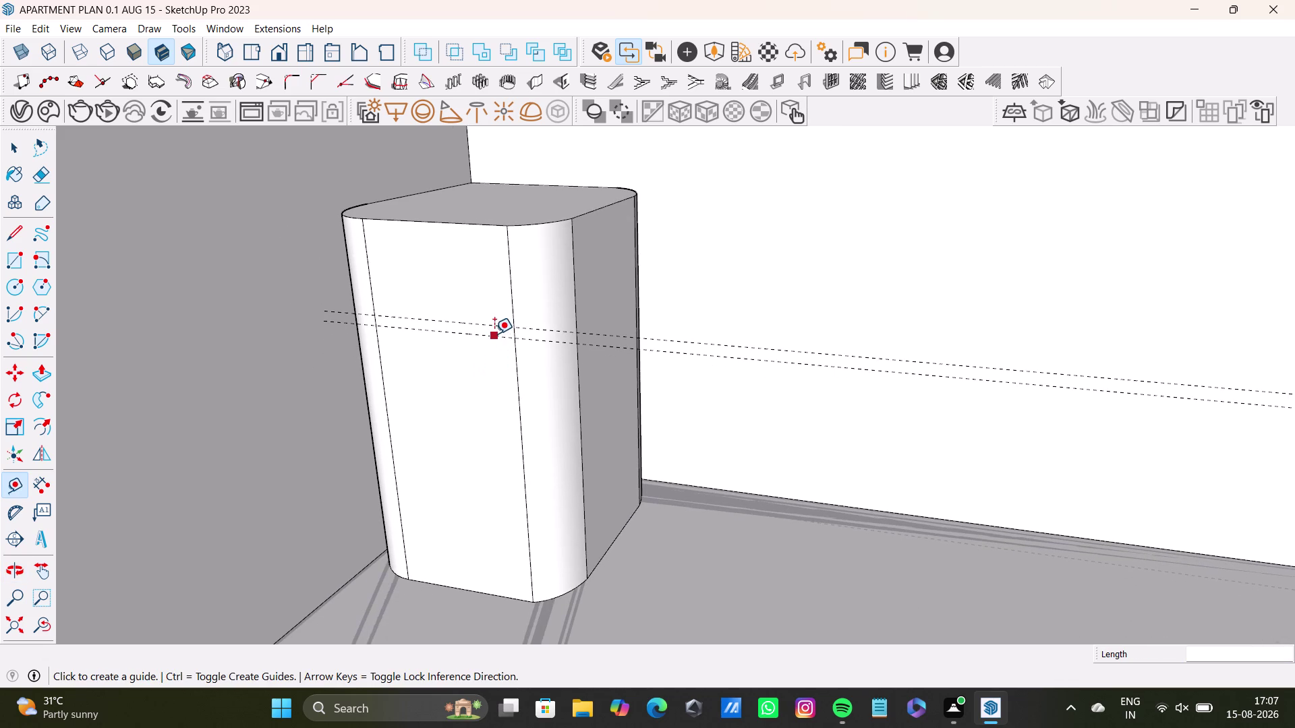
click(497, 337)
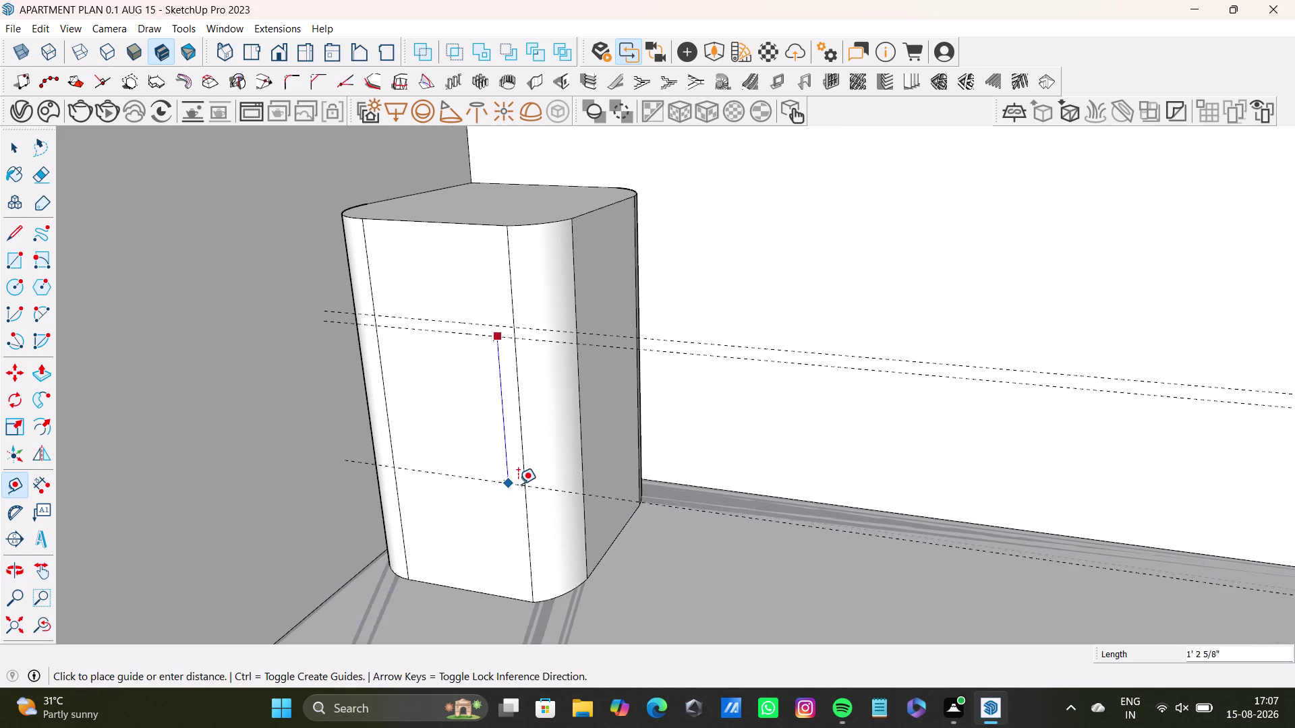
click(517, 485)
click(510, 486)
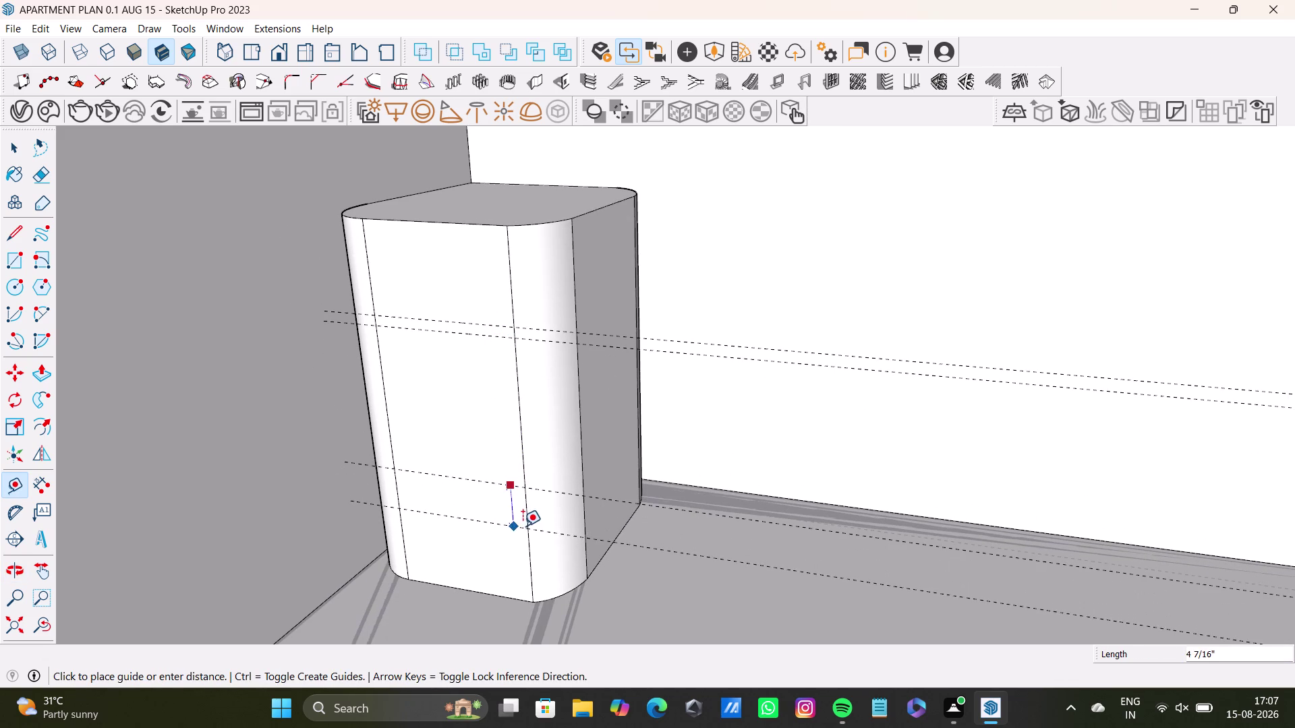
key(1)
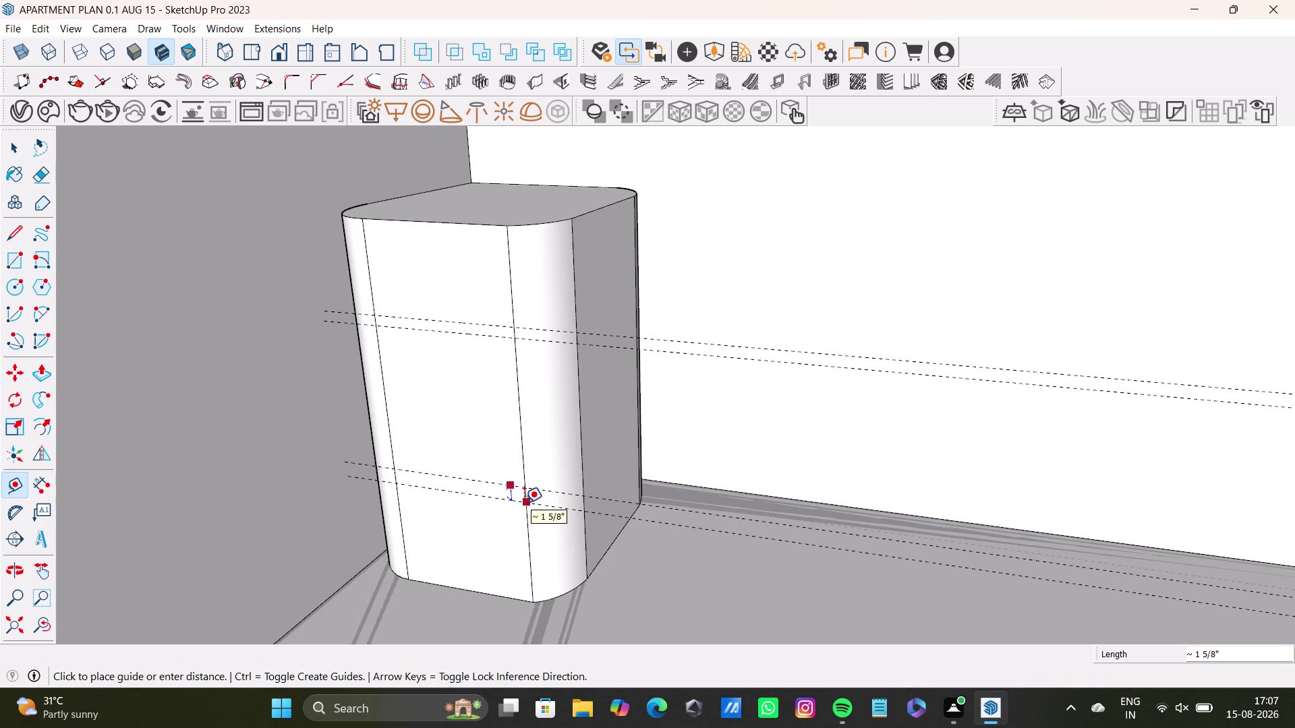
key(1)
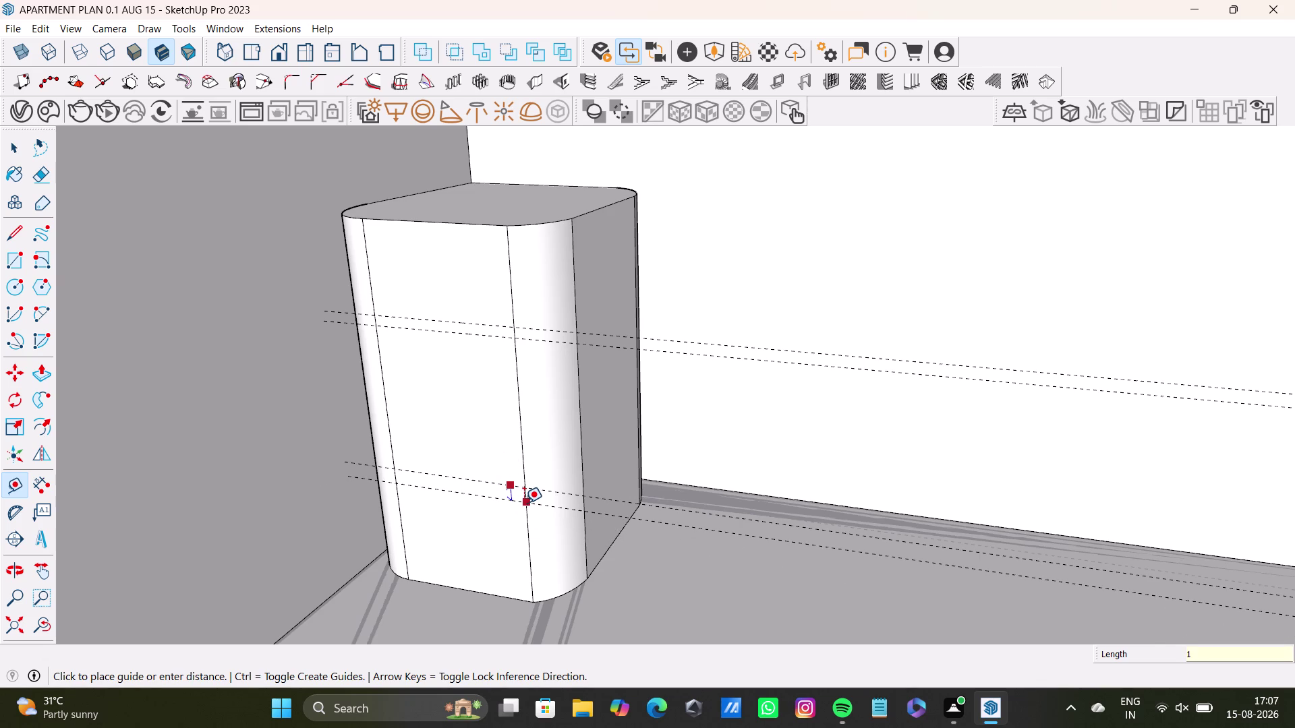
key(BackSpace)
text(2")
key(shift+Return)
key(space)
key(ctrl+z)
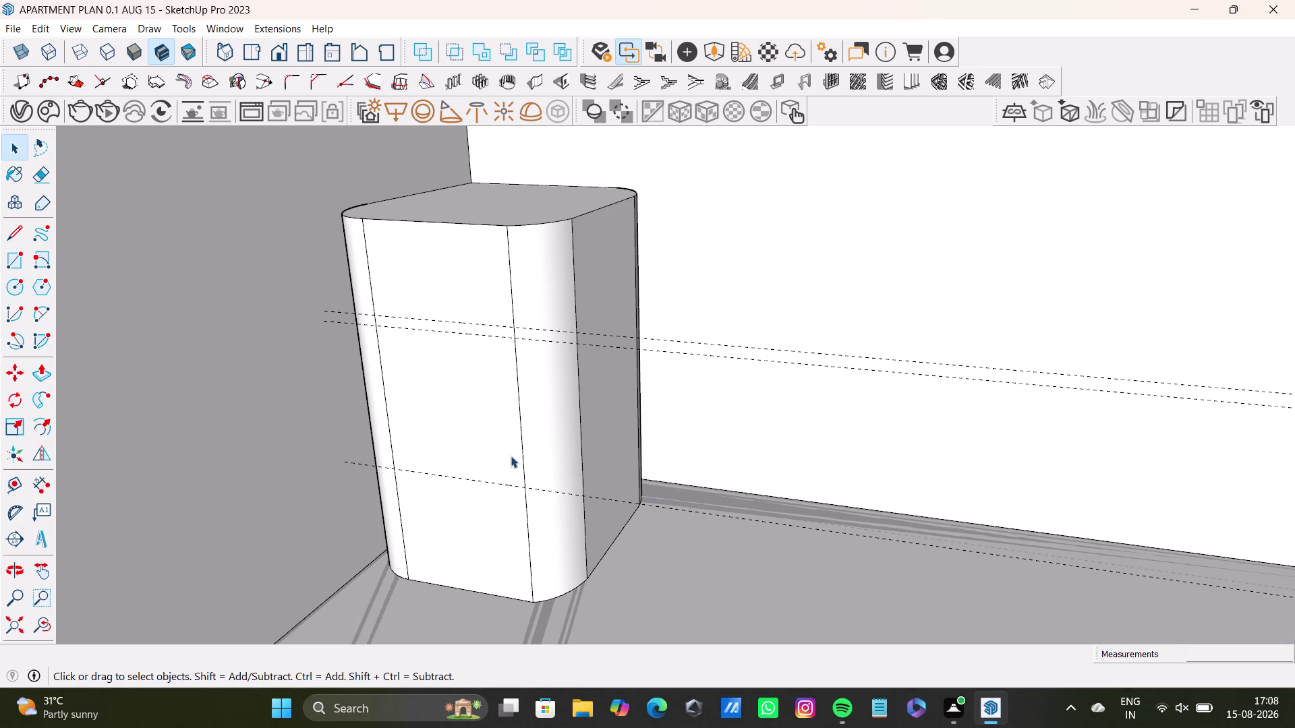
Complete the lower guide pair with a guide offset 1" from the lower guide.
click(20, 487)
scroll(up, 3)
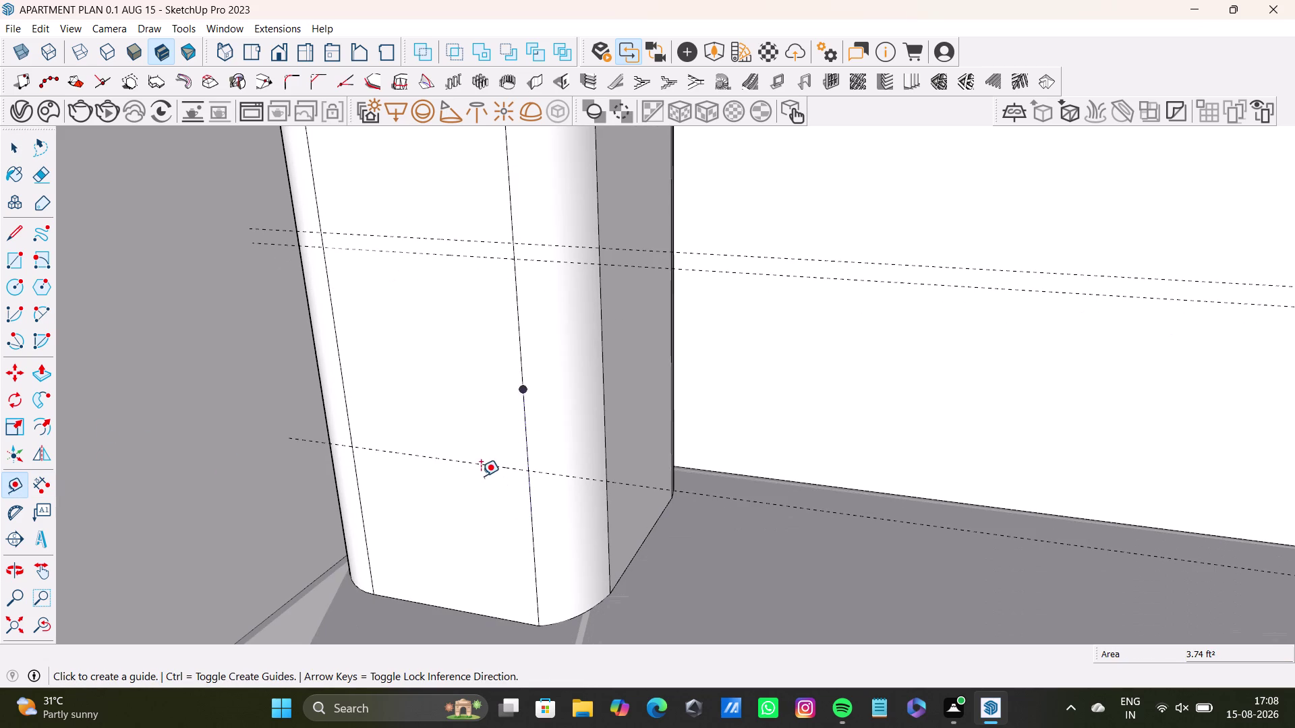
click(490, 465)
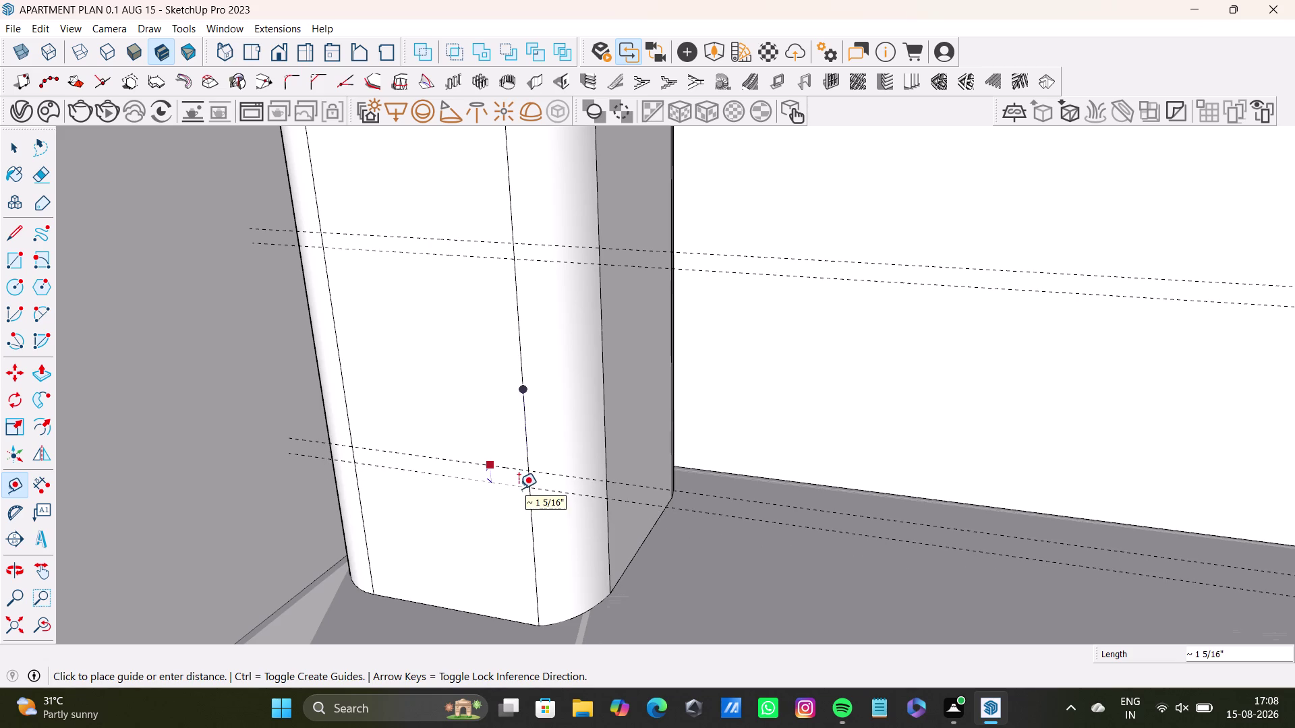
middle_drag(537, 493, 360, 493)
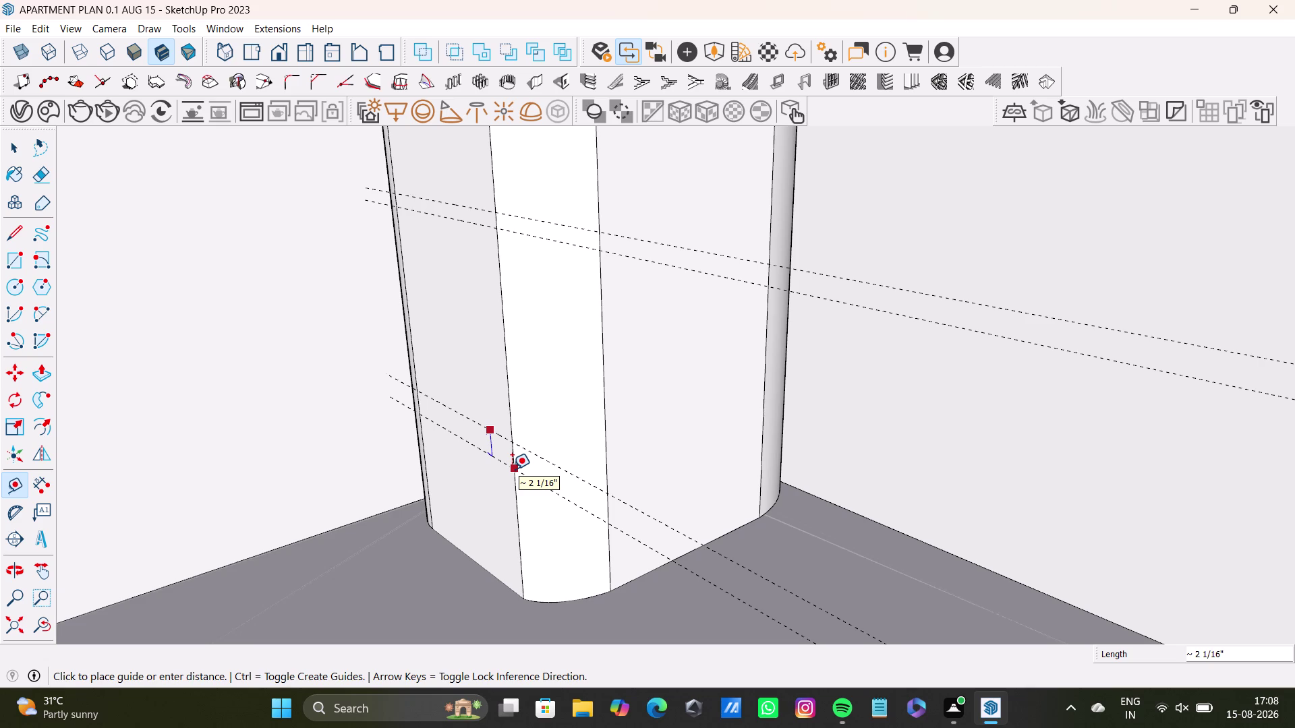
key(1)
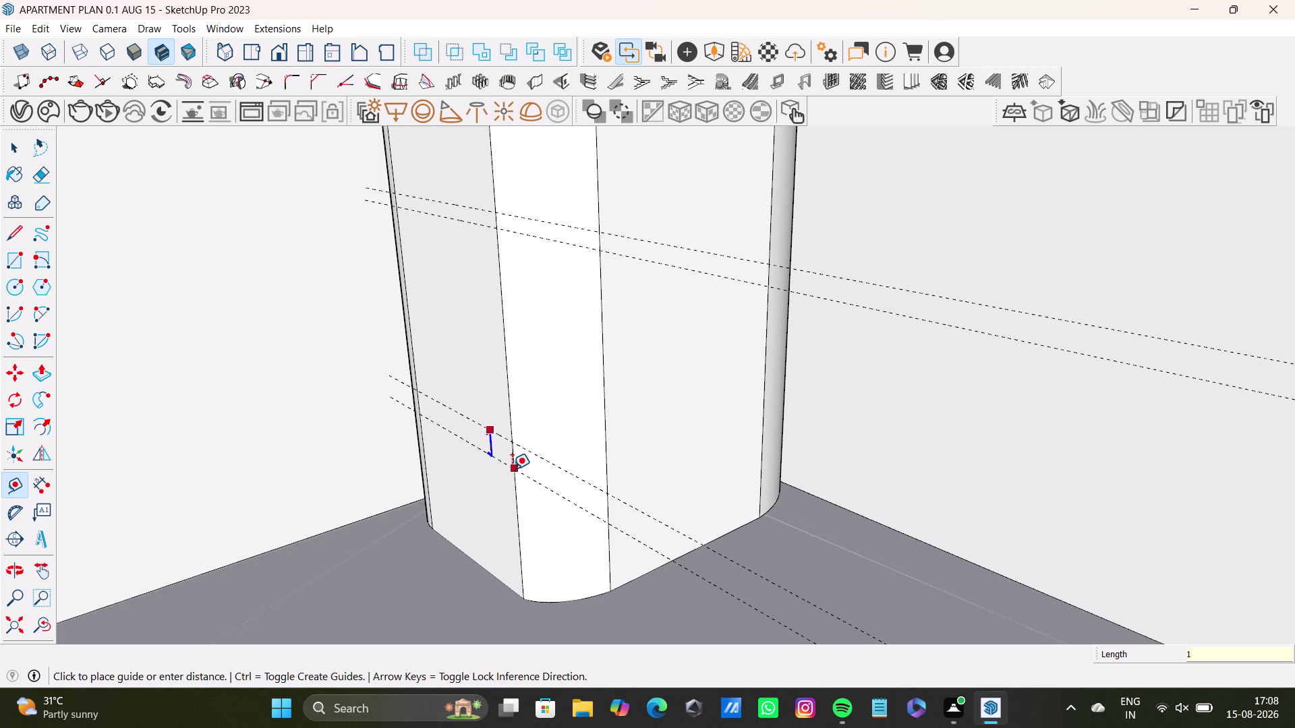
key(shift+quotedbl)
key(Return)
key(space)
scroll(down, 3)
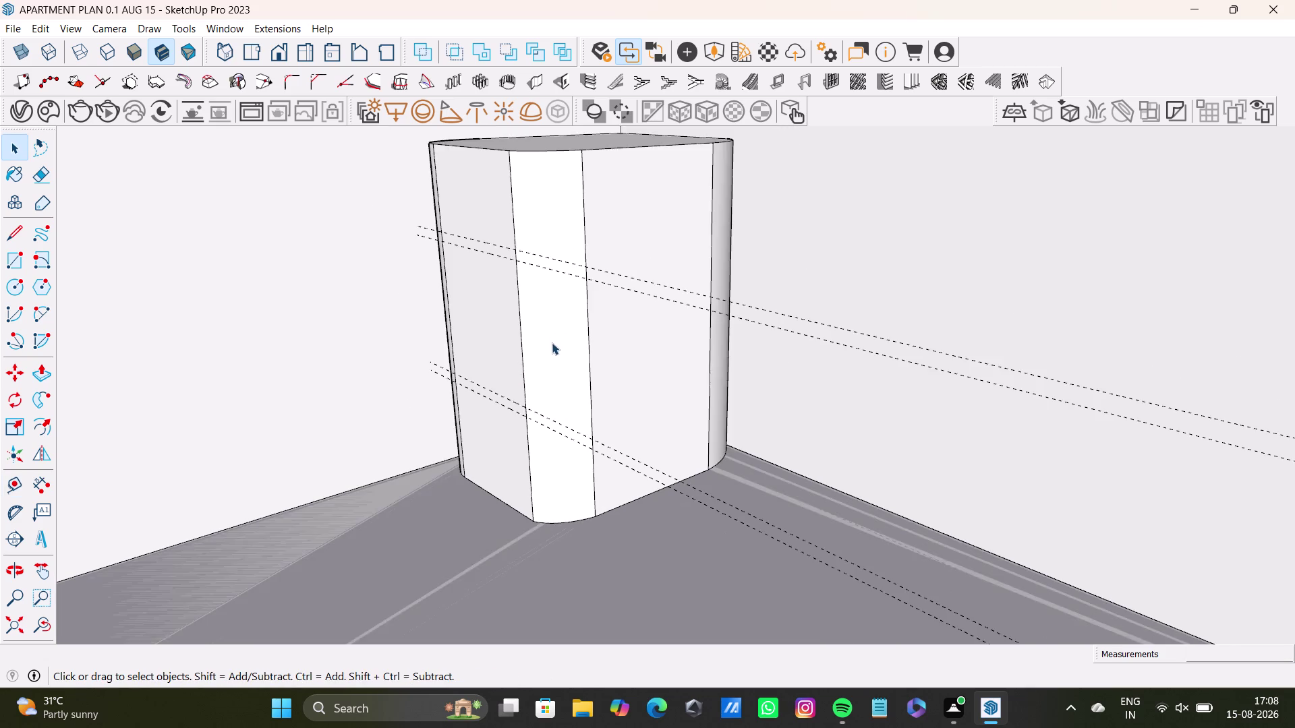
scroll(down, 3)
Orbit around the cabinet, zoom to extents, and orbit back to face its front.
middle_drag(554, 353, 666, 421)
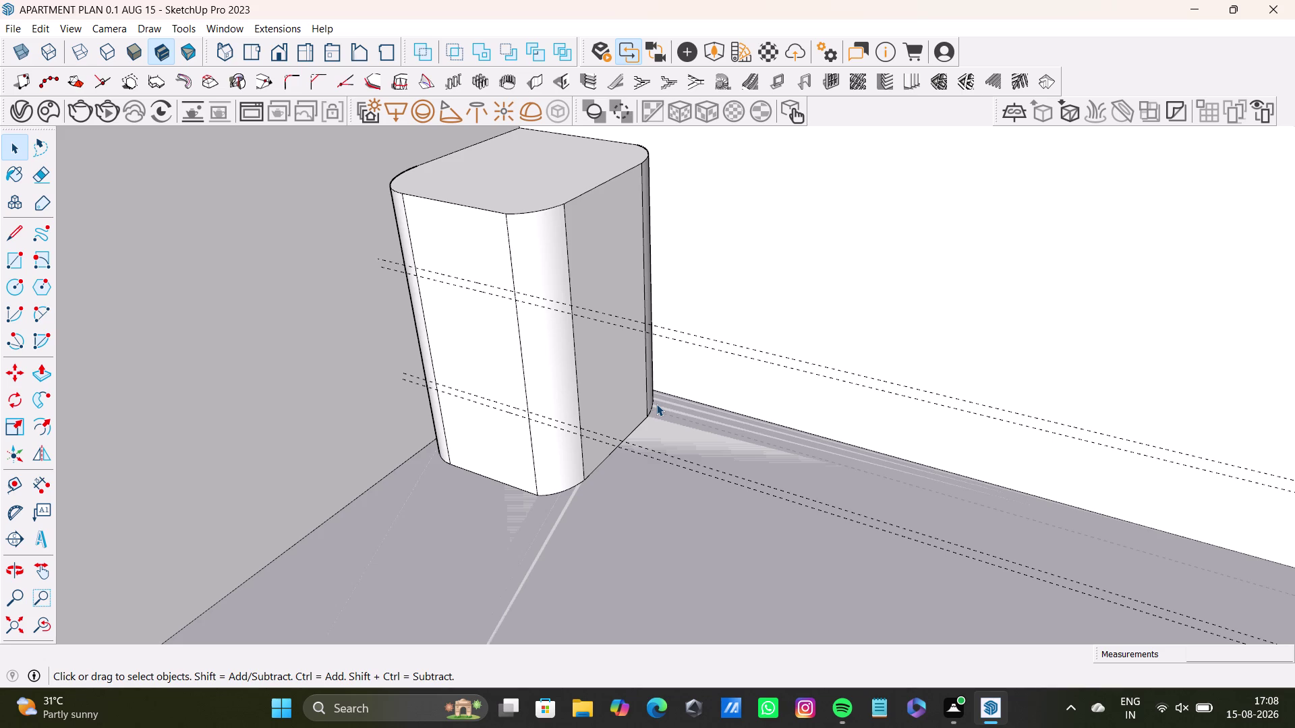
middle_drag(677, 443, 486, 451)
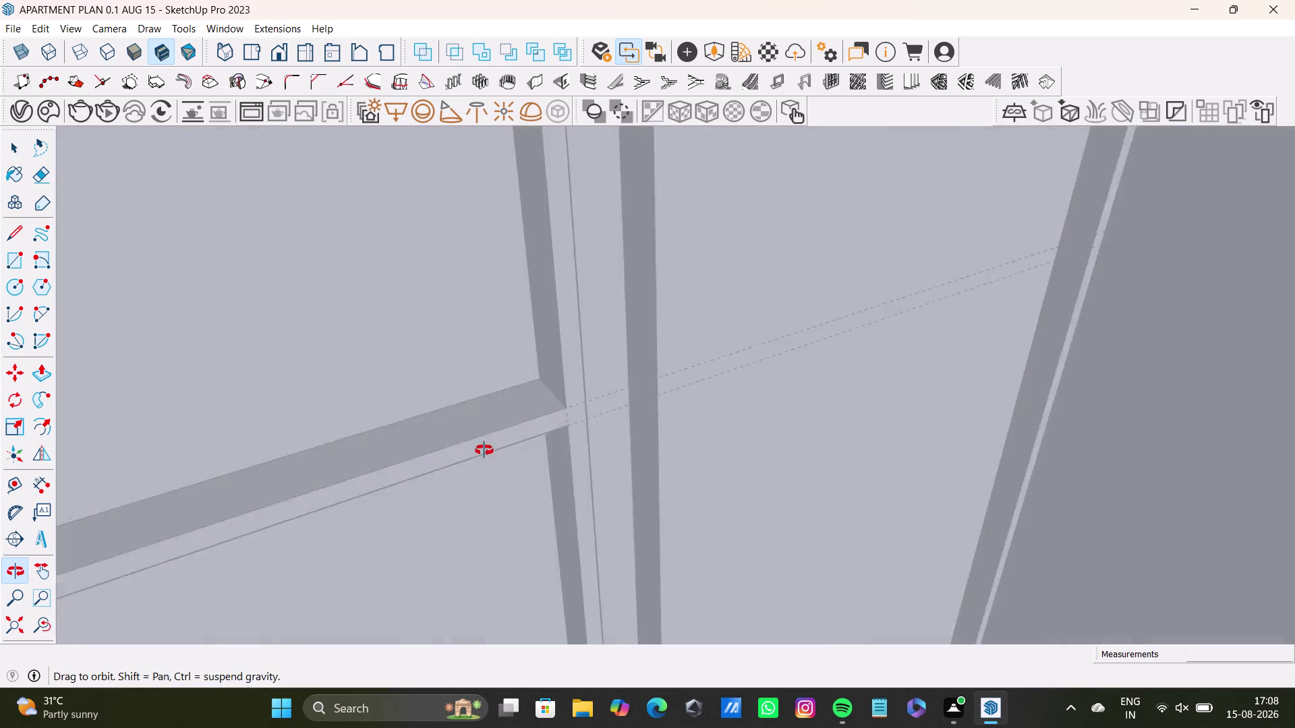
middle_drag(487, 452, 666, 455)
scroll(down, 3)
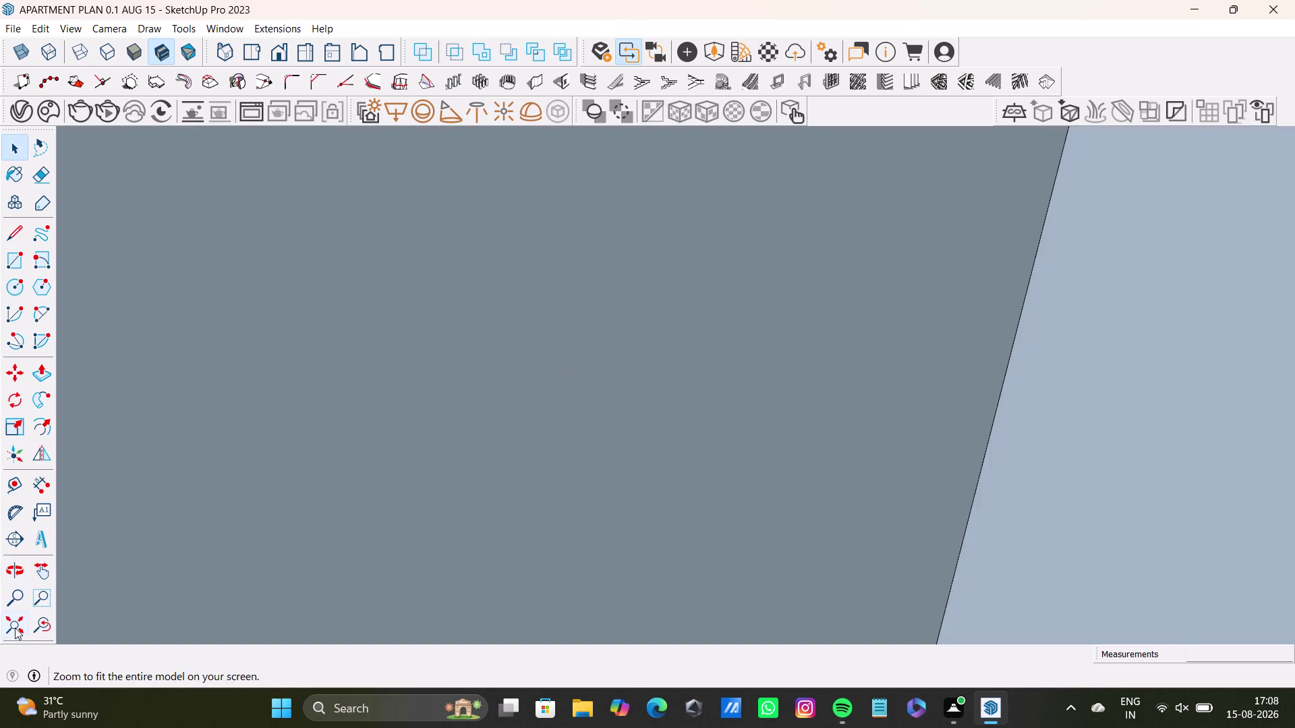
click(15, 638)
click(5, 626)
scroll(up, 3)
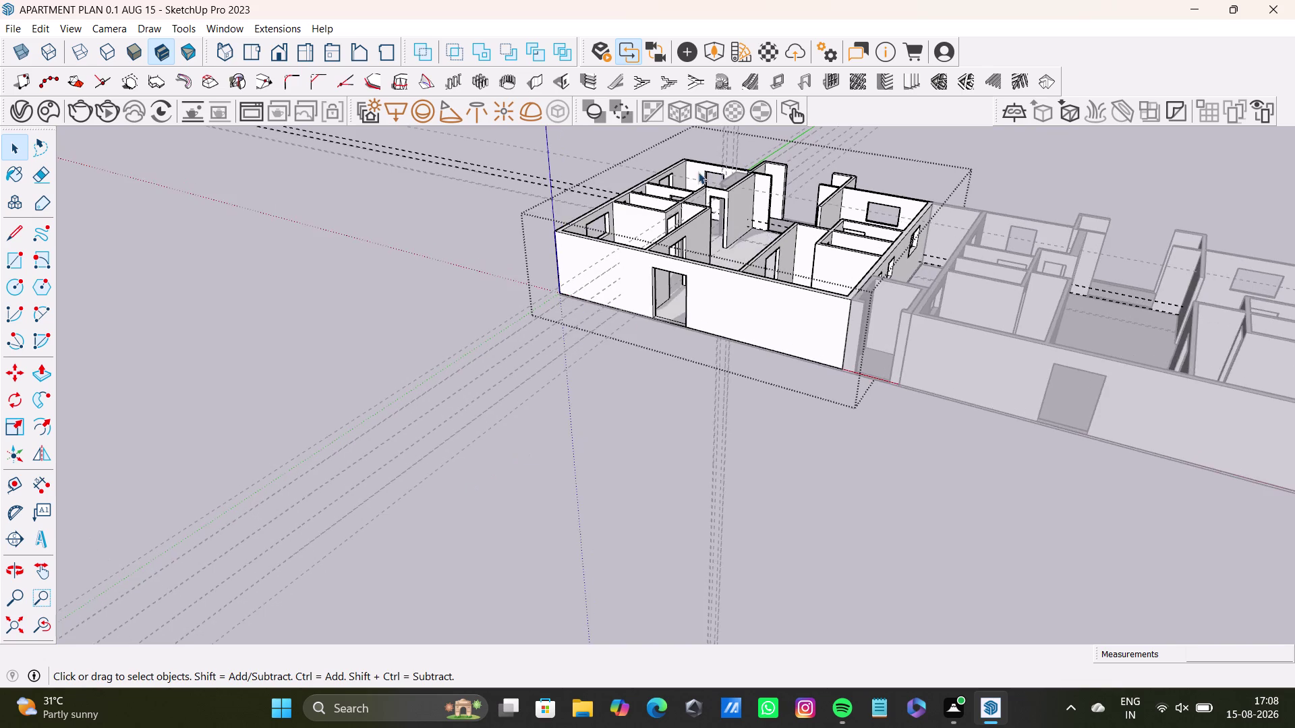
scroll(up, 3)
middle_drag(629, 375, 443, 514)
scroll(up, 3)
middle_drag(840, 311, 658, 465)
scroll(up, 3)
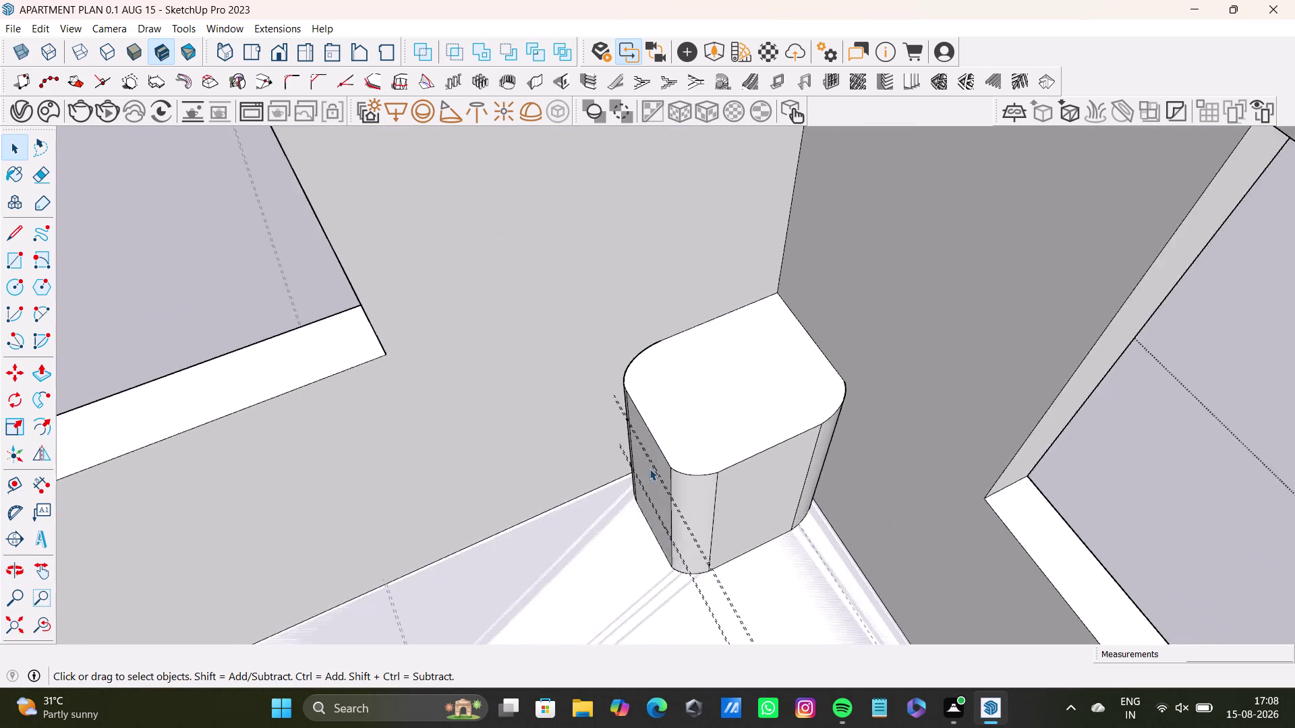
scroll(up, 3)
middle_drag(648, 471, 662, 537)
middle_drag(662, 539, 655, 494)
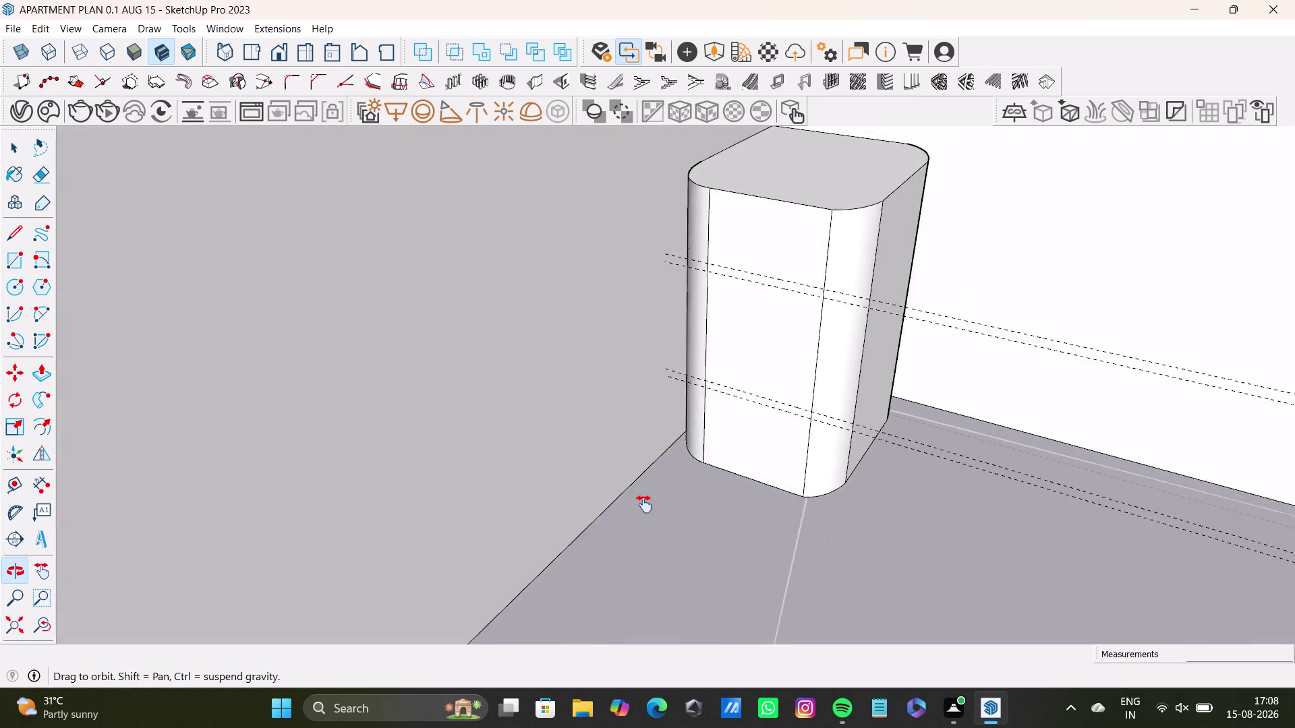
middle_drag(654, 494, 623, 530)
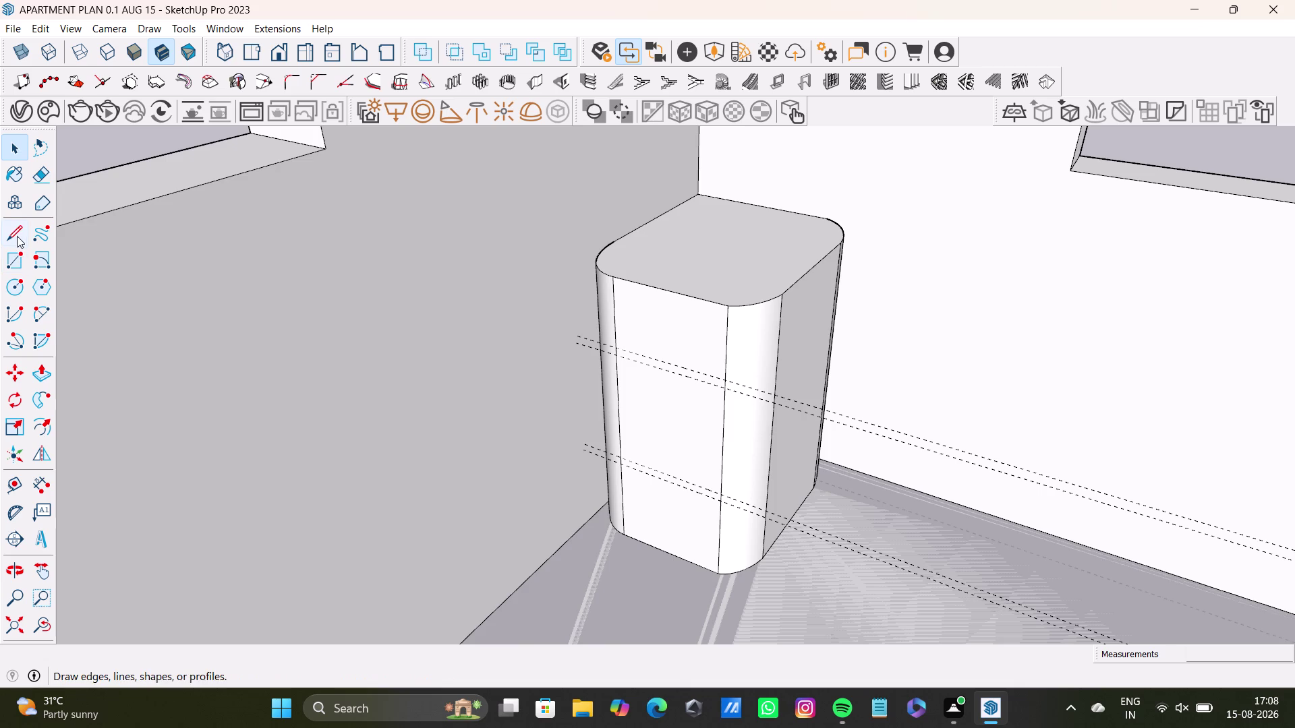
Draw an edge along the first upper guide from the left seam to the right seam.
click(18, 234)
scroll(up, 3)
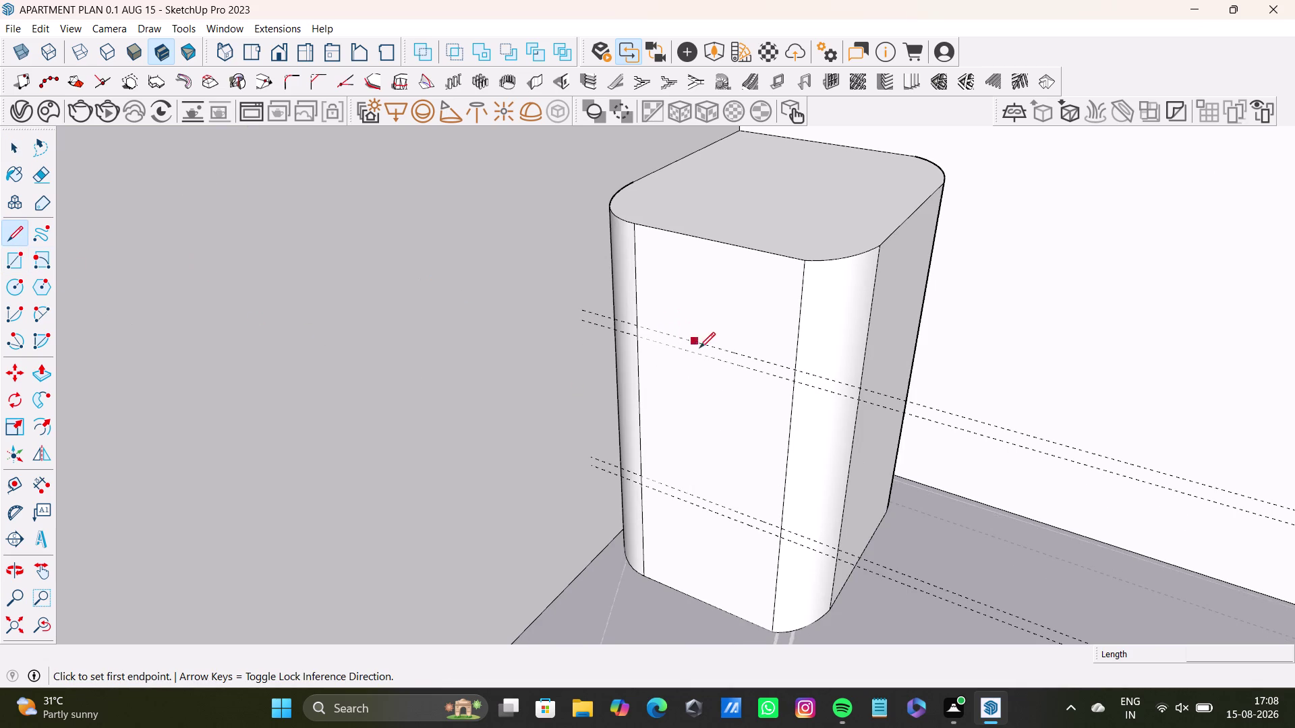
scroll(up, 3)
drag(616, 319, 623, 319)
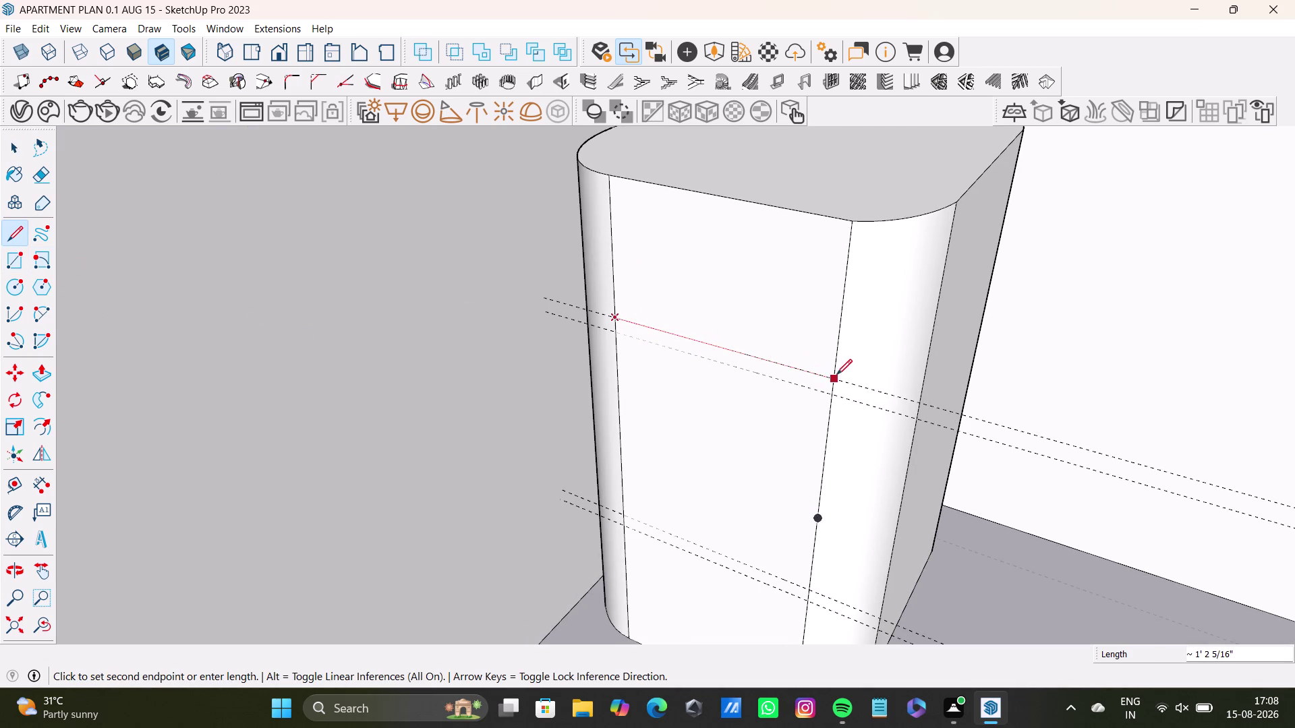
click(841, 377)
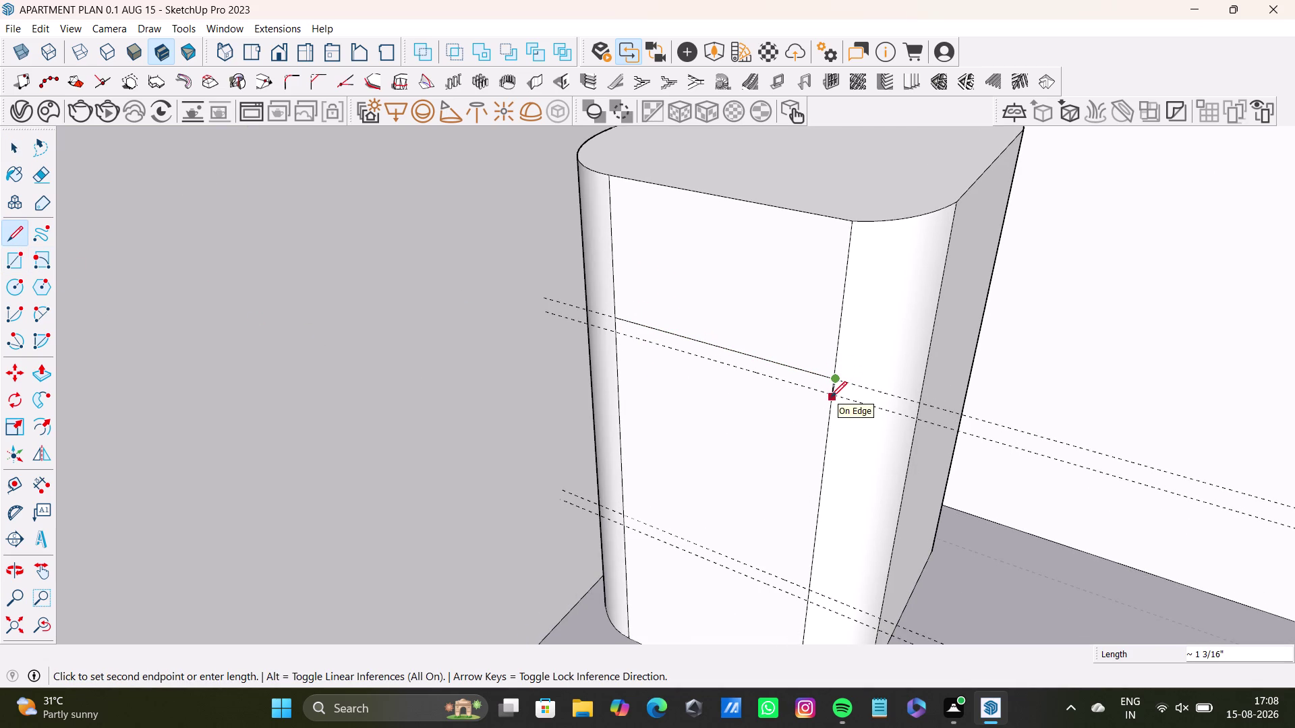
key(space)
key(ctrl+z)
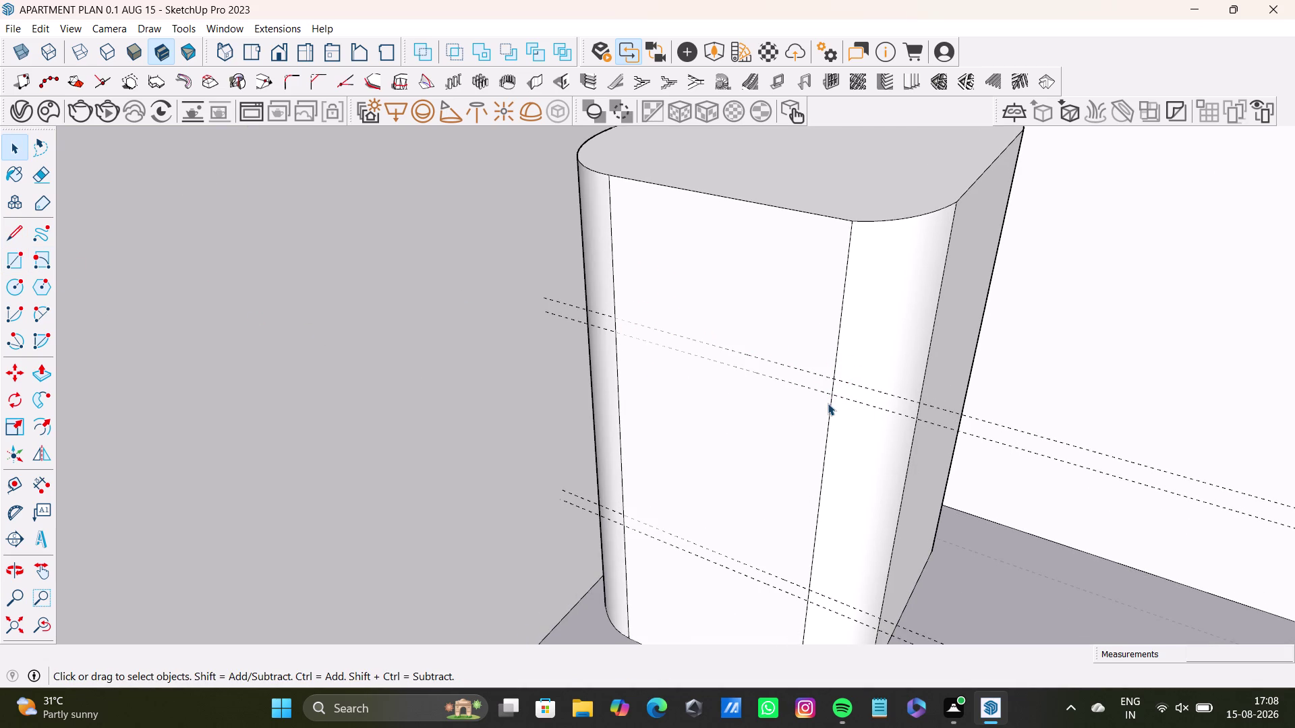
Draw an edge along the second upper guide across the front panels.
click(13, 235)
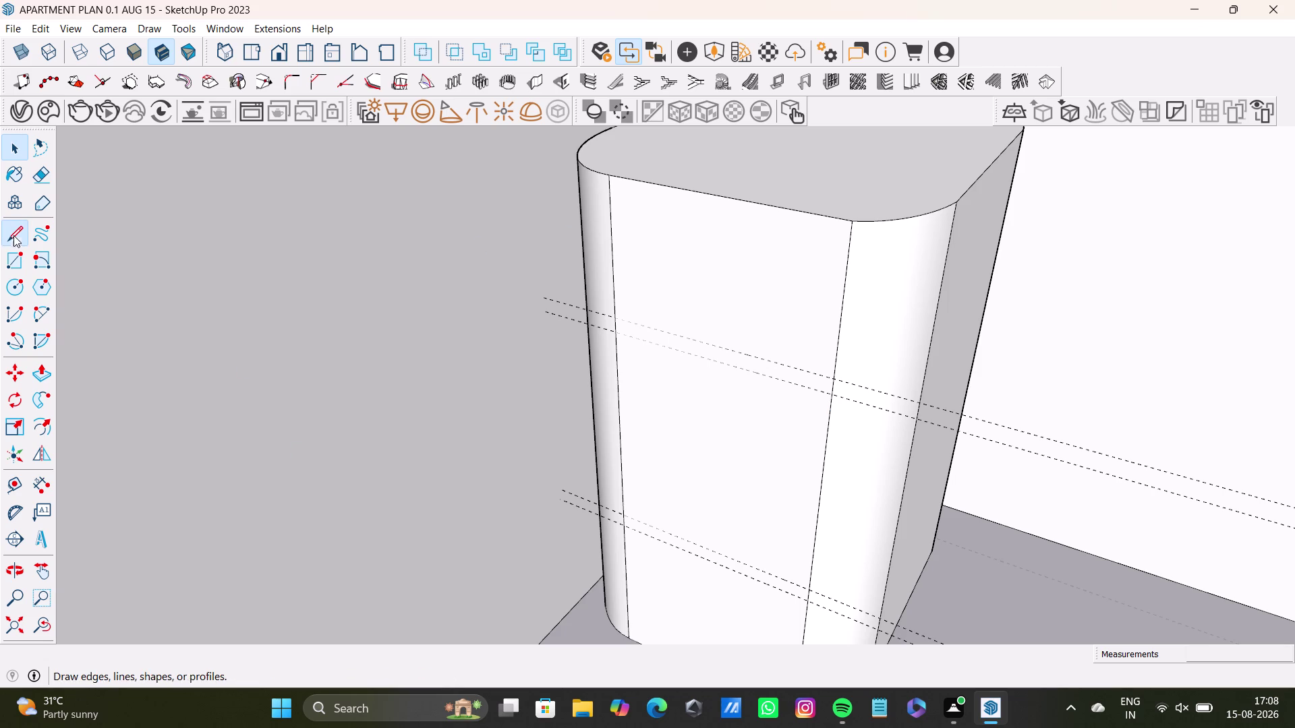
scroll(up, 3)
click(569, 290)
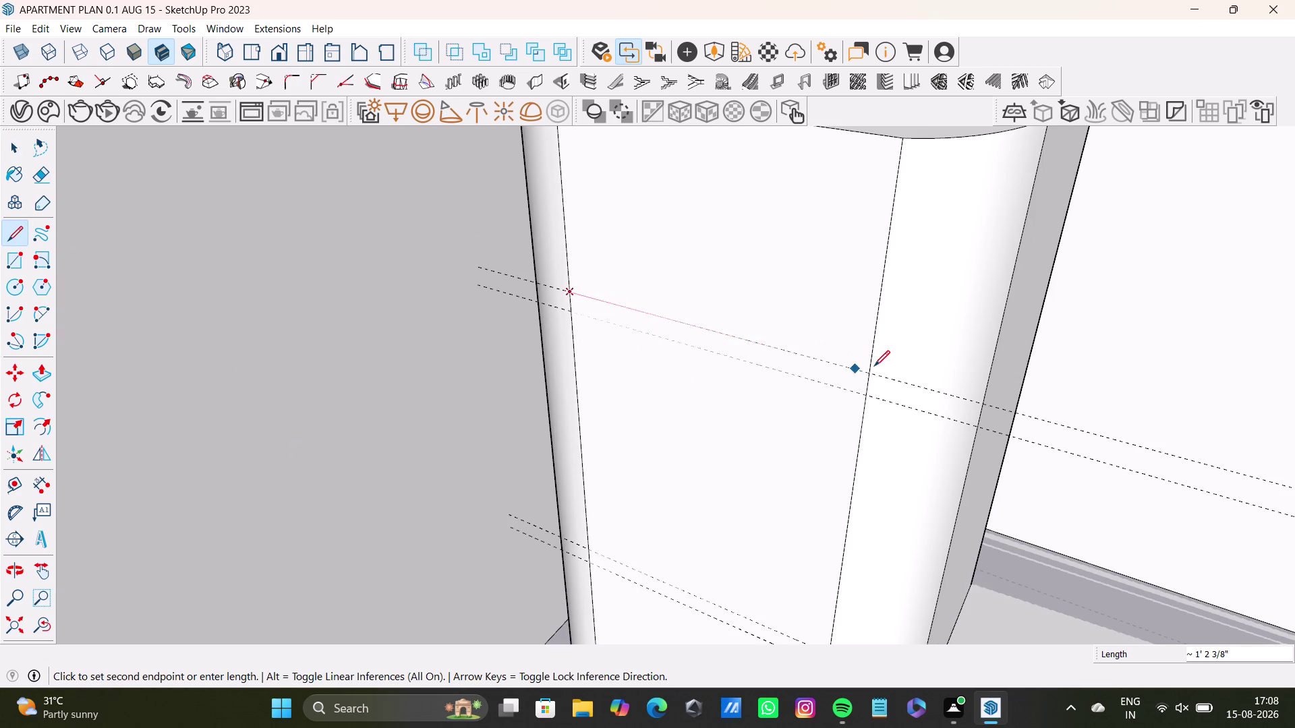
click(869, 371)
click(862, 398)
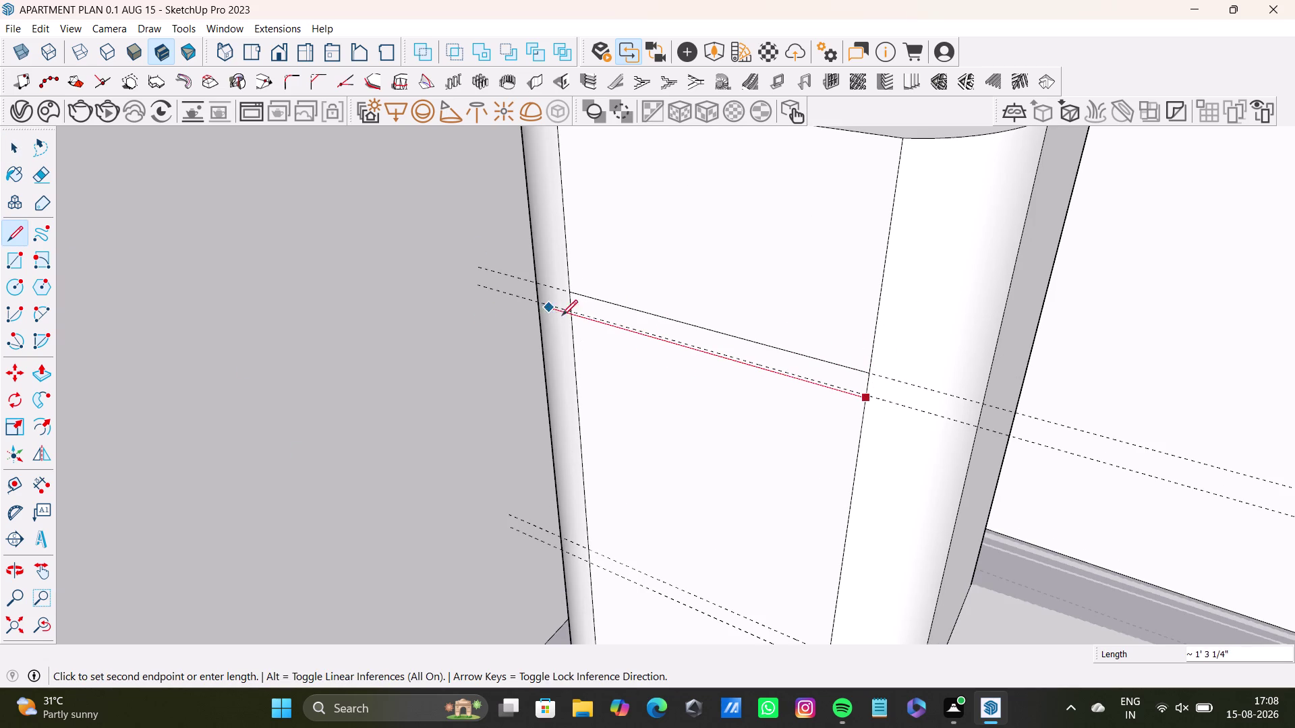
key(space)
key(ctrl+z)
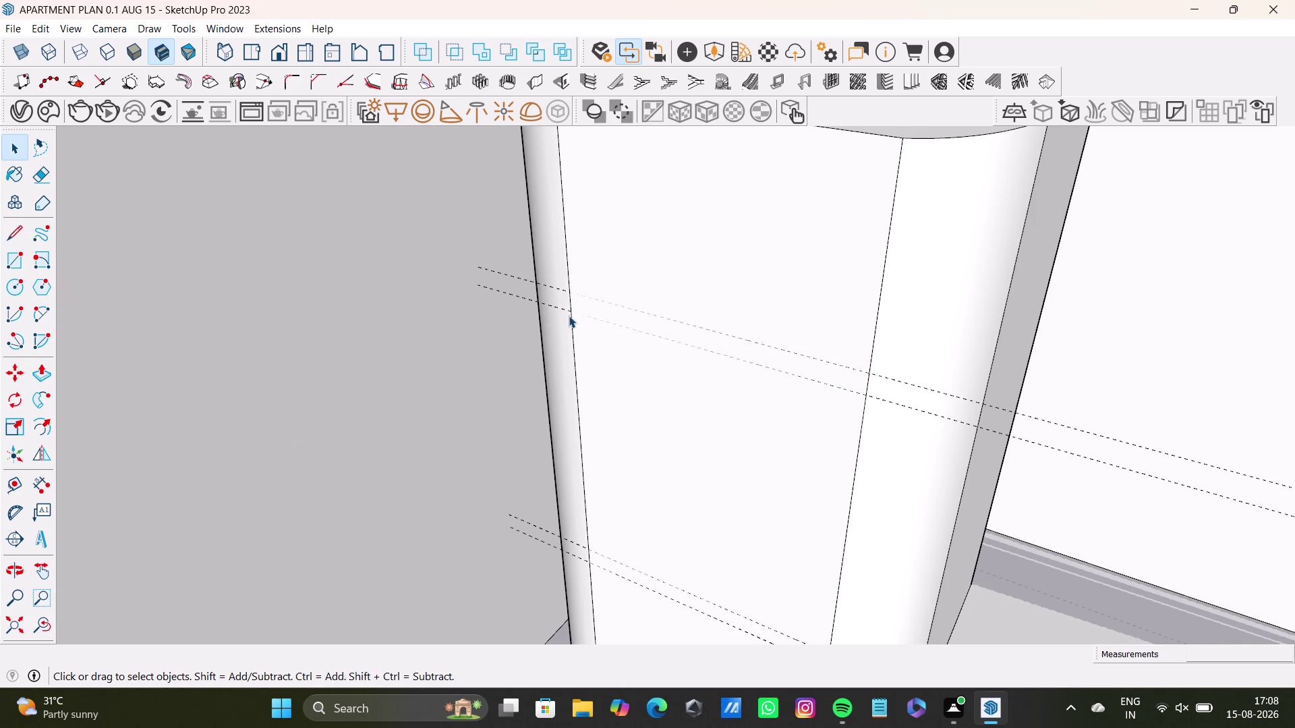
click(24, 230)
scroll(up, 3)
scroll(down, 3)
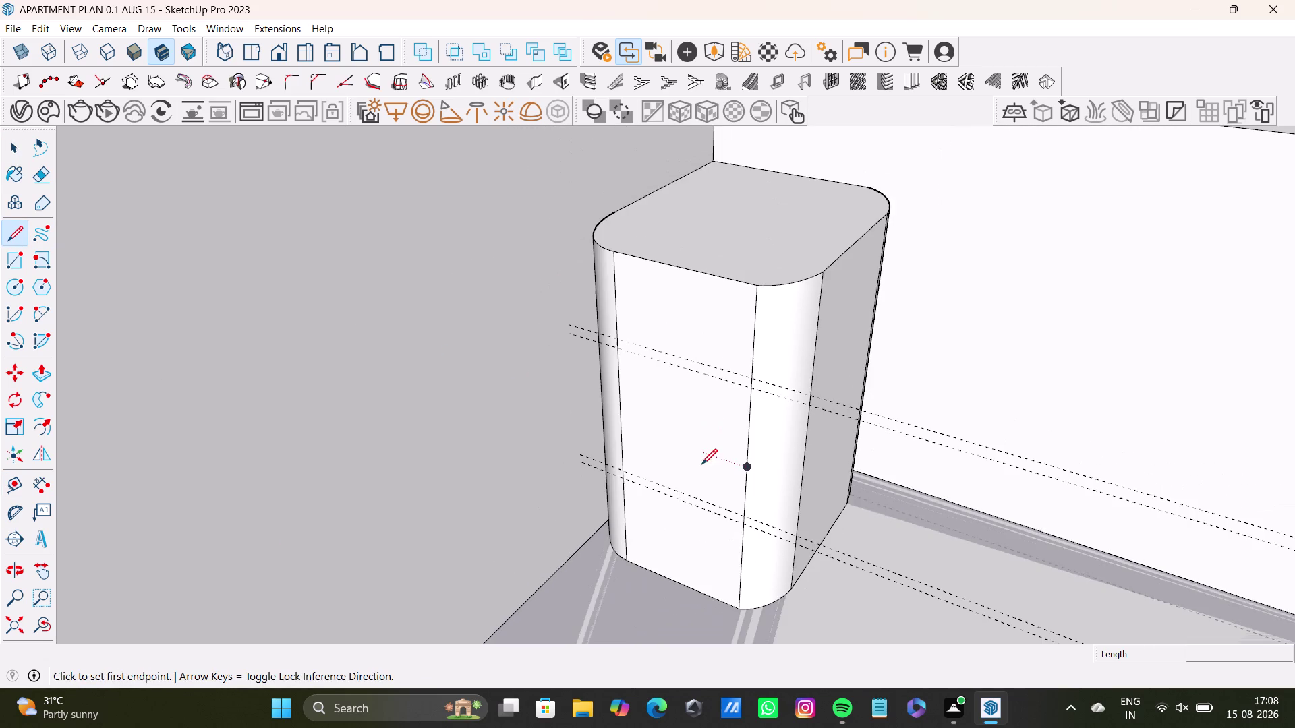
Draw an edge along the first lower guide from the left seam to the right seam.
middle_drag(723, 449, 716, 537)
scroll(up, 3)
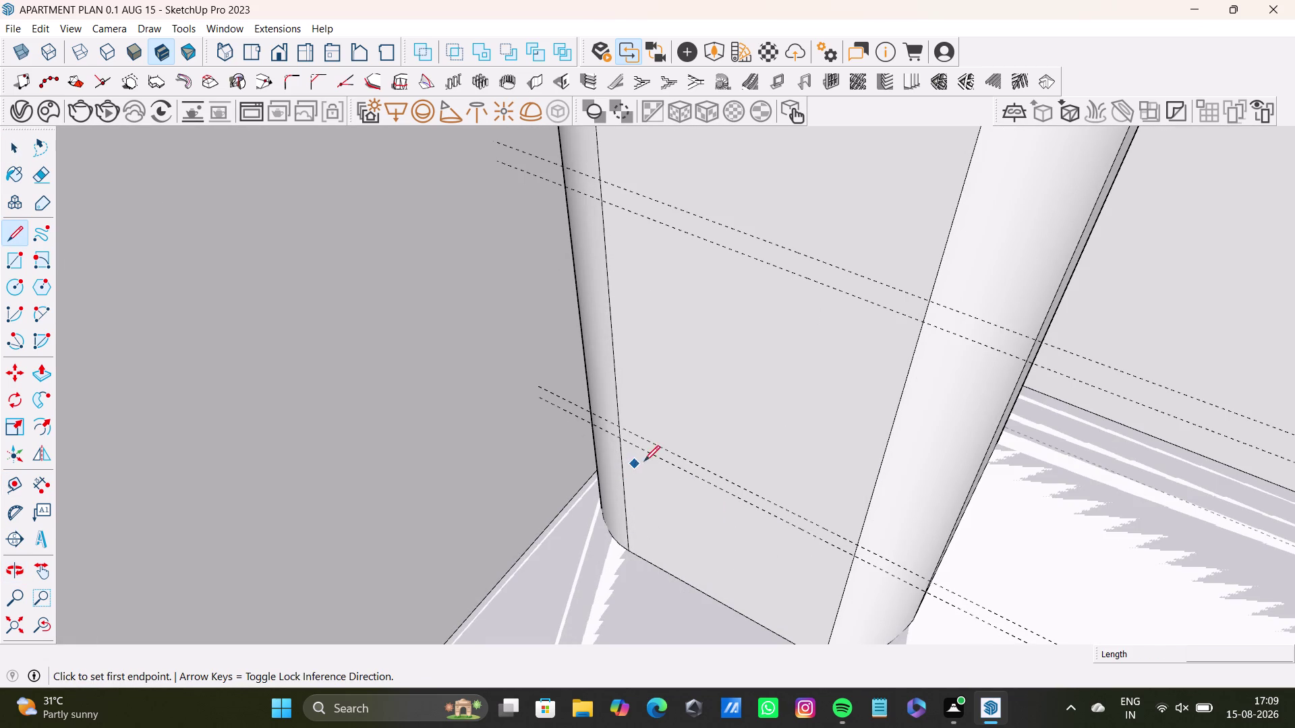
scroll(up, 3)
drag(608, 424, 618, 424)
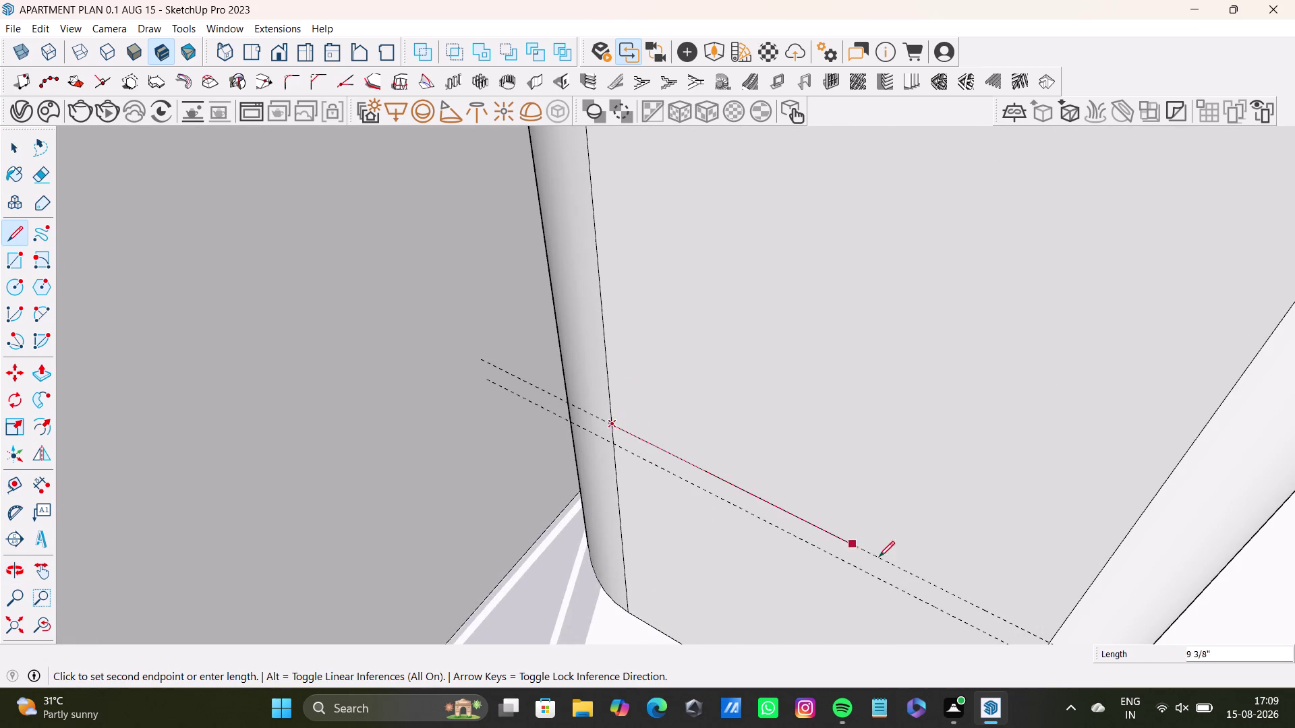
scroll(down, 3)
scroll(down, 3)
middle_drag(900, 573, 799, 508)
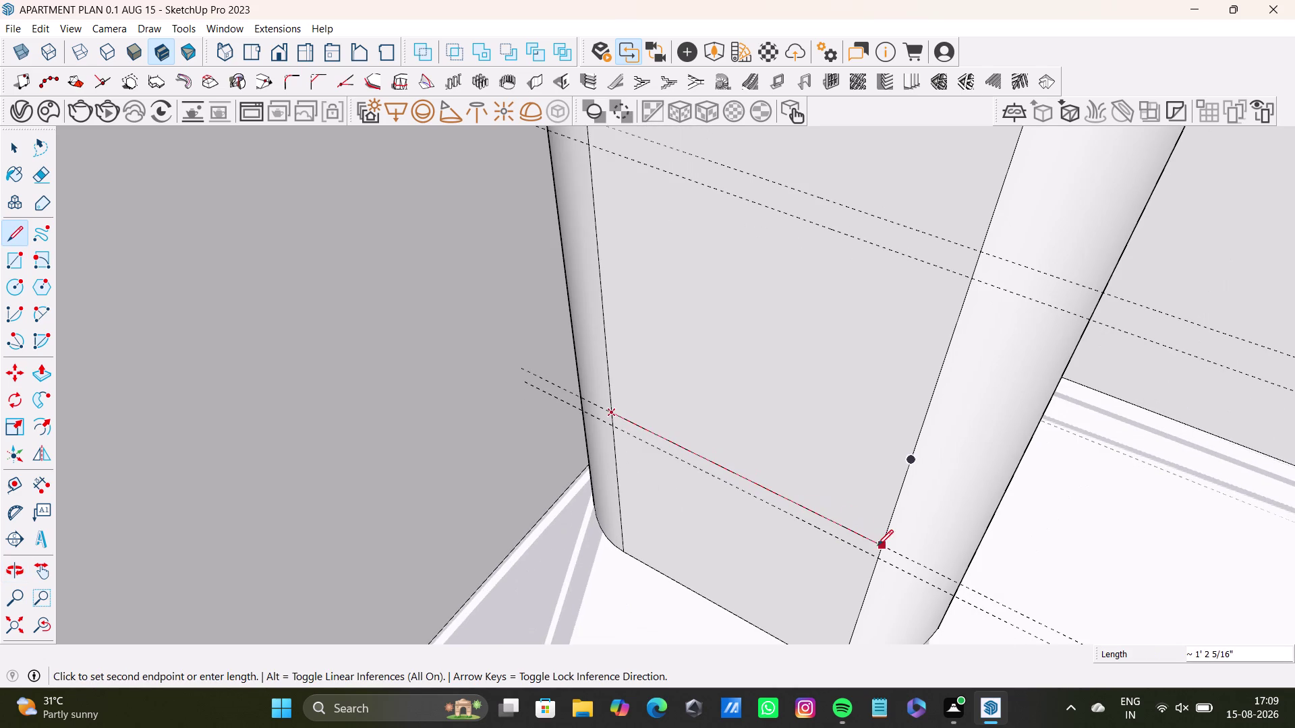
click(880, 547)
key(space)
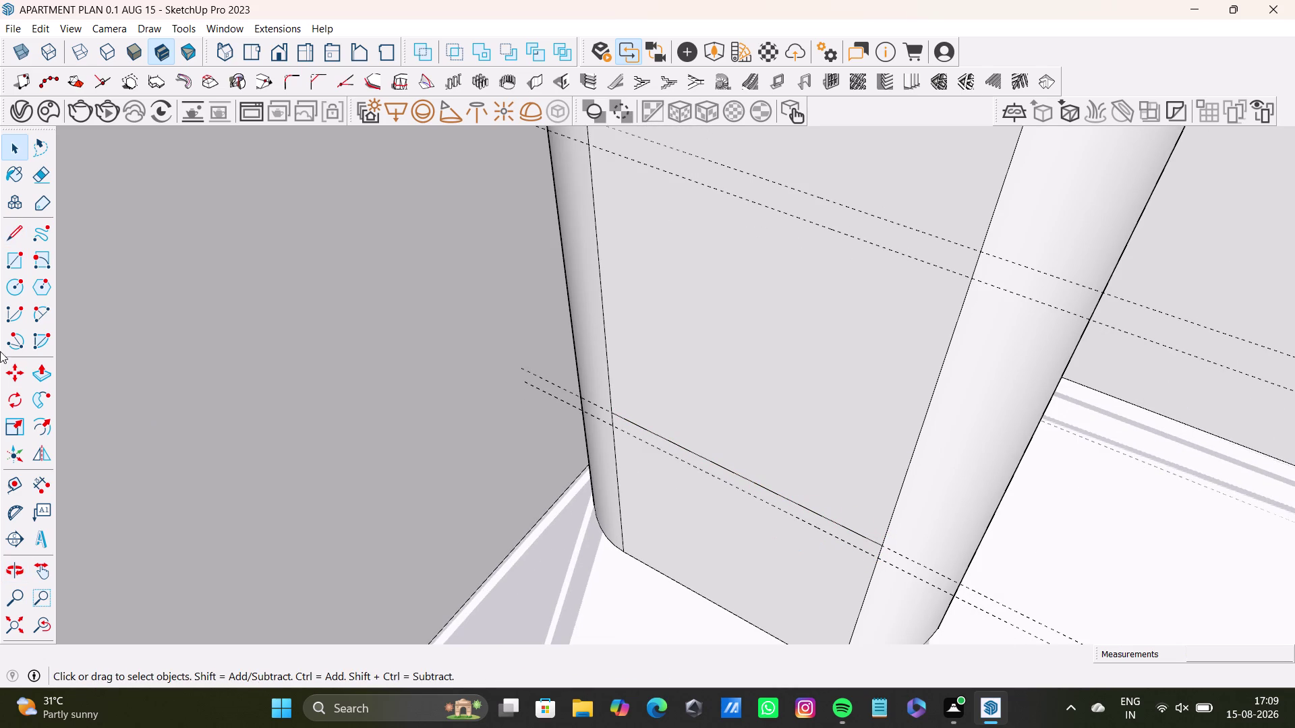
Draw a second edge along the other lower guide, completing the lower strip.
click(11, 234)
scroll(up, 3)
click(593, 394)
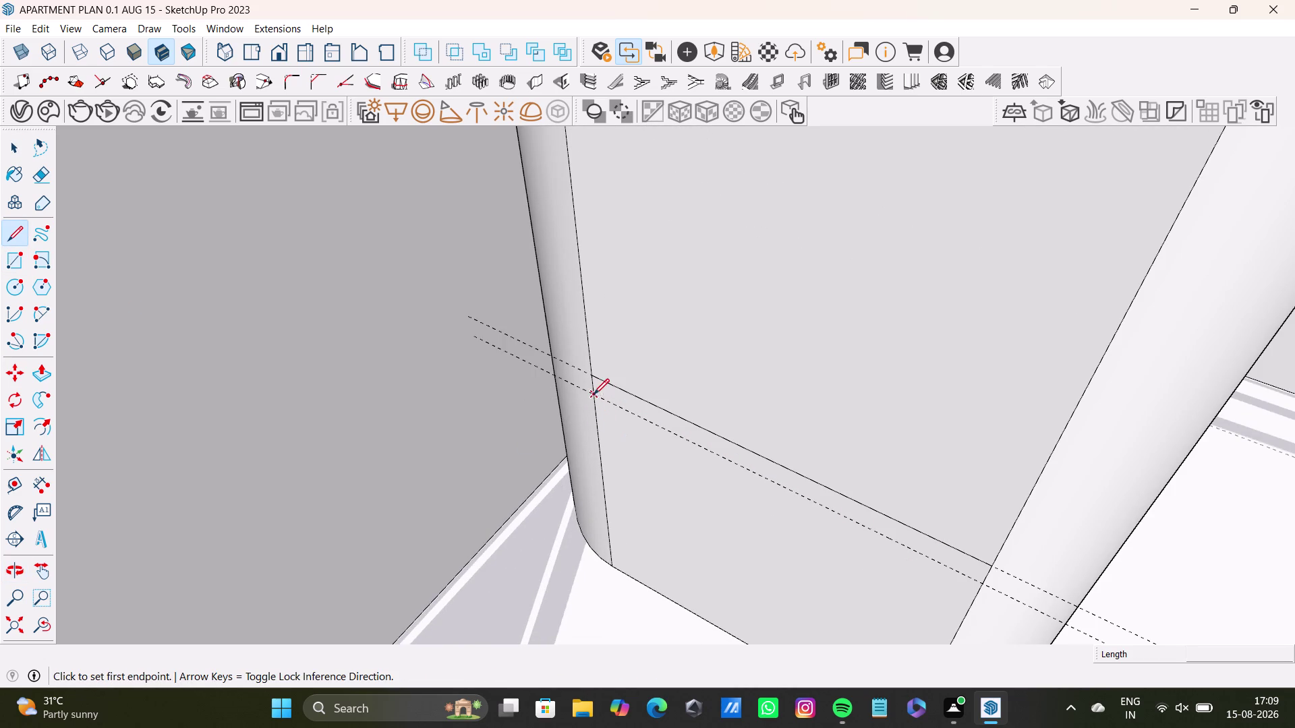
click(981, 588)
key(space)
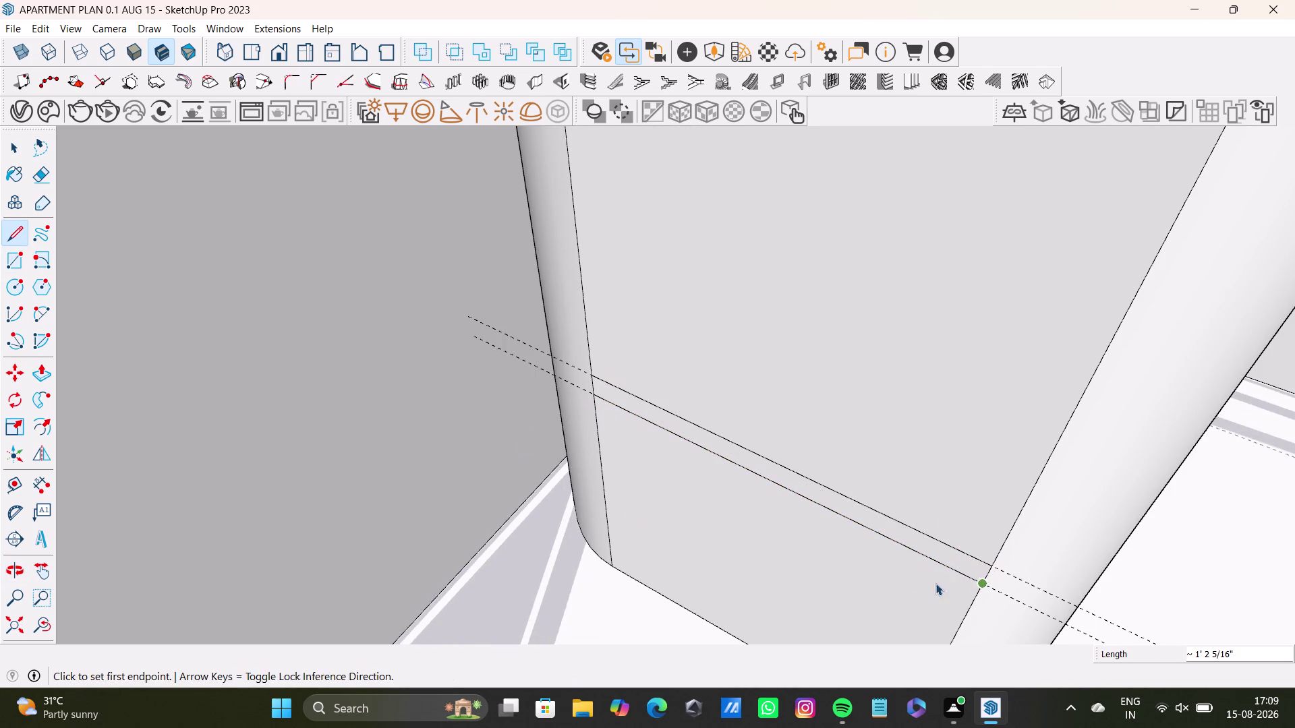
scroll(down, 3)
Redraw an edge along the first upper guide across the front.
middle_drag(605, 456, 595, 626)
middle_drag(651, 581, 661, 561)
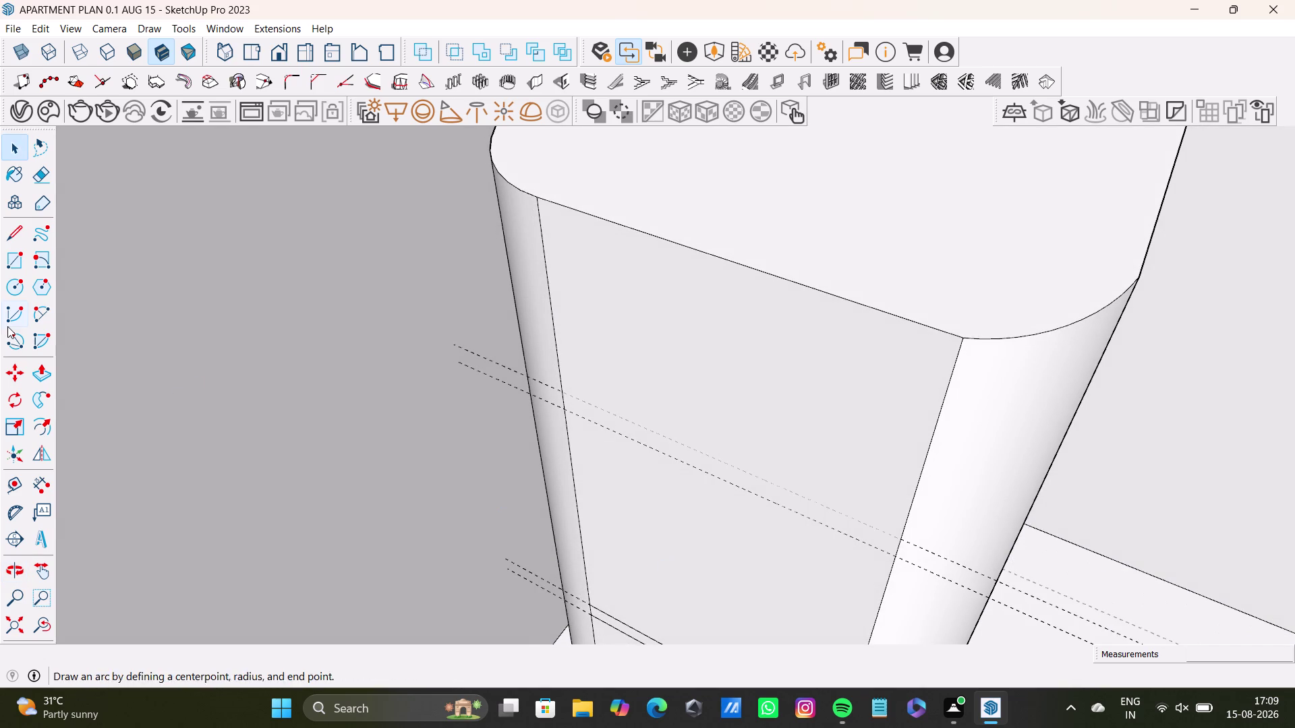
middle_drag(634, 514, 631, 547)
click(10, 240)
scroll(up, 3)
click(552, 393)
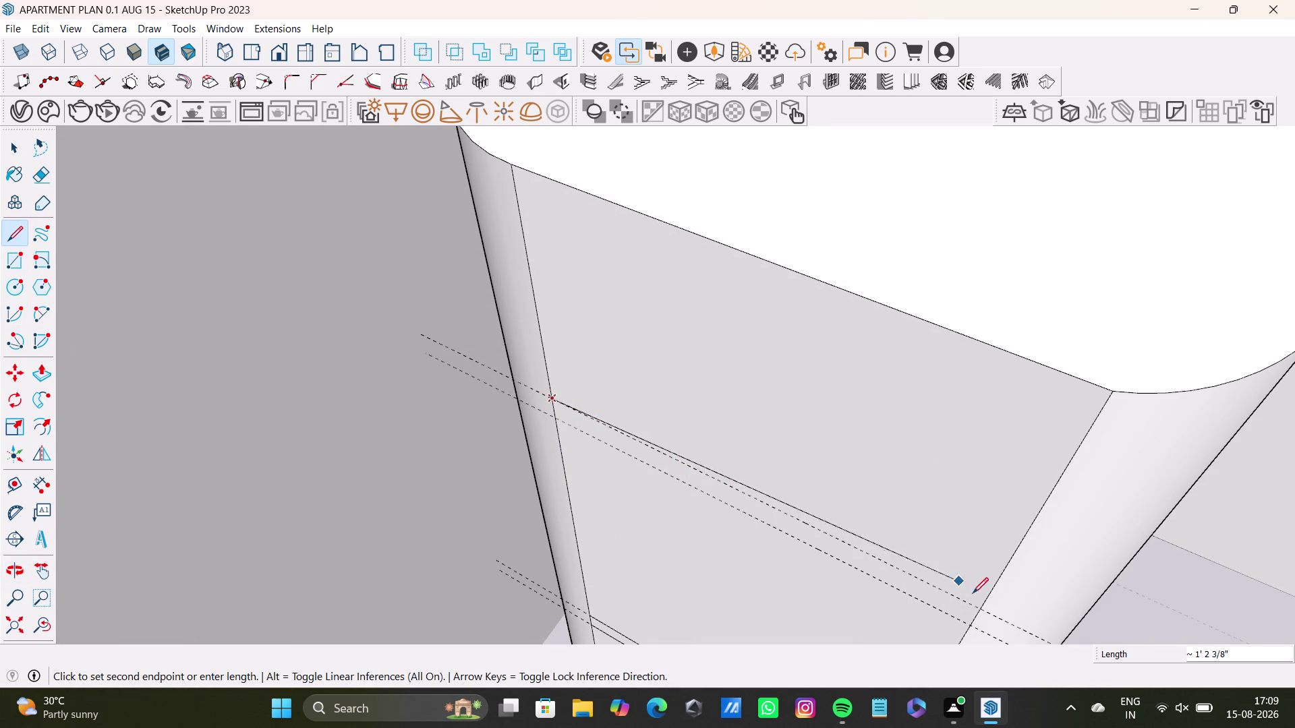
click(981, 607)
key(space)
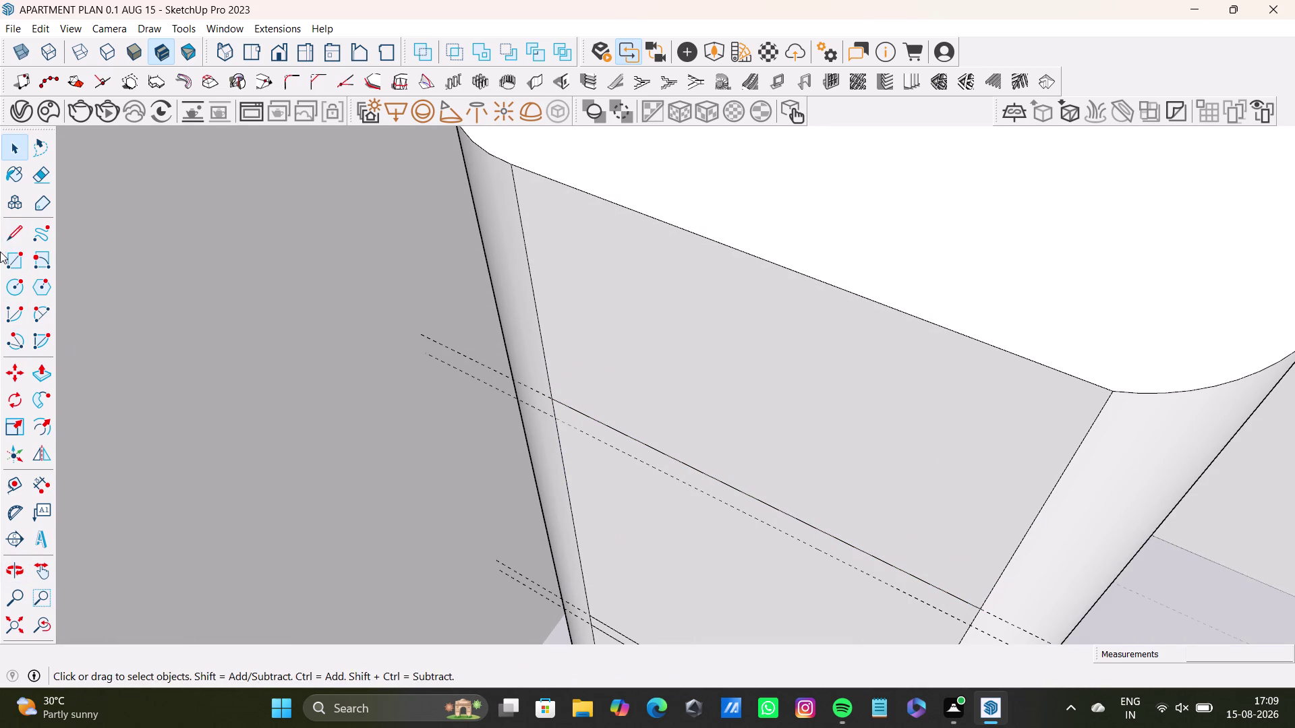
Draw an edge along the other upper guide, outlining the upper strip.
click(17, 242)
scroll(up, 3)
scroll(down, 3)
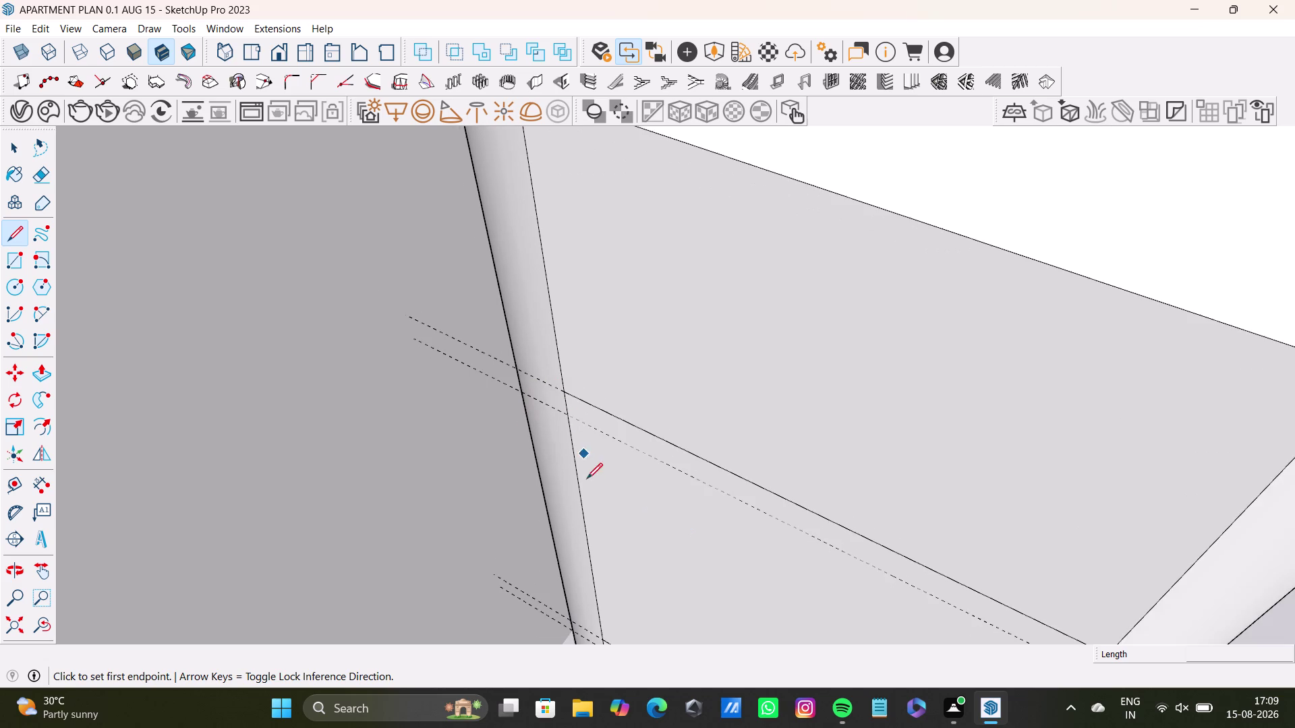
middle_drag(604, 522, 627, 433)
middle_drag(643, 435, 638, 483)
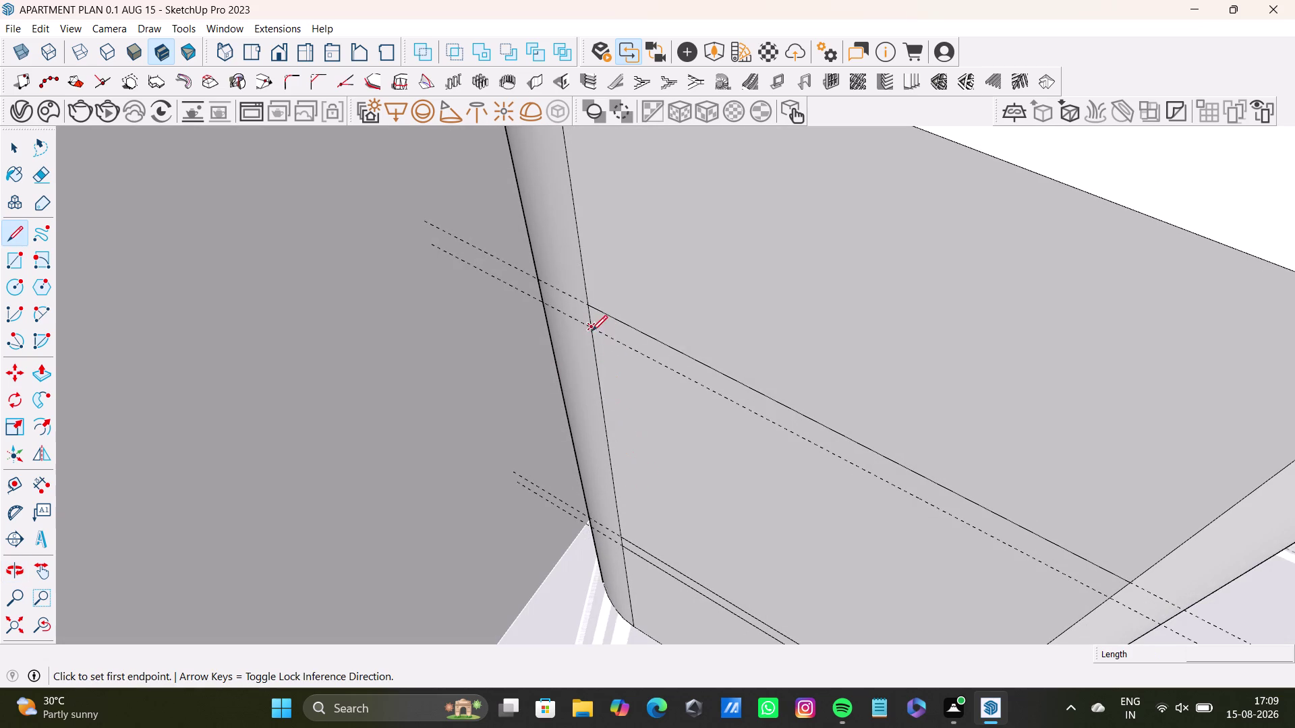
drag(589, 327, 599, 335)
click(1114, 599)
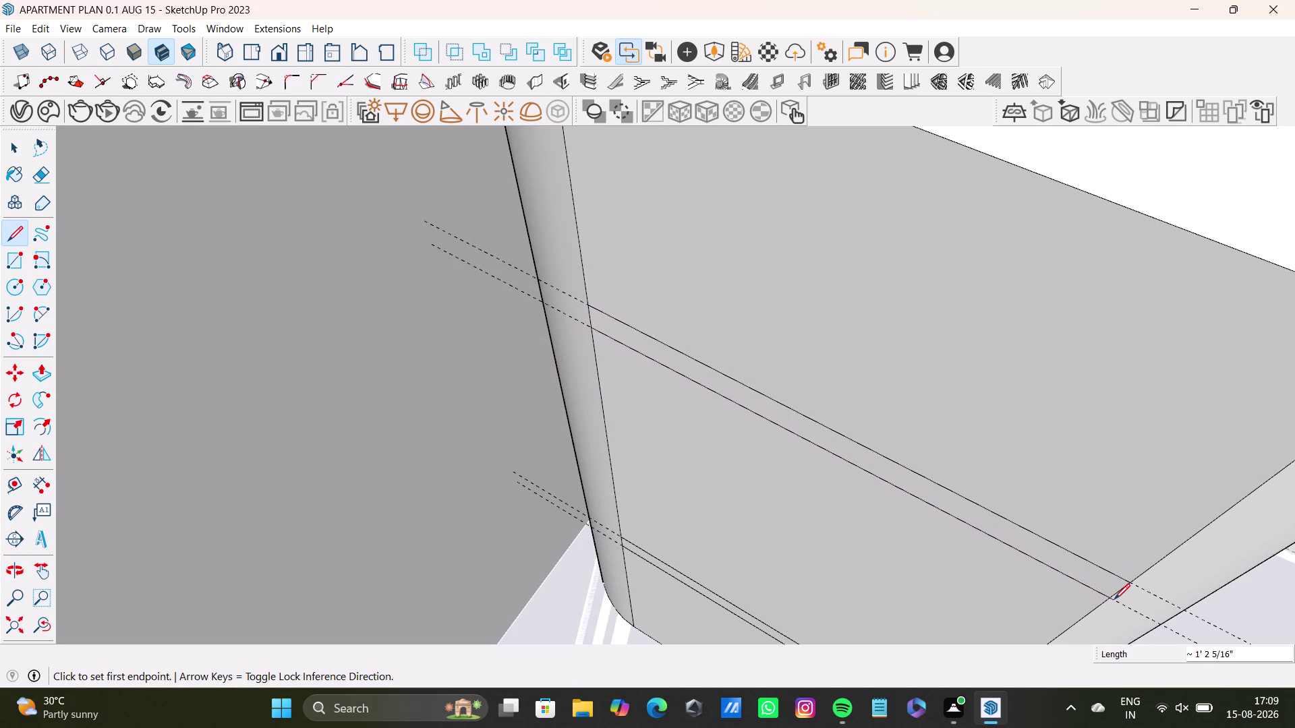
key(space)
scroll(down, 3)
Push the upper front strip inward about 5/8" to form the top groove.
middle_drag(696, 515, 704, 437)
middle_drag(739, 465, 760, 358)
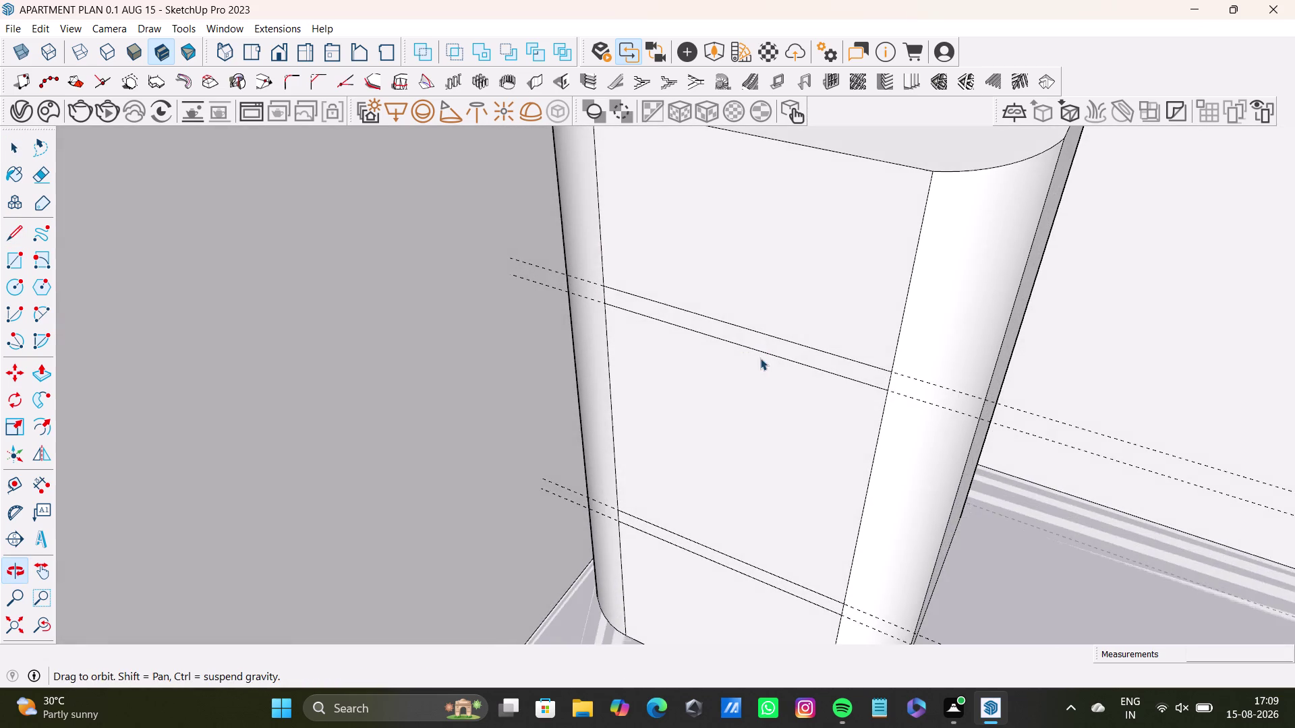
middle_drag(743, 389, 690, 349)
key(space)
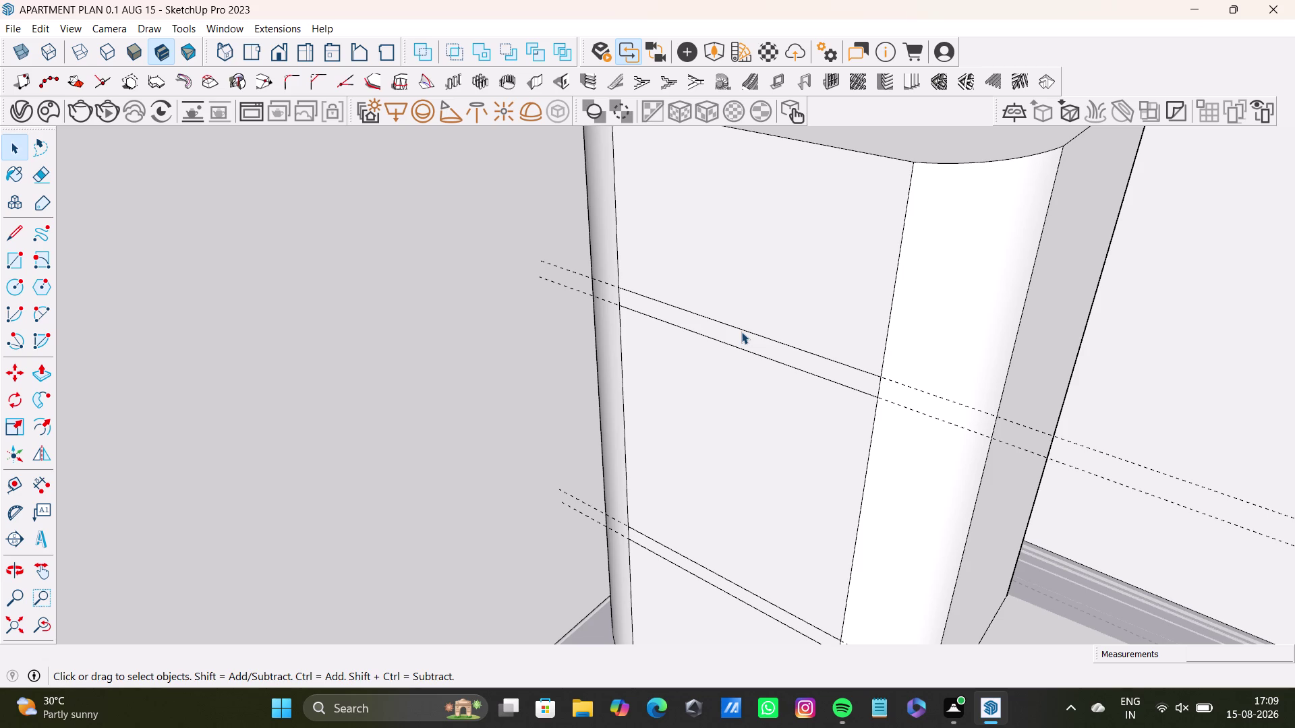
click(770, 351)
key(p)
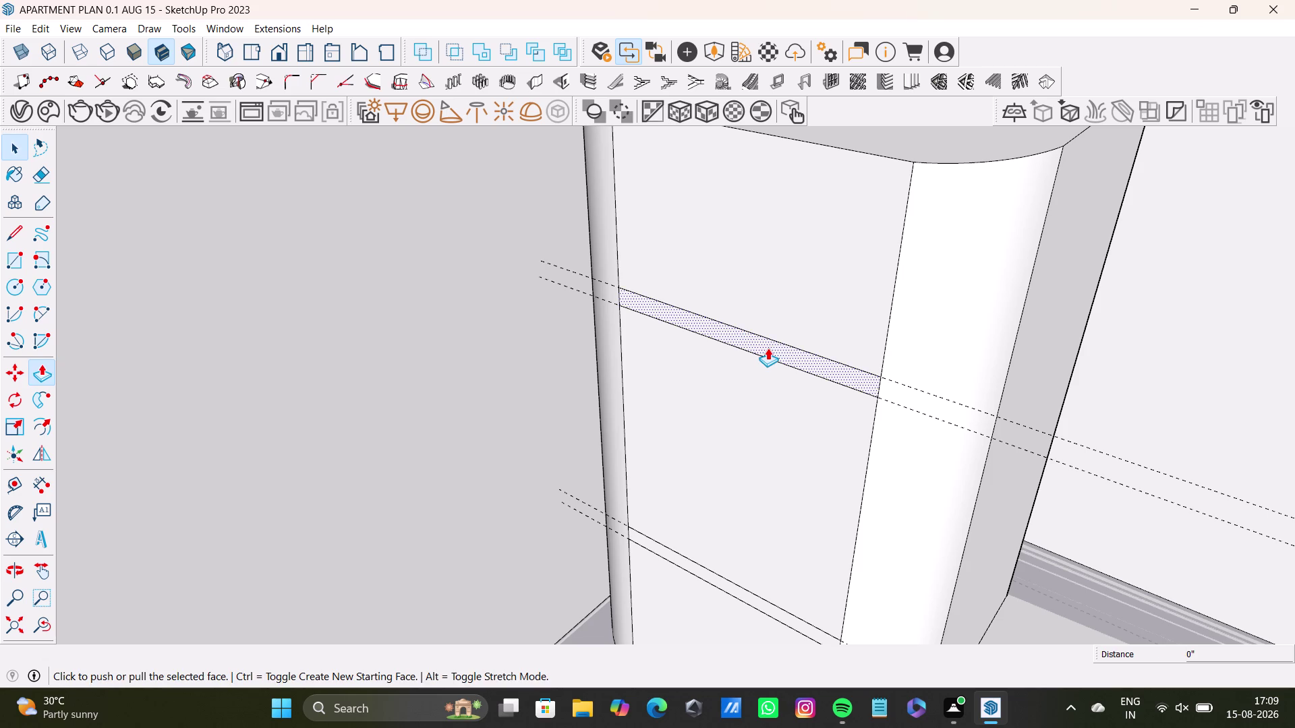
drag(768, 348, 776, 343)
key(space)
Push the lower front strip inward into a second groove and inspect both grooves.
scroll(down, 3)
middle_drag(724, 410, 729, 403)
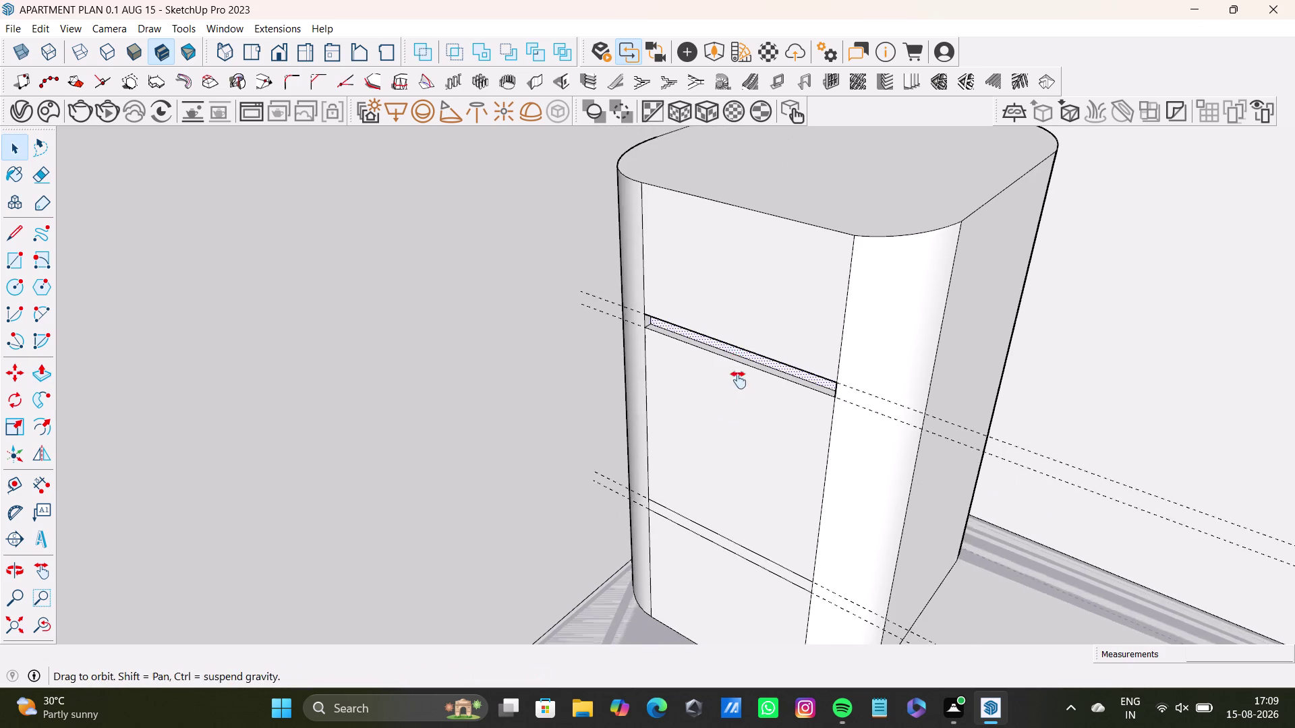
middle_drag(729, 403, 748, 341)
scroll(up, 3)
click(771, 480)
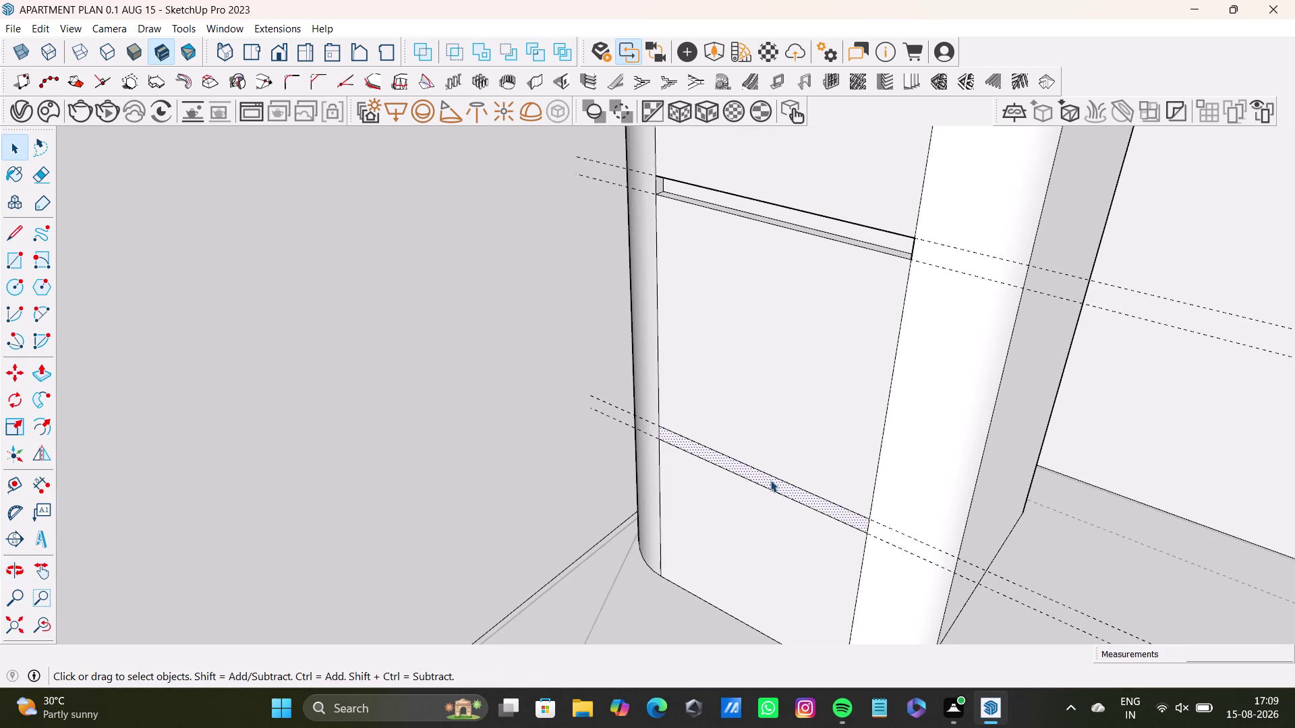
key(p)
drag(766, 481, 771, 474)
key(space)
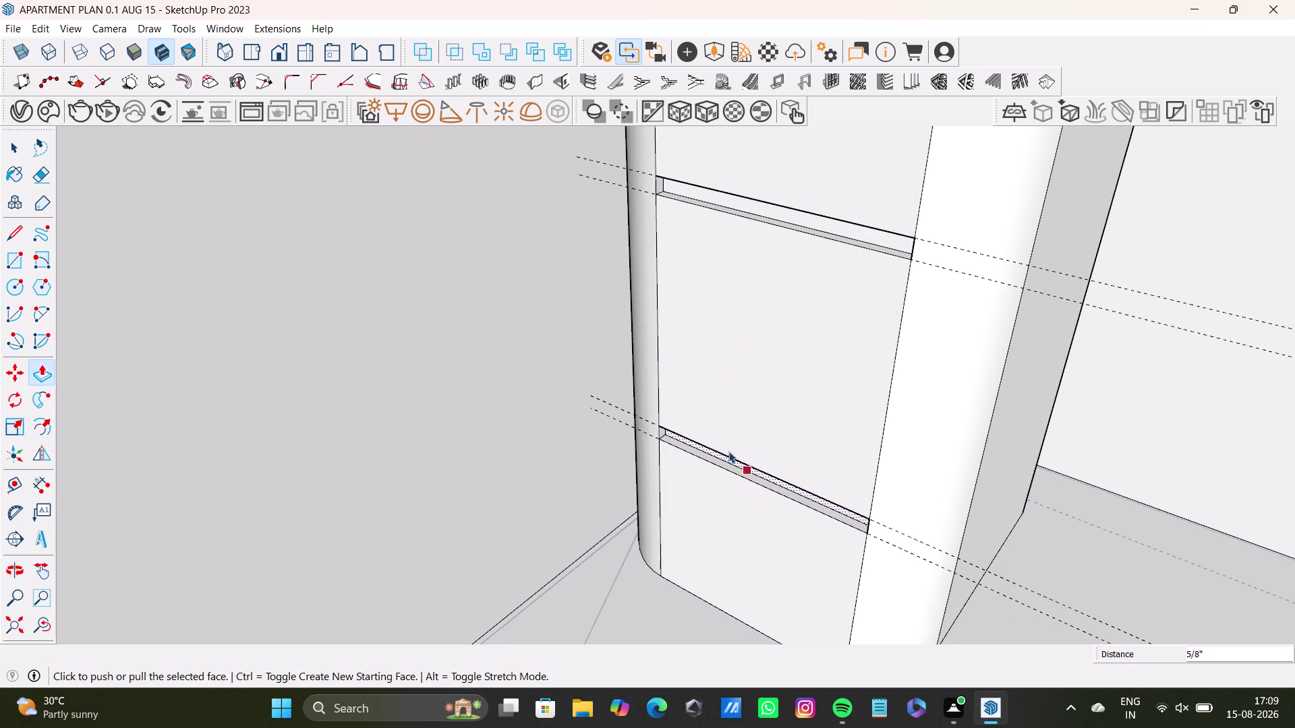
middle_drag(698, 447, 835, 540)
middle_drag(793, 481, 694, 460)
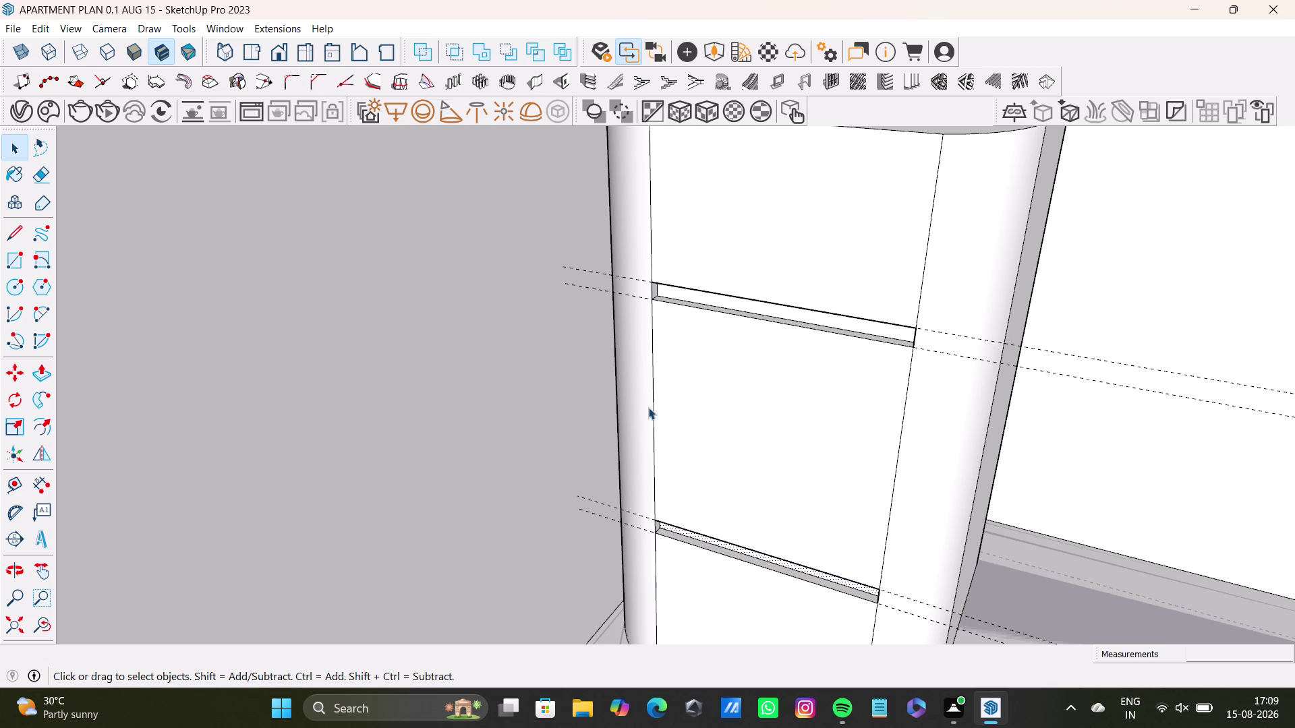
scroll(down, 3)
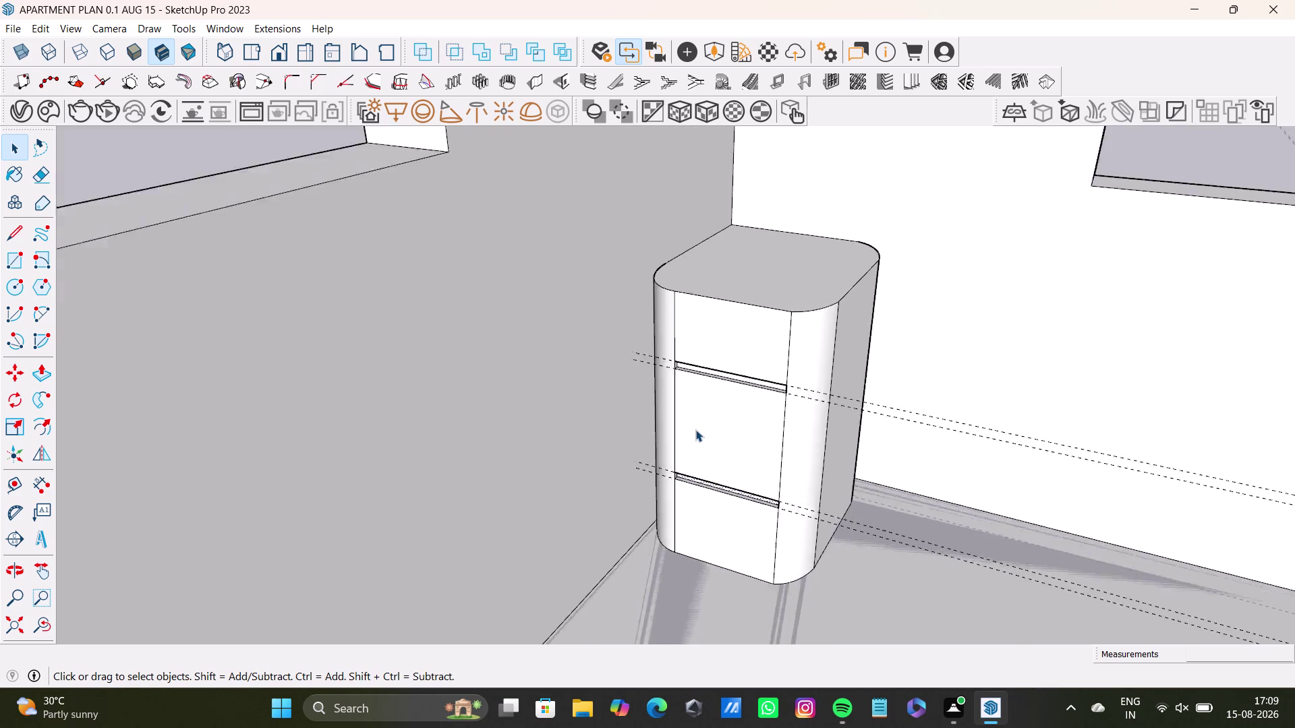
scroll(down, 3)
middle_drag(700, 434, 686, 407)
scroll(up, 3)
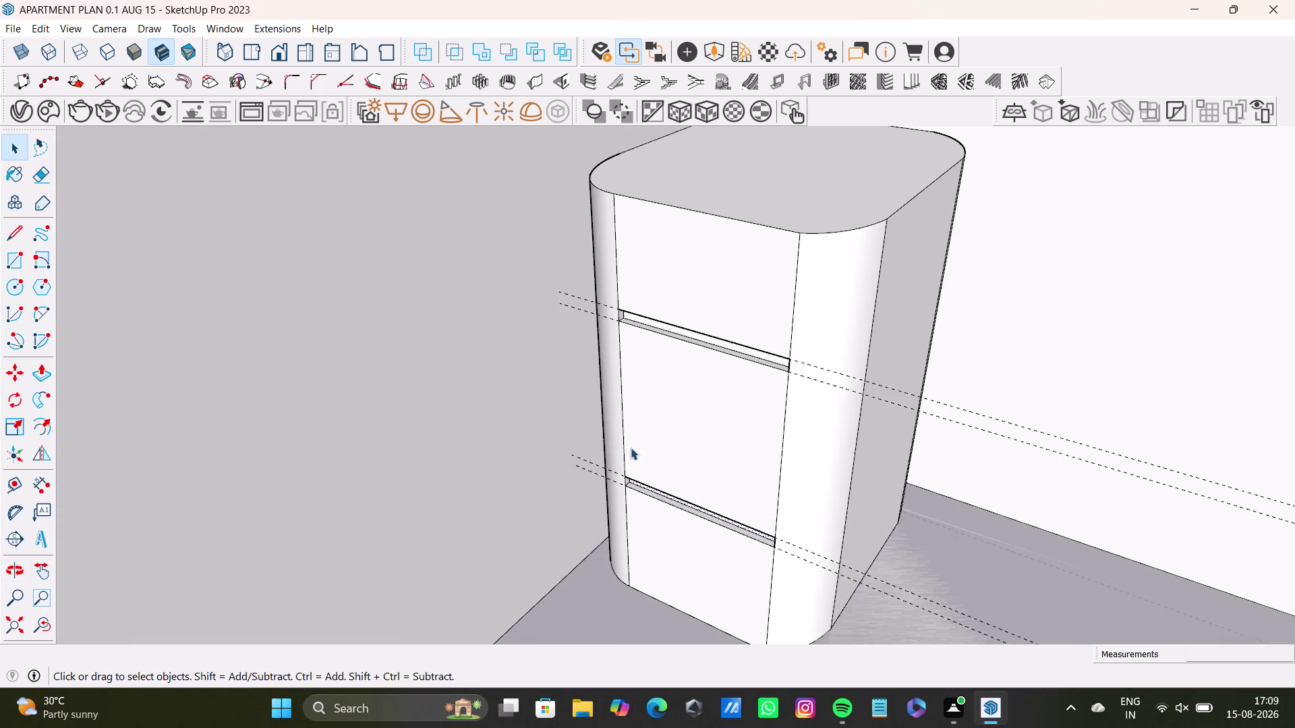
middle_drag(631, 447, 764, 440)
scroll(up, 3)
middle_drag(605, 419, 597, 489)
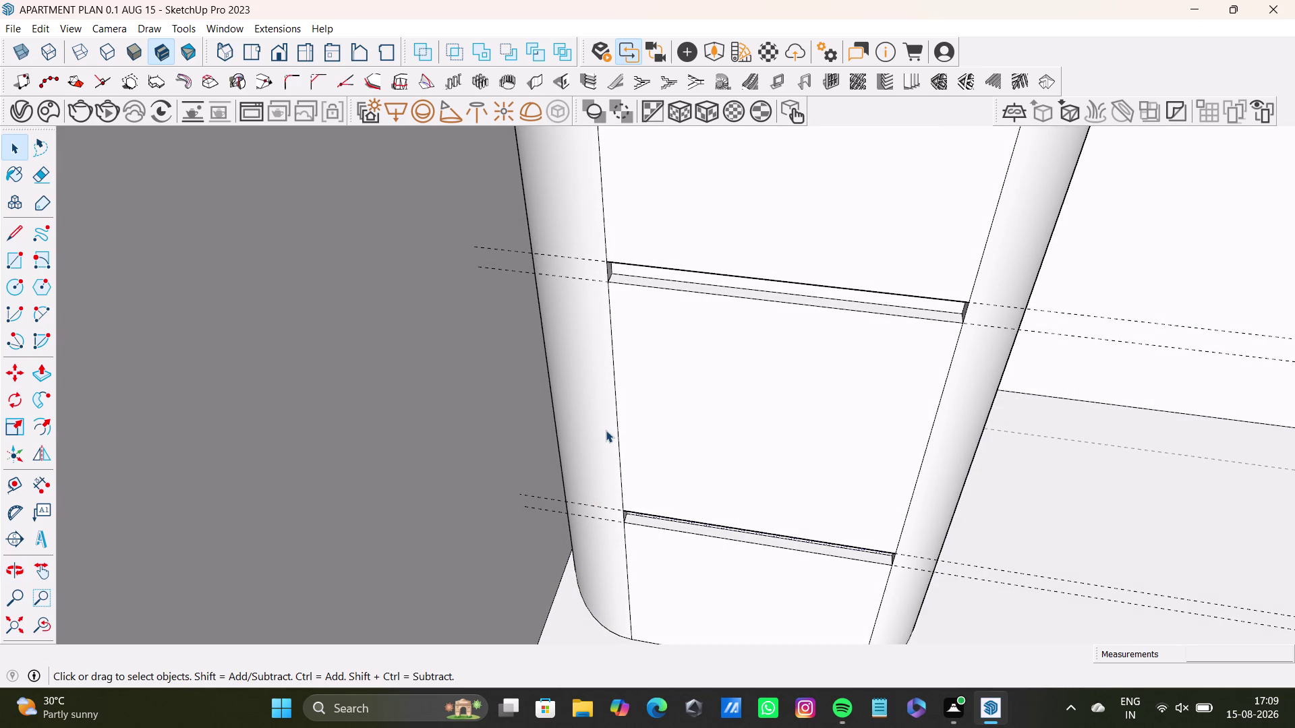
scroll(down, 3)
scroll(down, 3)
middle_drag(694, 427, 295, 329)
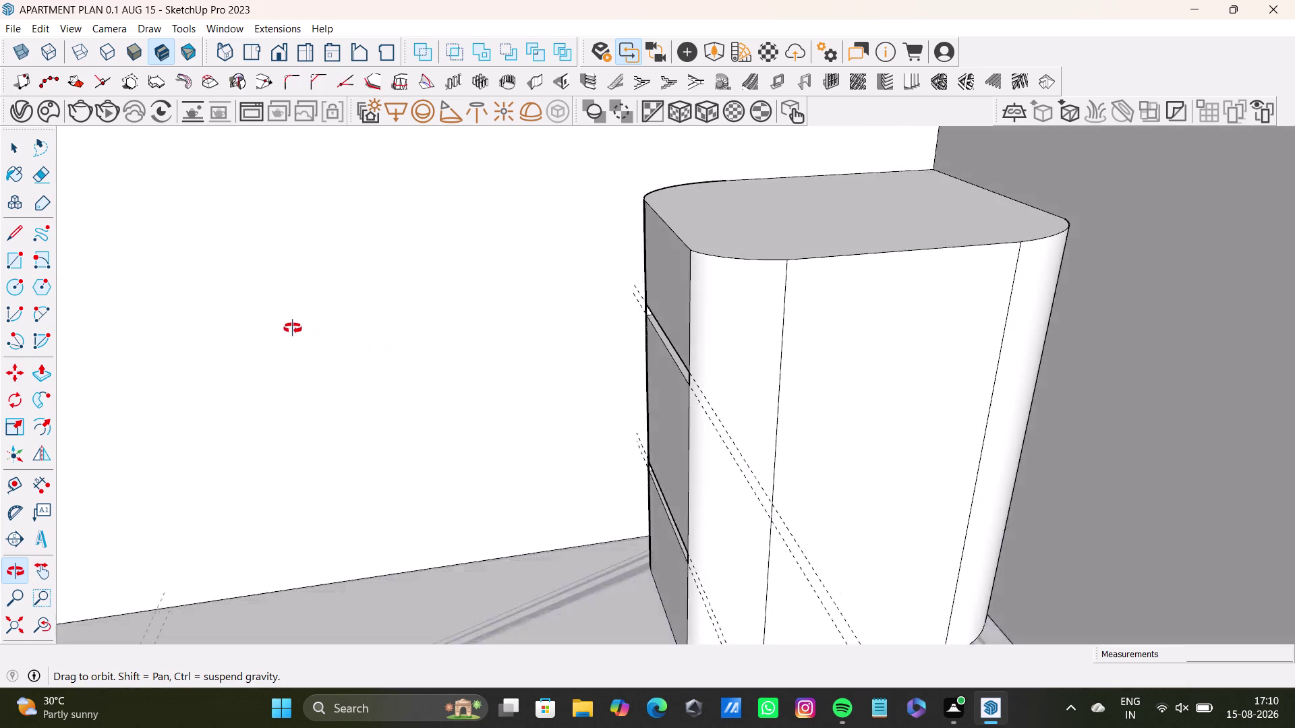
middle_drag(295, 329, 167, 291)
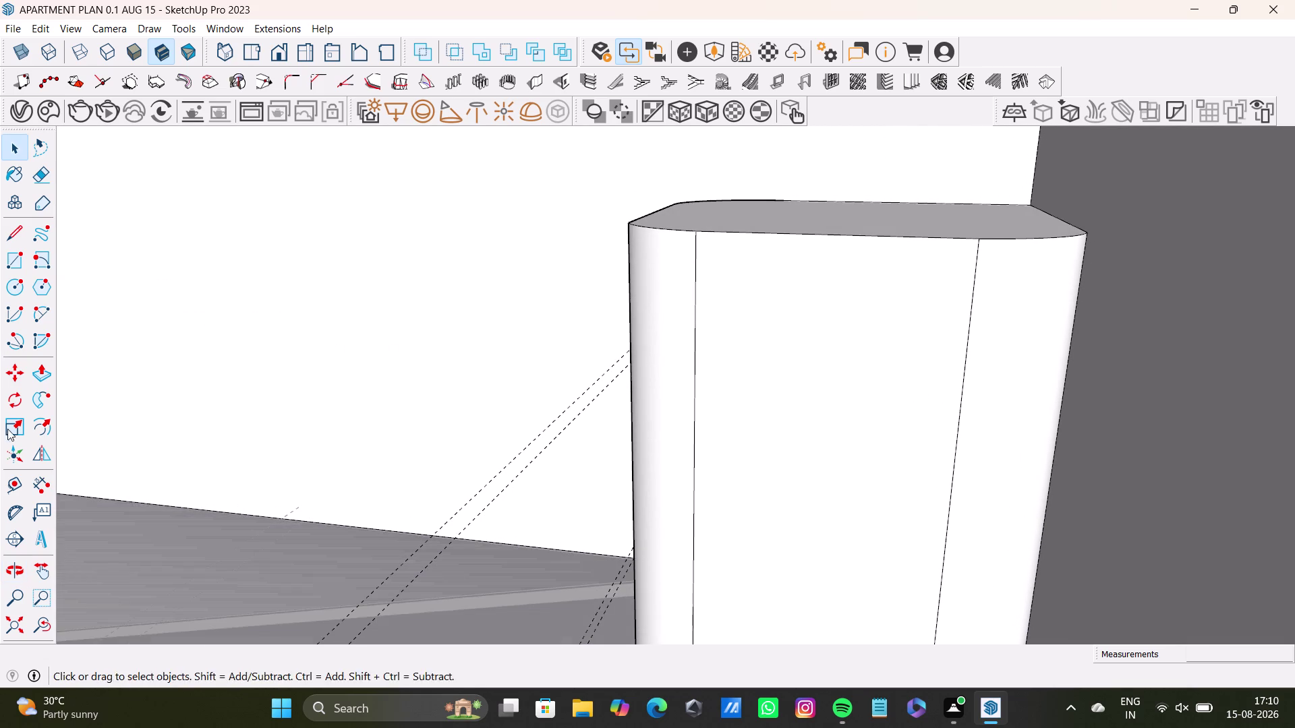
Pull an upper pair of closely spaced horizontal guides down from the side face's top edge.
click(21, 484)
click(840, 231)
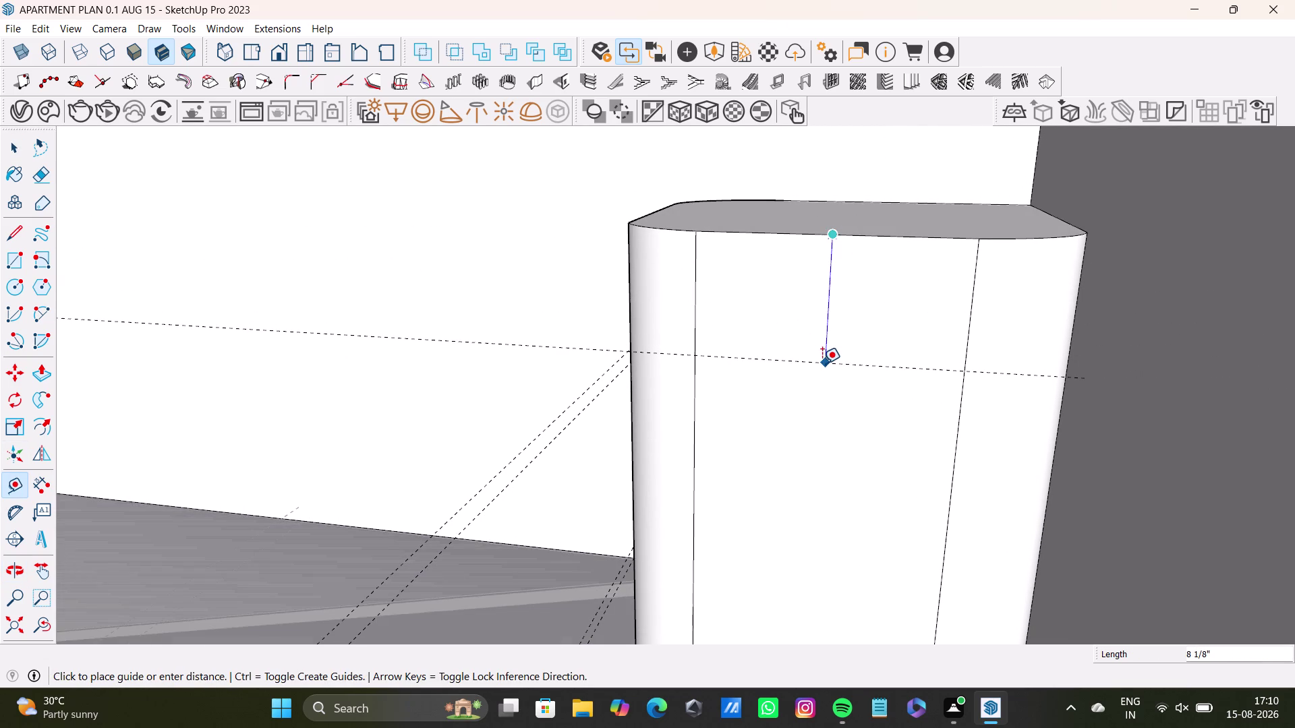
click(822, 364)
click(822, 364)
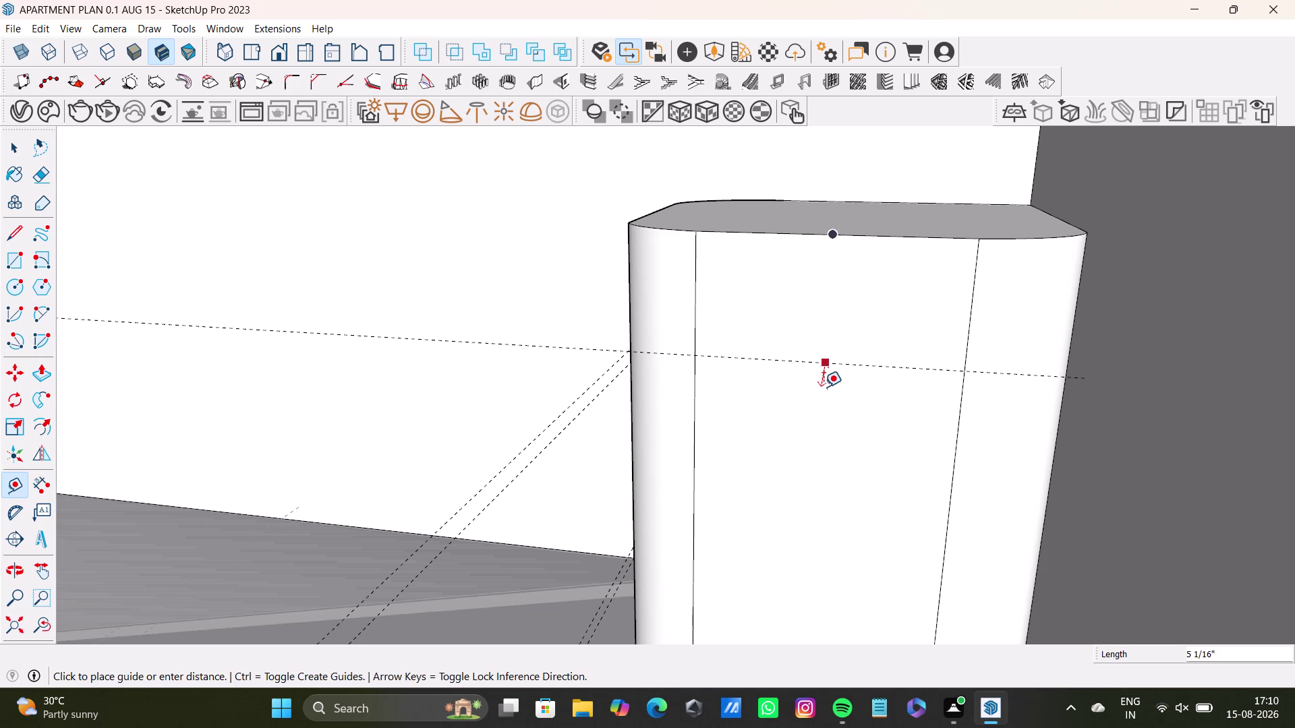
key(space)
key(t)
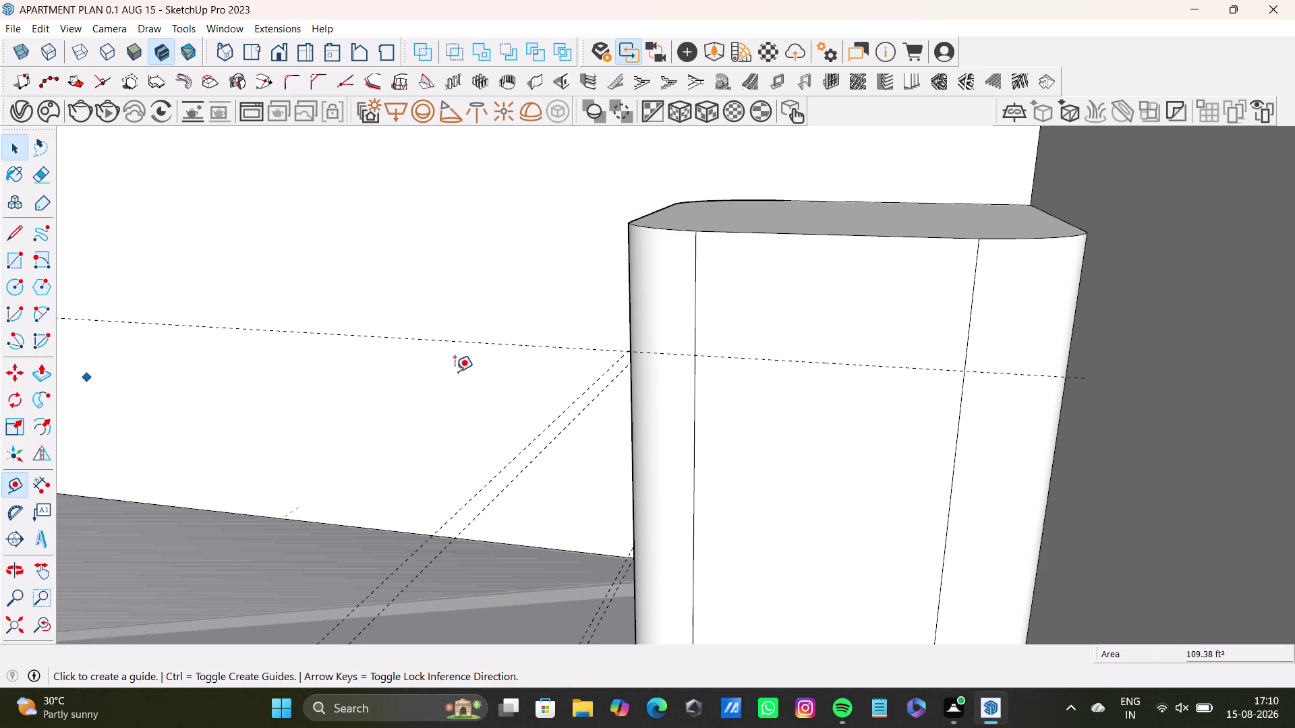
scroll(up, 3)
click(818, 363)
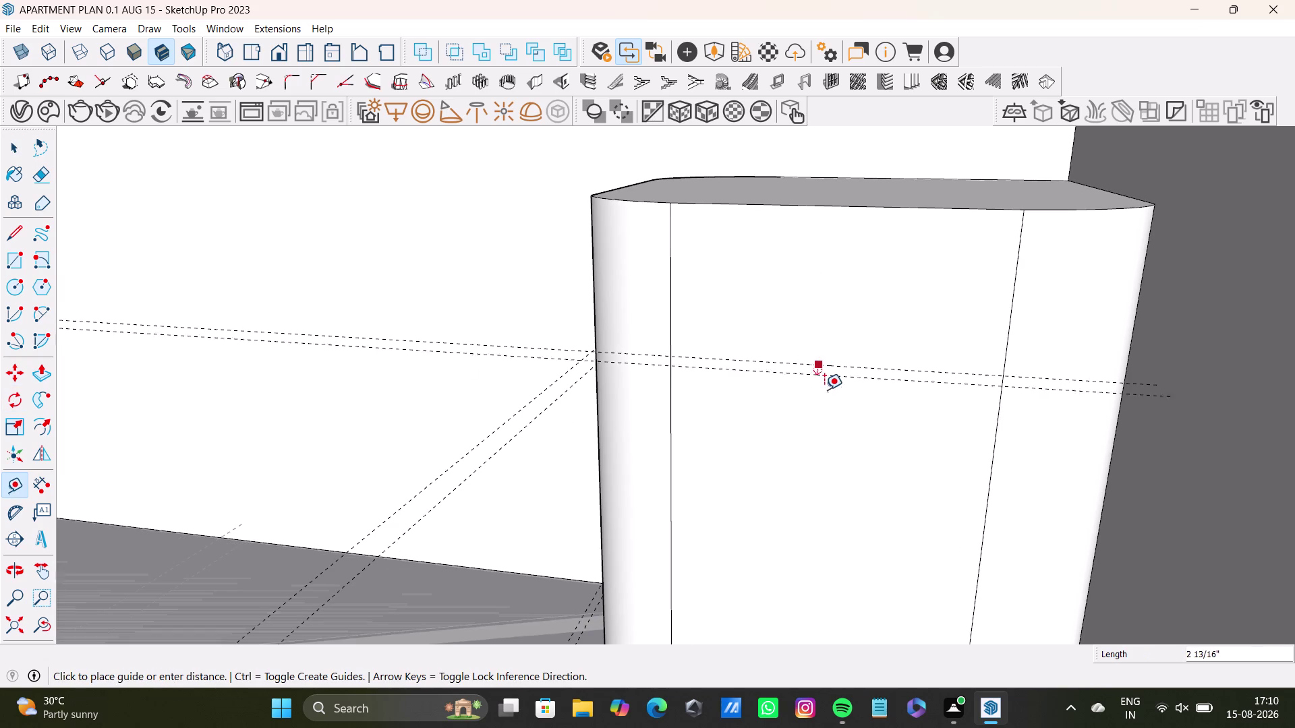
click(839, 387)
Add a lower pair of closely spaced guides on the side face, below the upper pair.
scroll(down, 3)
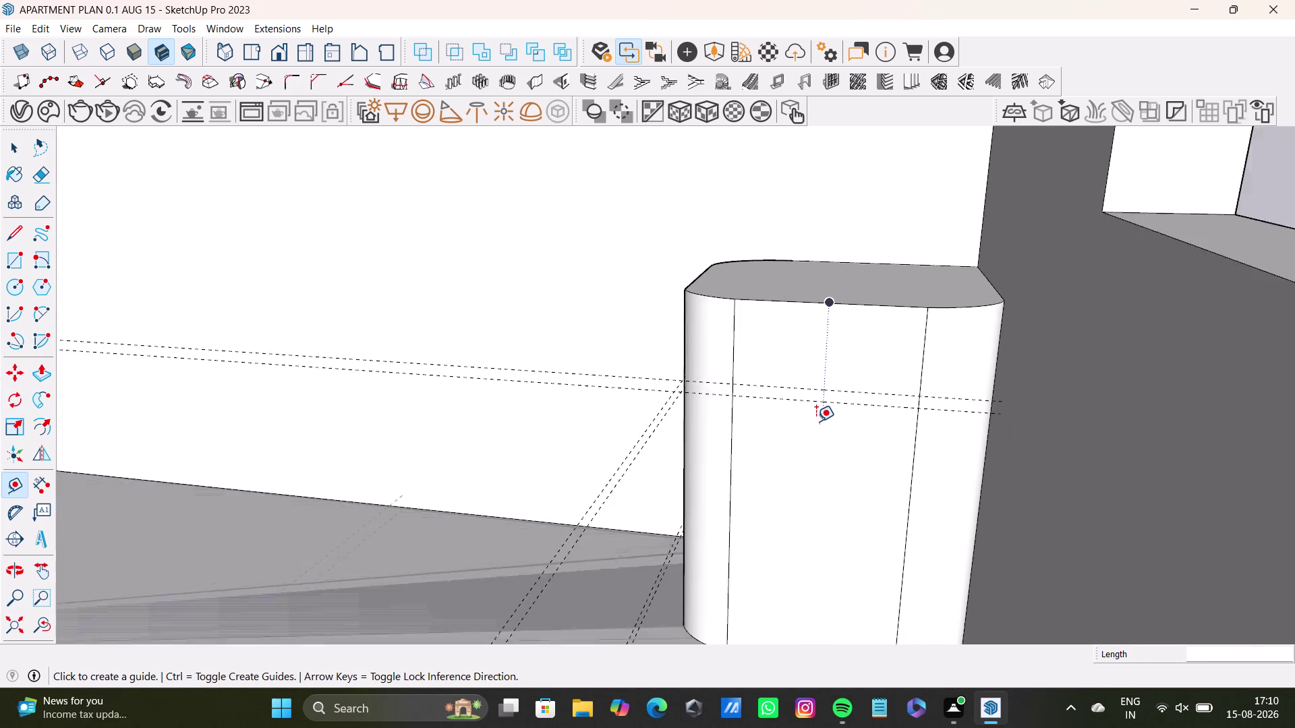
scroll(down, 3)
middle_drag(839, 451, 815, 323)
scroll(up, 3)
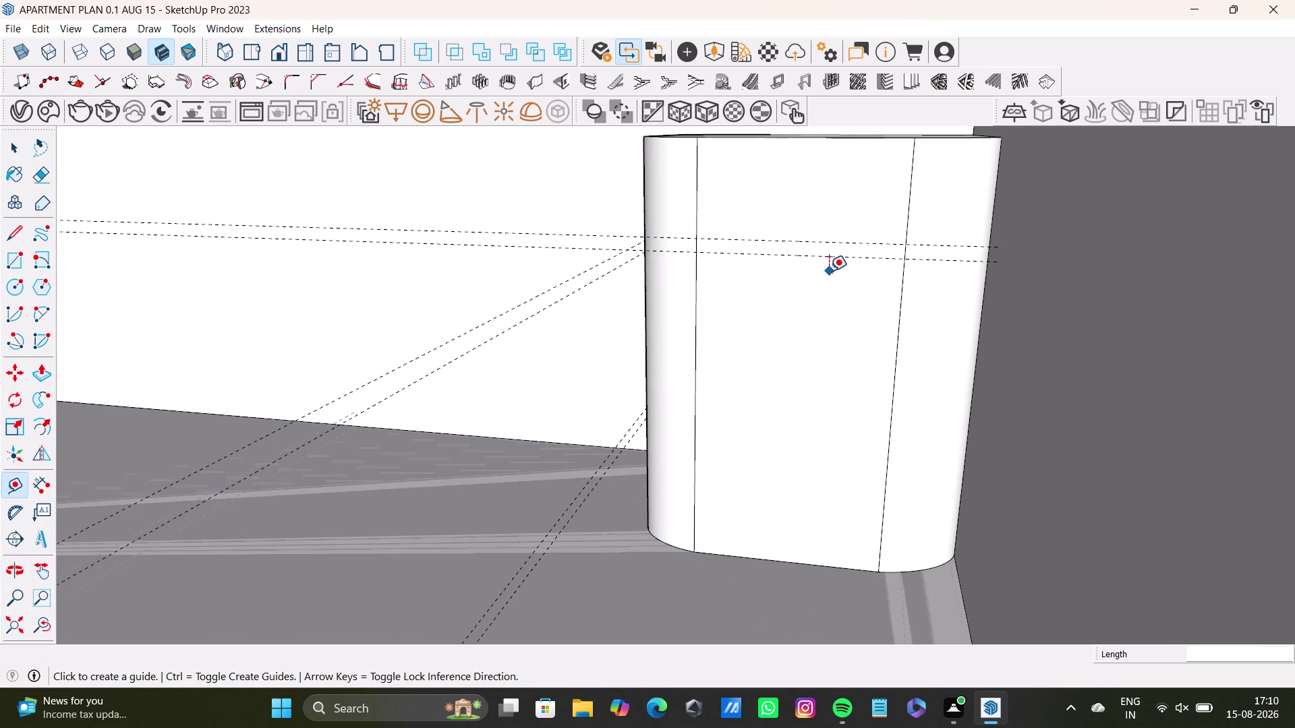
key(space)
key(t)
click(835, 255)
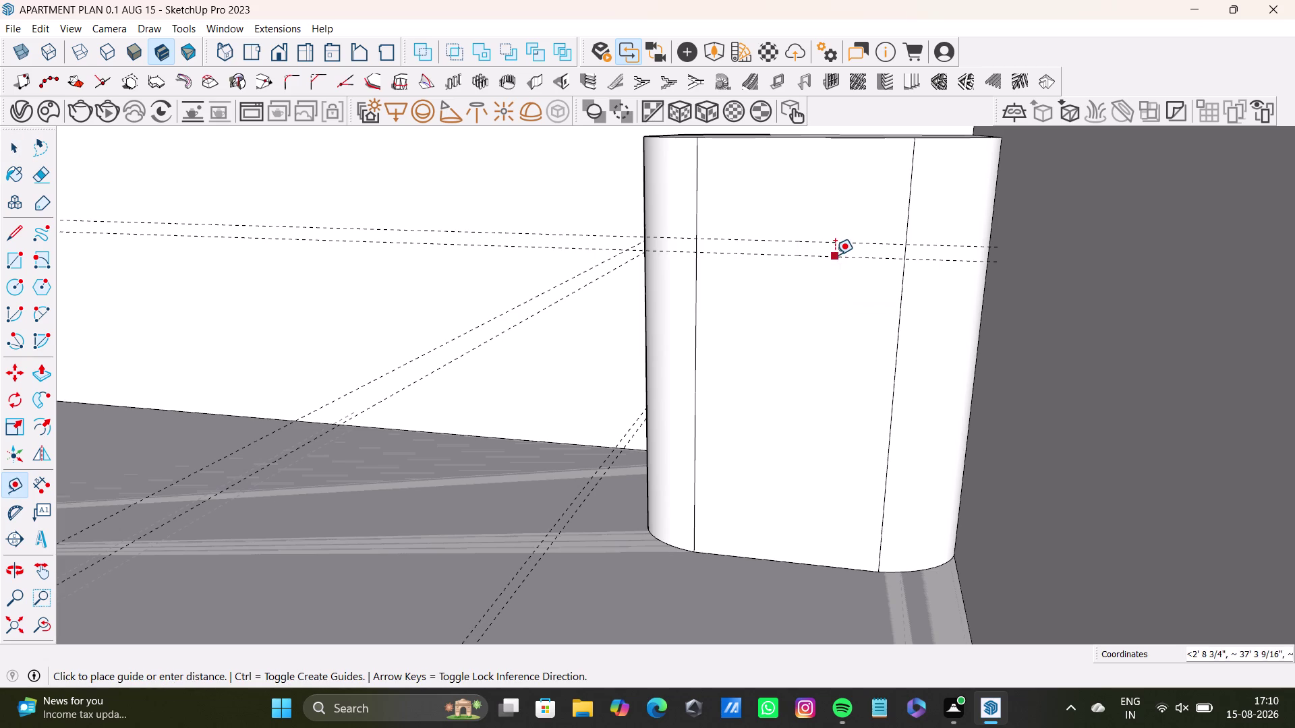
click(873, 432)
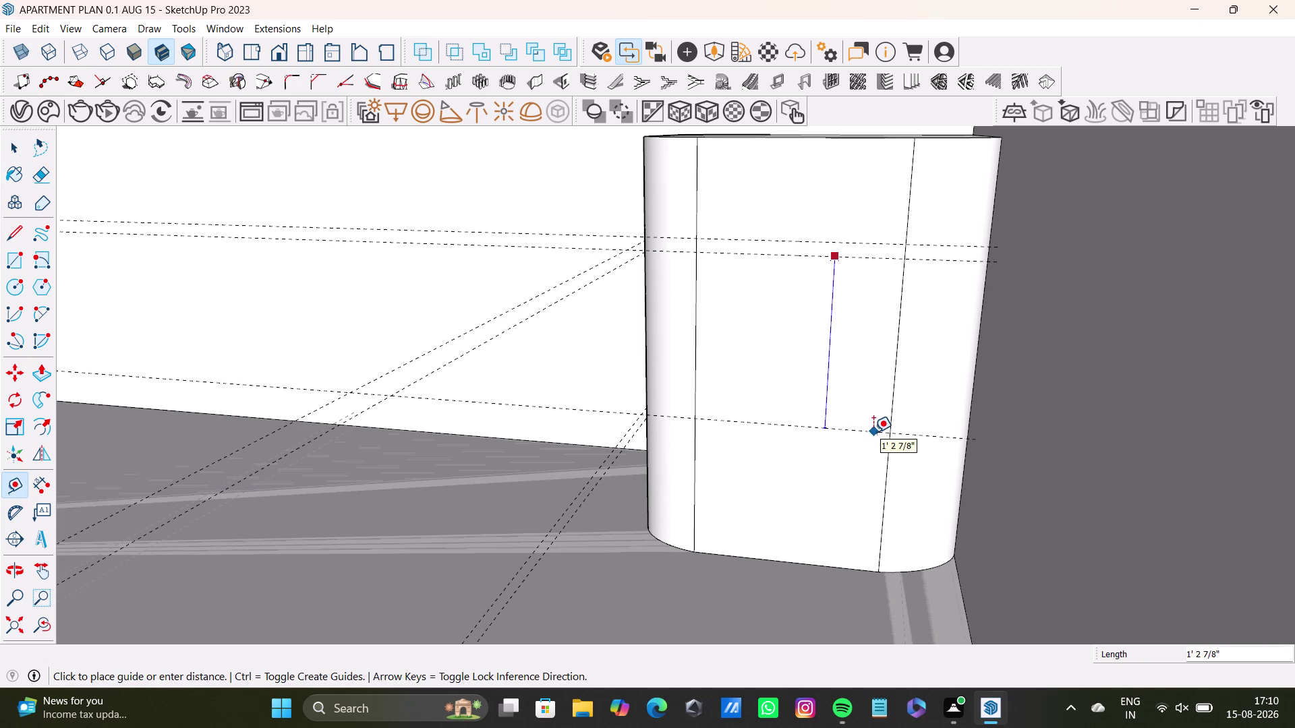
click(833, 426)
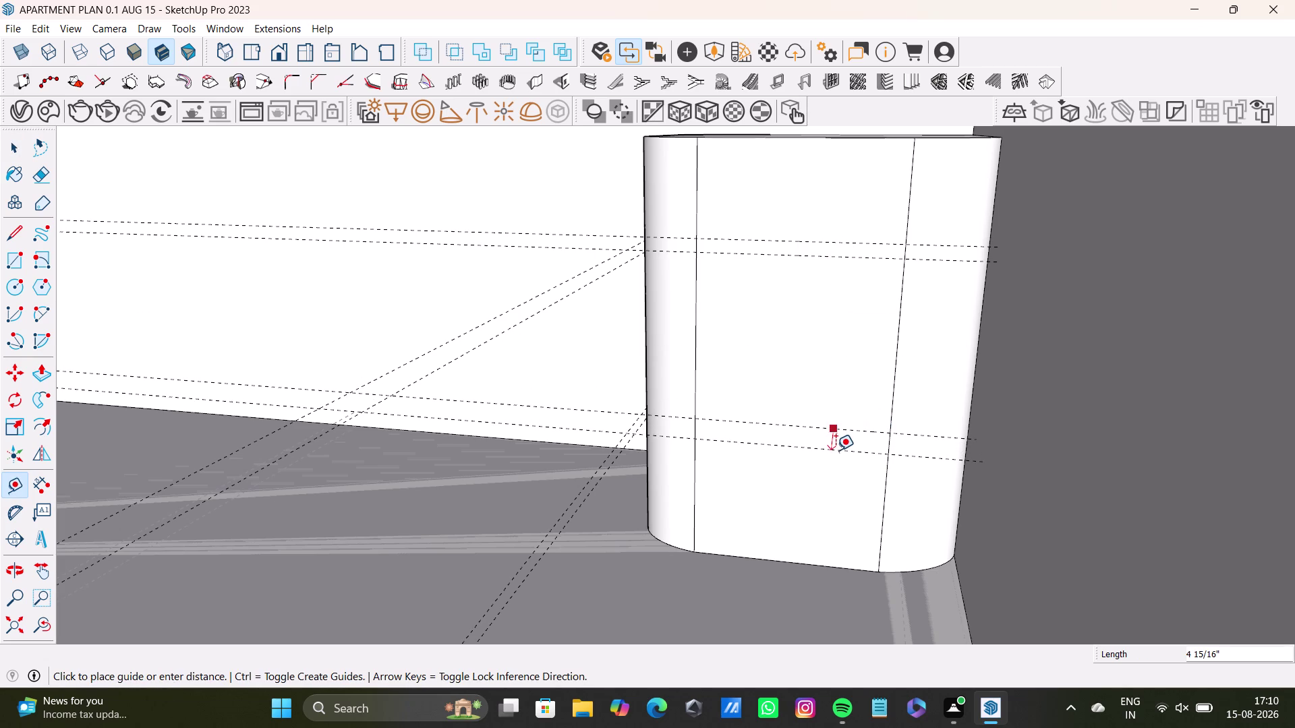
key(Up)
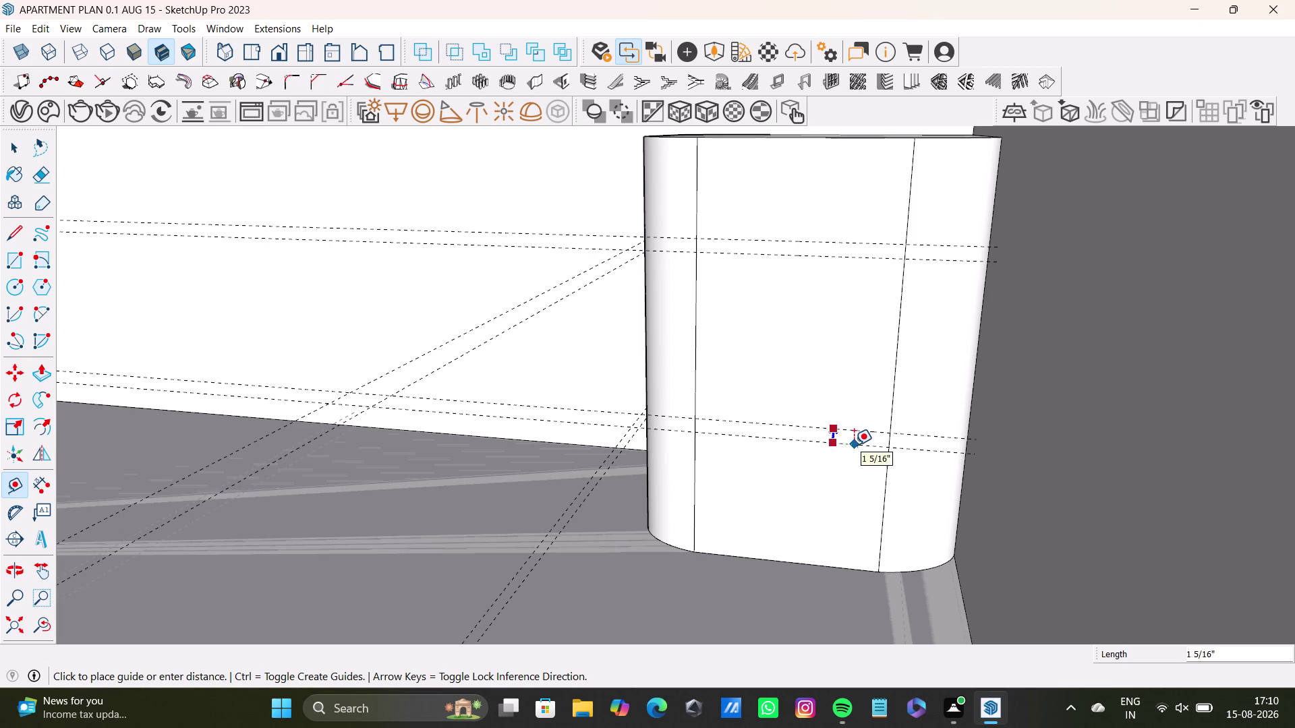
click(854, 445)
key(space)
middle_drag(669, 456, 889, 448)
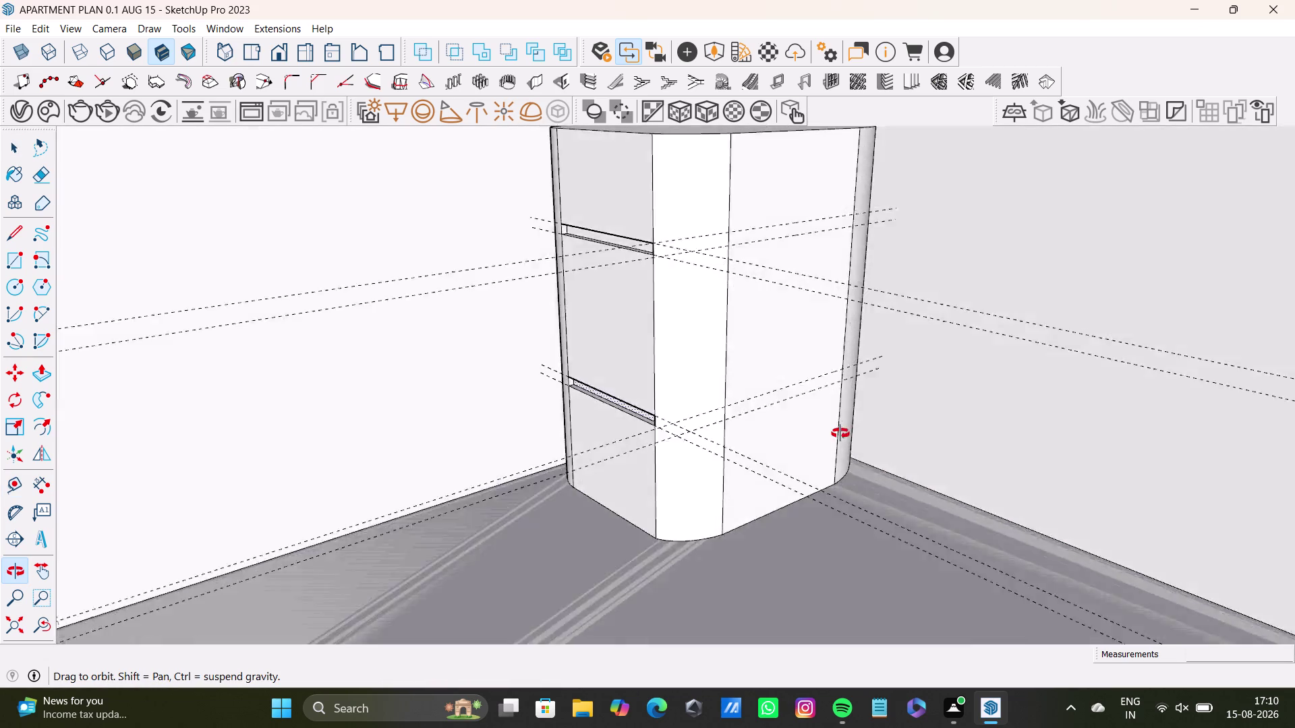
middle_drag(888, 449, 575, 420)
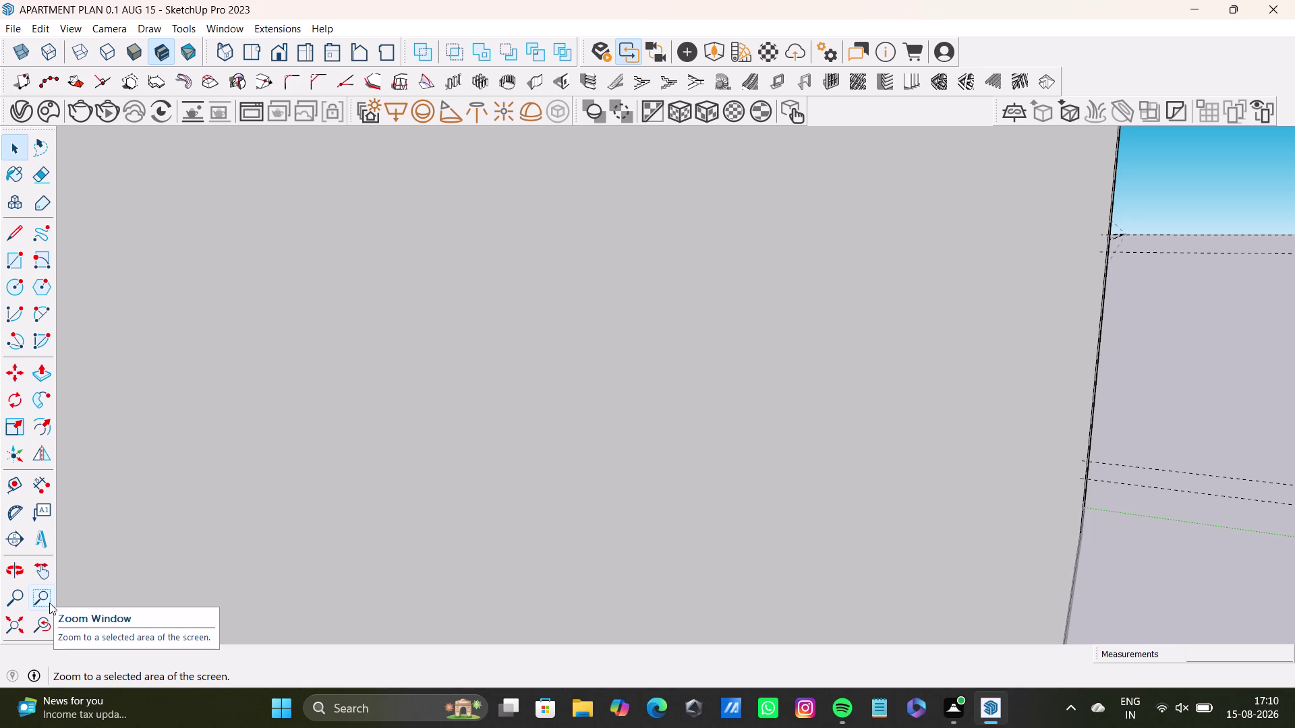
scroll(down, 3)
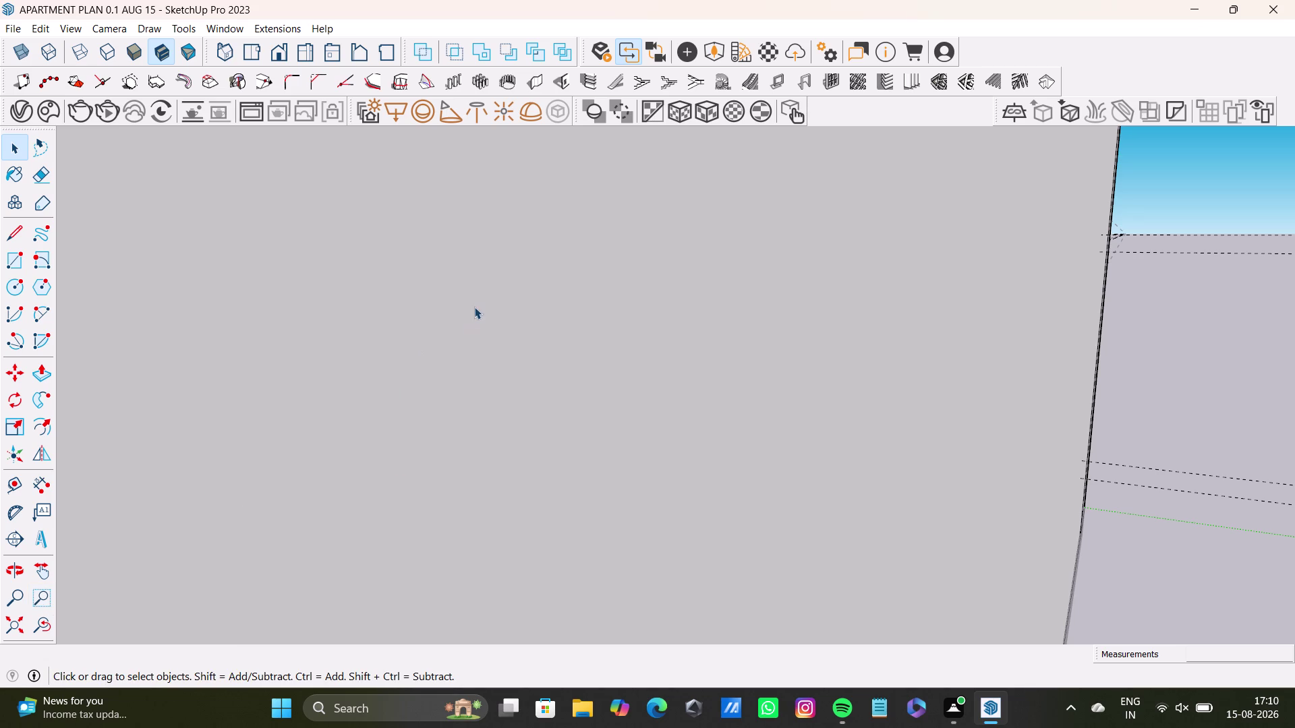
scroll(down, 3)
click(29, 623)
click(14, 631)
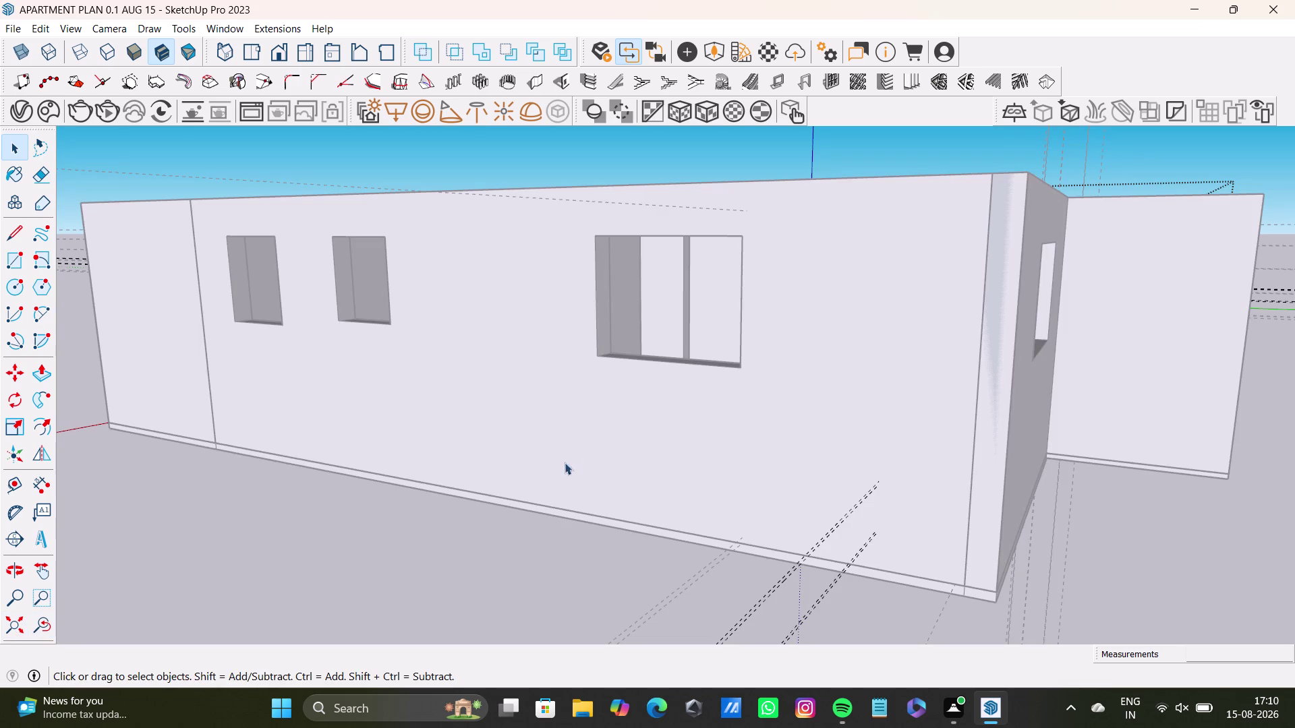
middle_drag(464, 387, 482, 562)
scroll(up, 3)
scroll(down, 3)
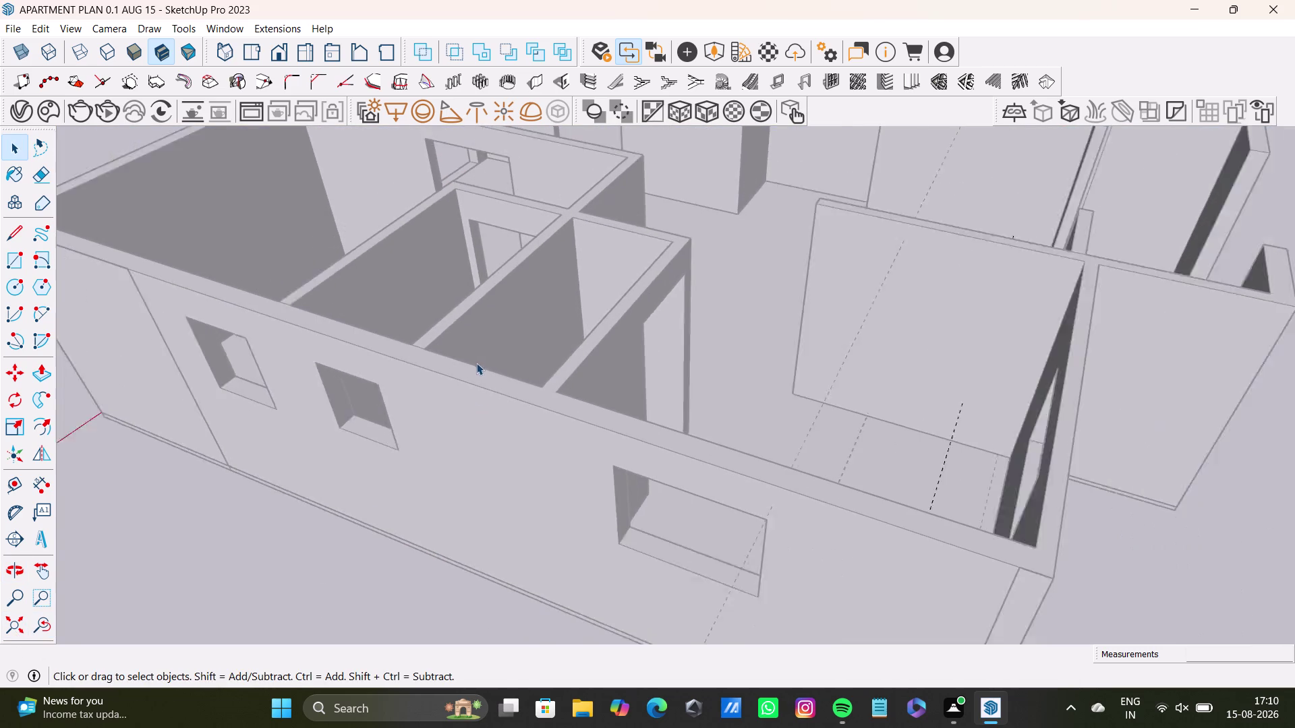
scroll(down, 3)
middle_drag(535, 375, 752, 596)
middle_drag(565, 247, 604, 466)
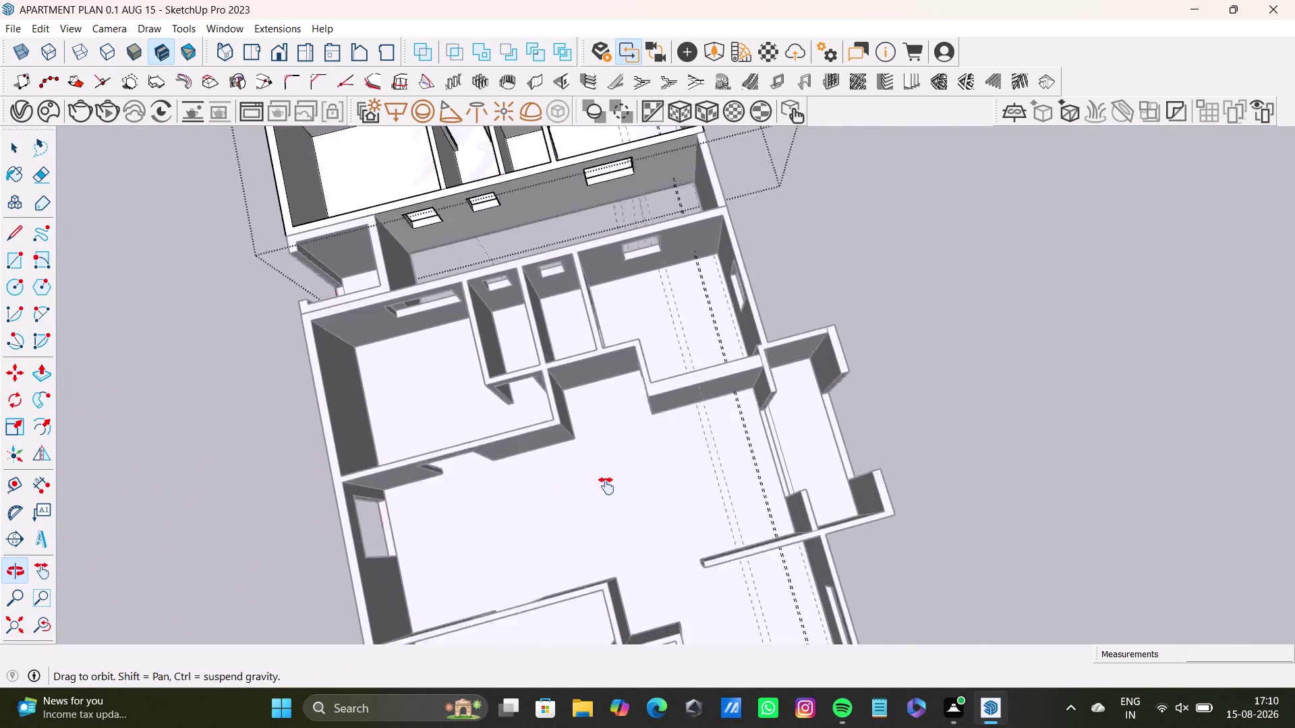
middle_drag(604, 466, 613, 554)
middle_drag(627, 461, 376, 429)
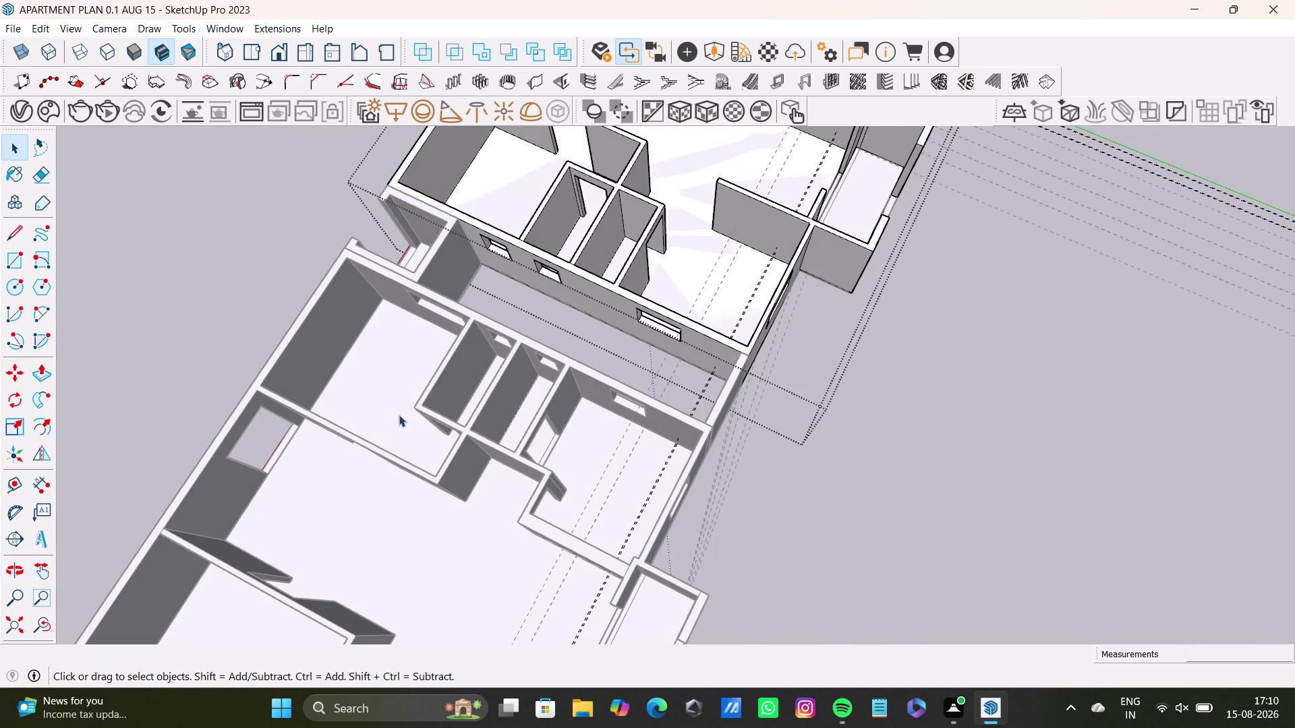
scroll(down, 3)
scroll(up, 3)
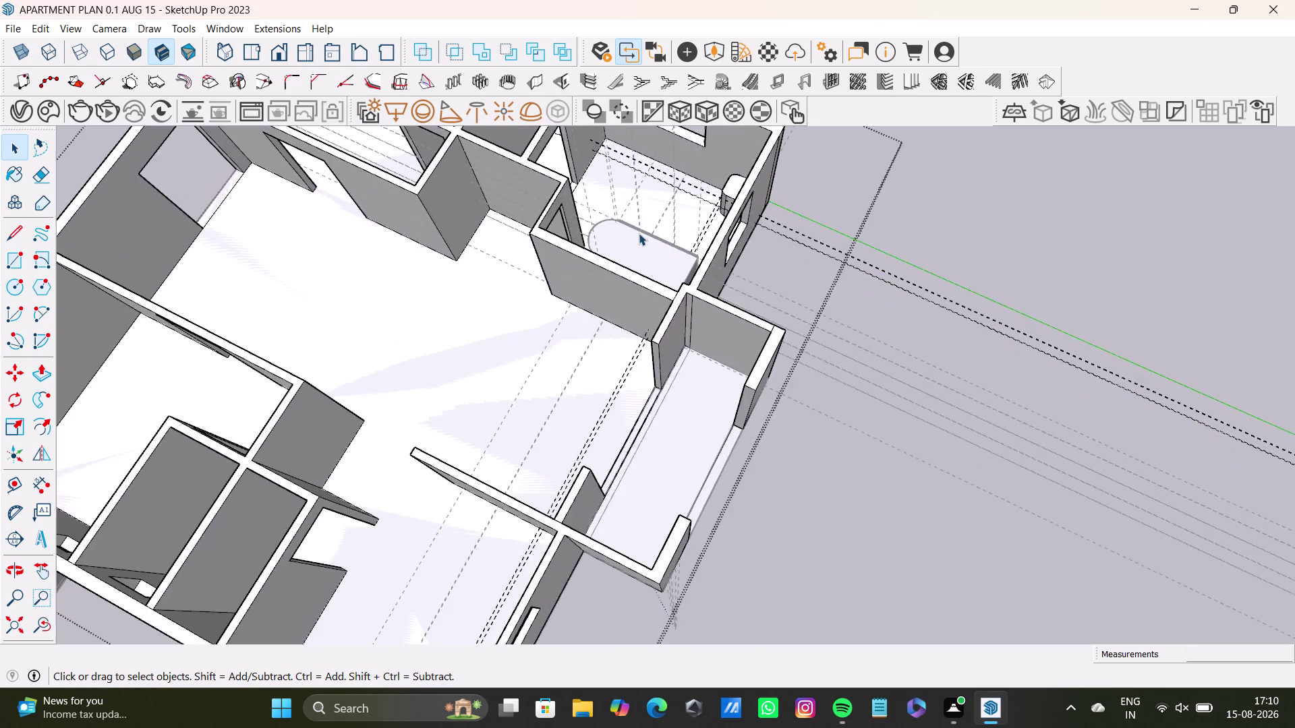
scroll(up, 3)
middle_drag(641, 233, 499, 459)
middle_drag(523, 474, 803, 435)
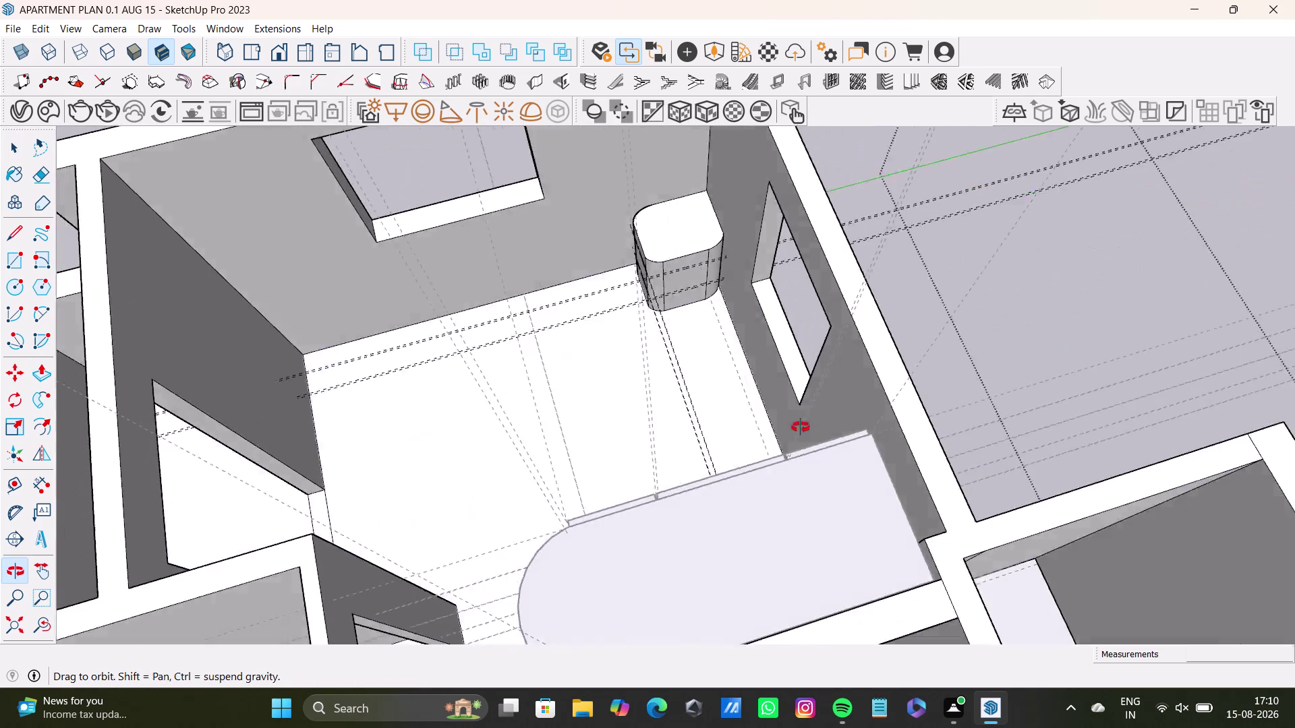
middle_drag(802, 435, 801, 429)
middle_drag(799, 399, 689, 558)
scroll(up, 3)
middle_drag(536, 433, 514, 398)
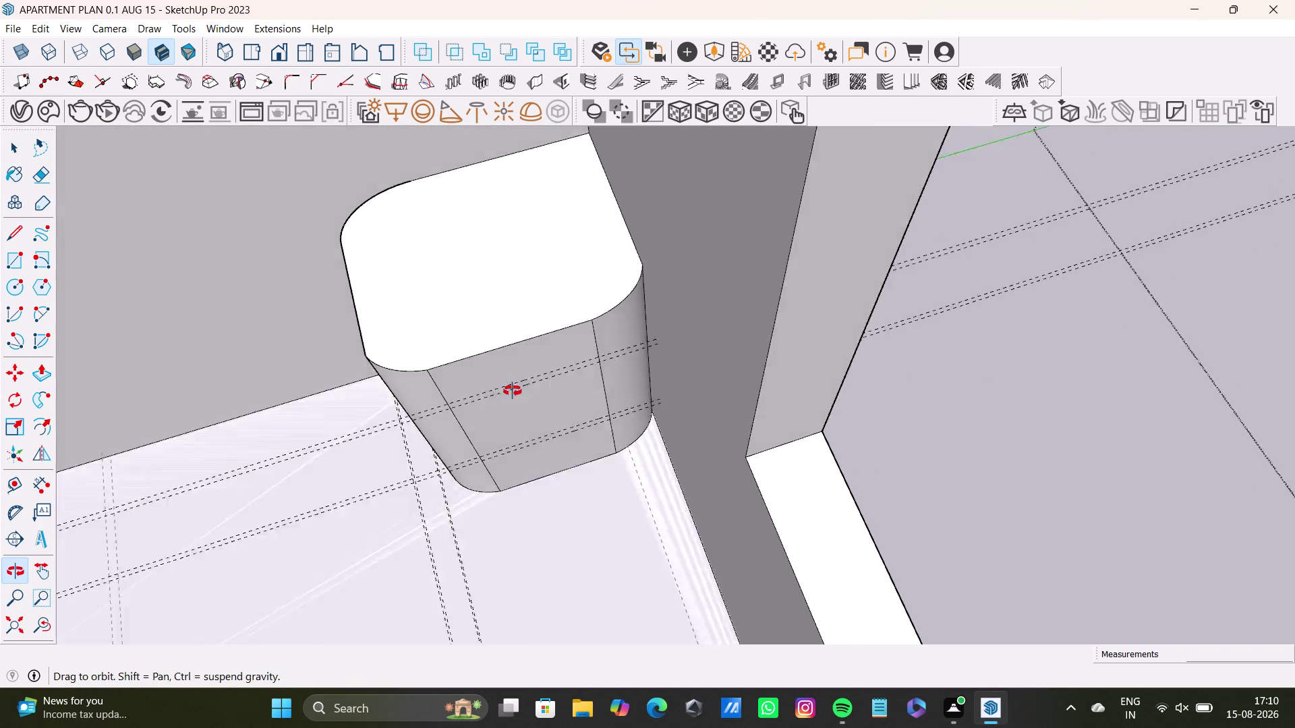
middle_drag(514, 398, 546, 472)
middle_drag(546, 468, 547, 386)
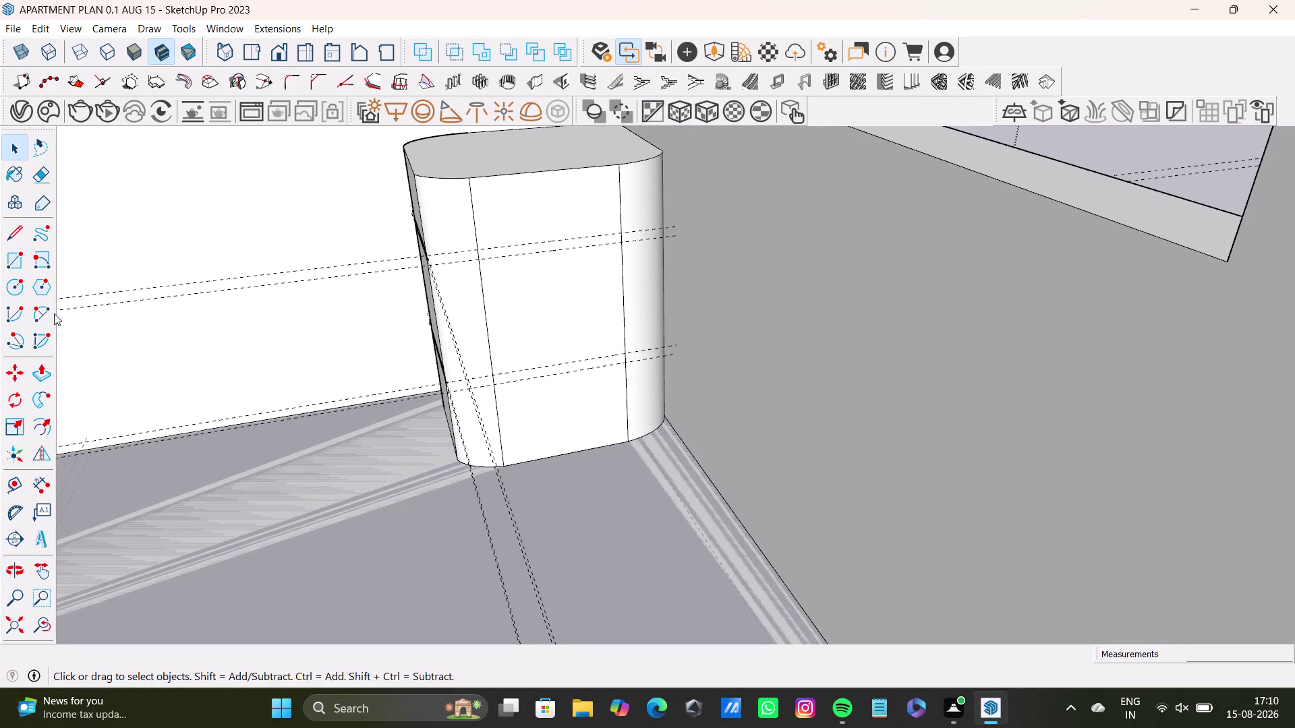
click(17, 237)
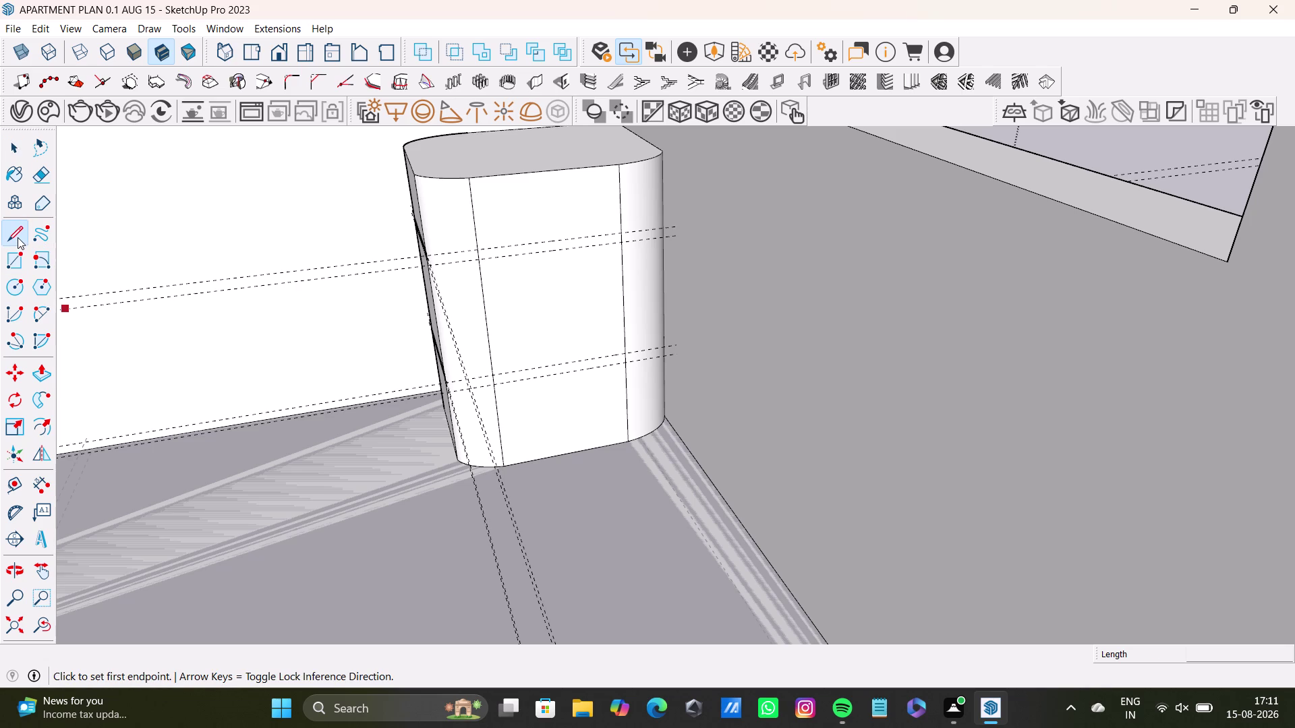
Trace an edge along the upper guide line, redrawing it after an undone attempt.
scroll(up, 3)
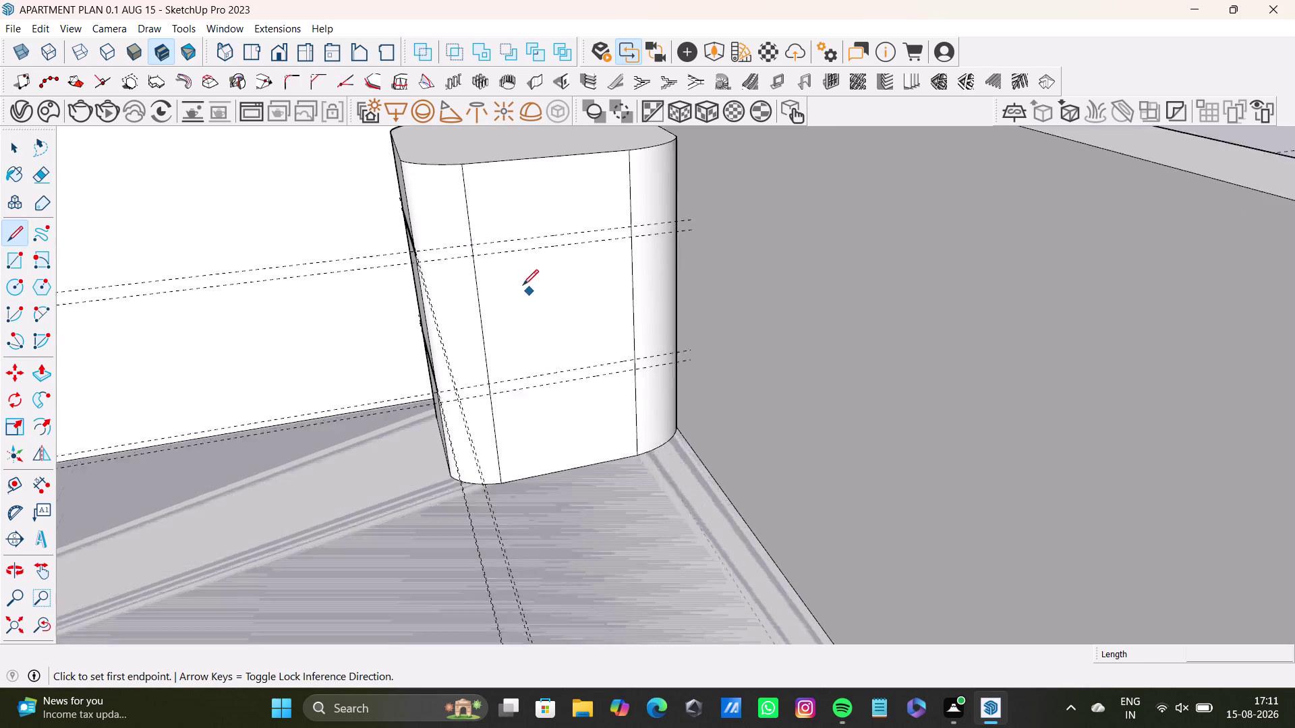
click(466, 239)
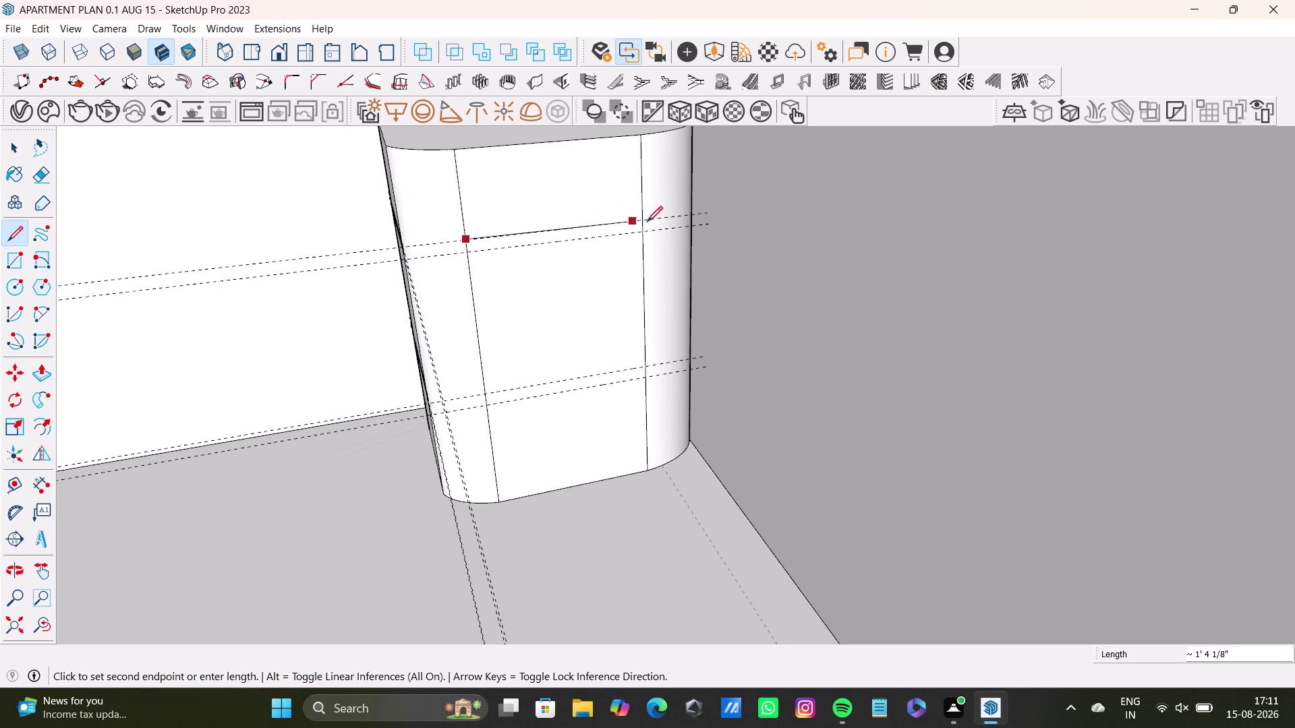
click(648, 221)
key(space)
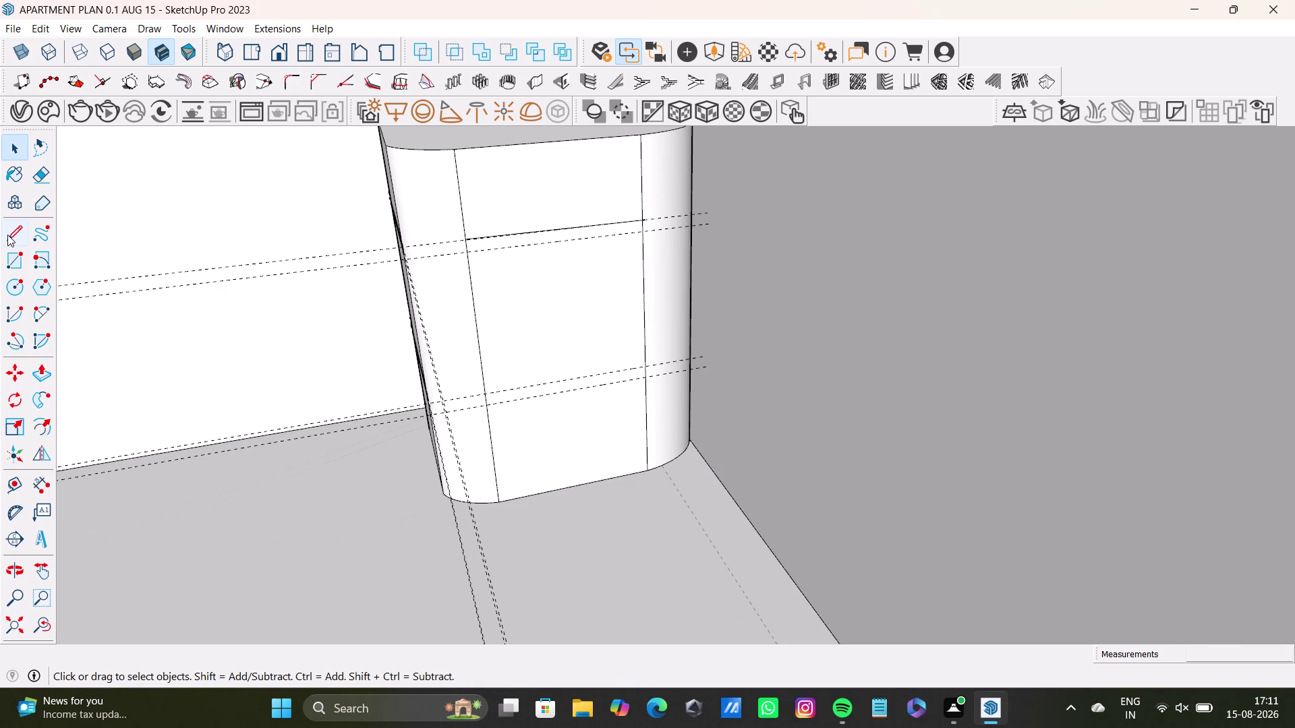
key(ctrl+z)
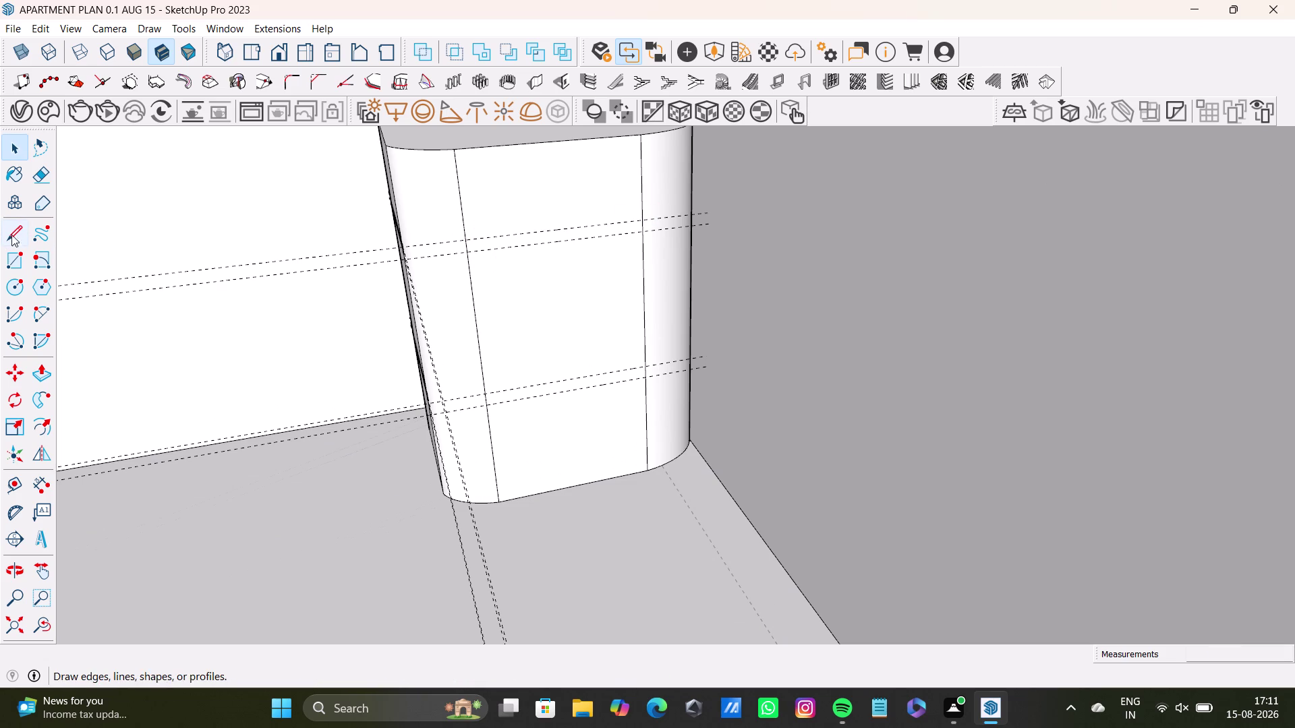
click(14, 226)
scroll(up, 3)
click(472, 233)
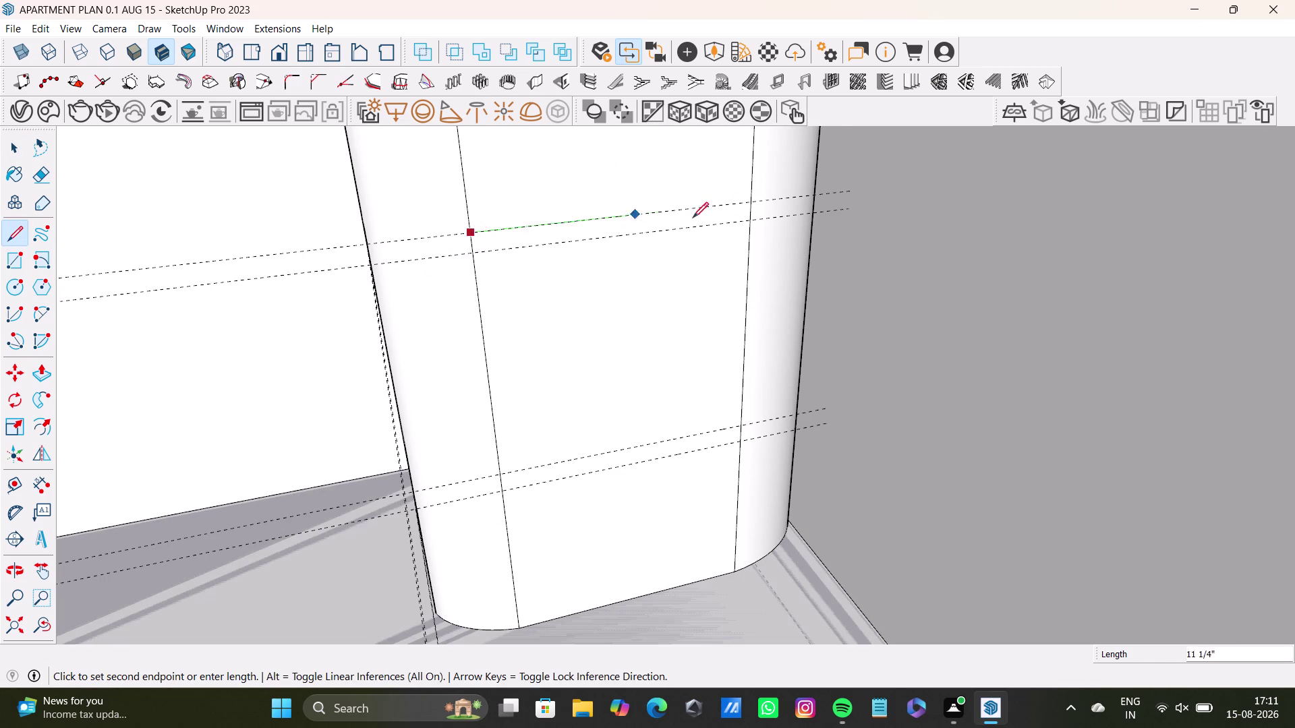
click(752, 204)
key(space)
Trace an edge along the second guide line between the vertical edges, redoing it once.
click(18, 232)
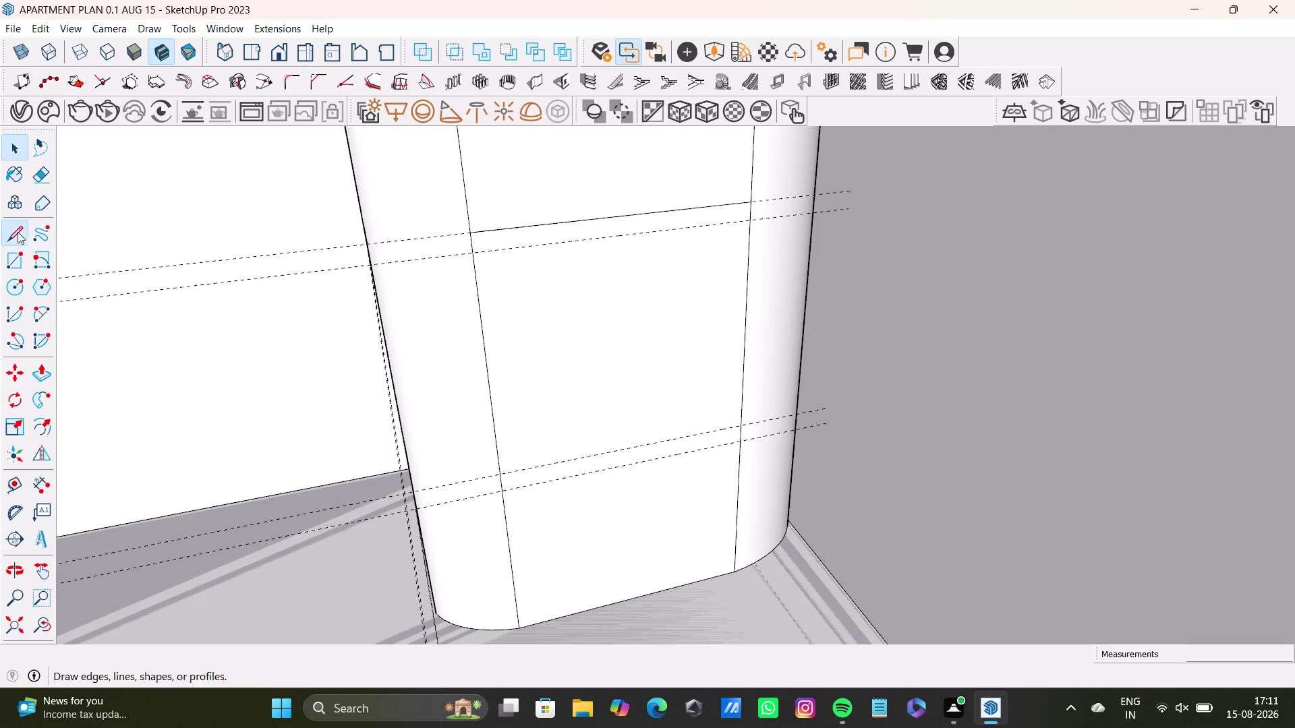
scroll(up, 3)
click(446, 242)
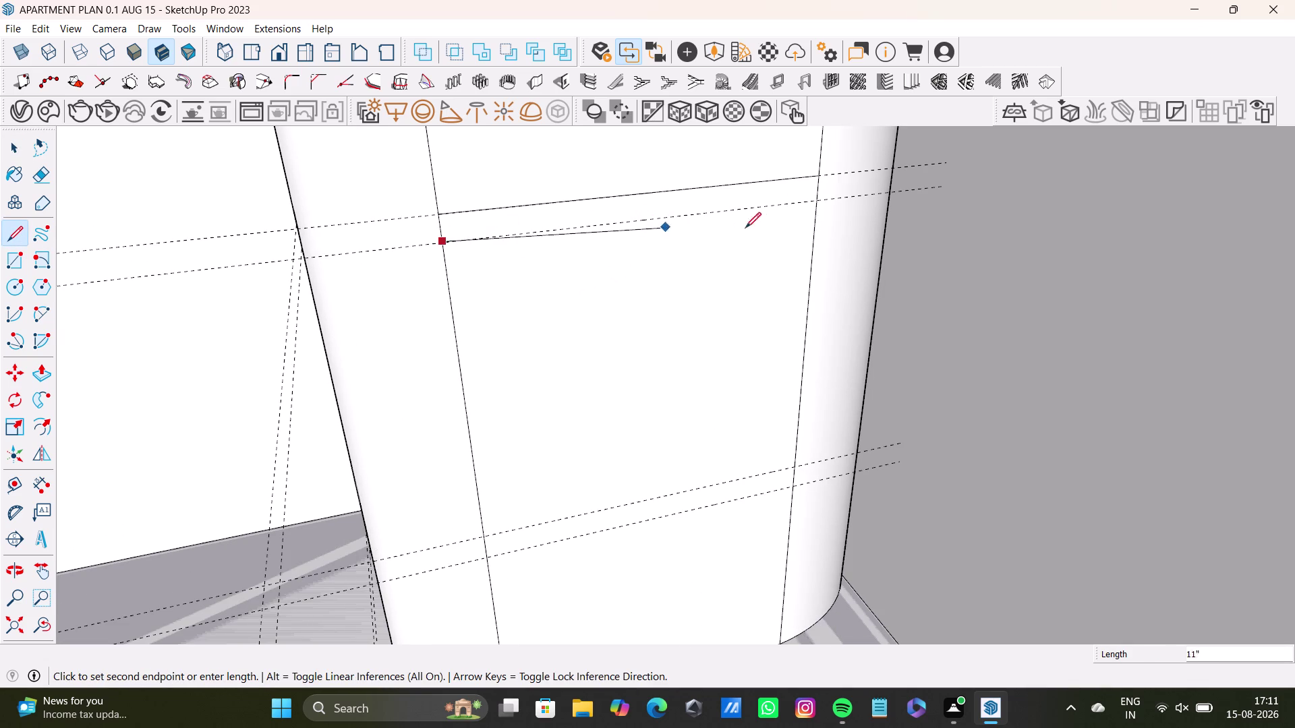
click(814, 206)
key(space)
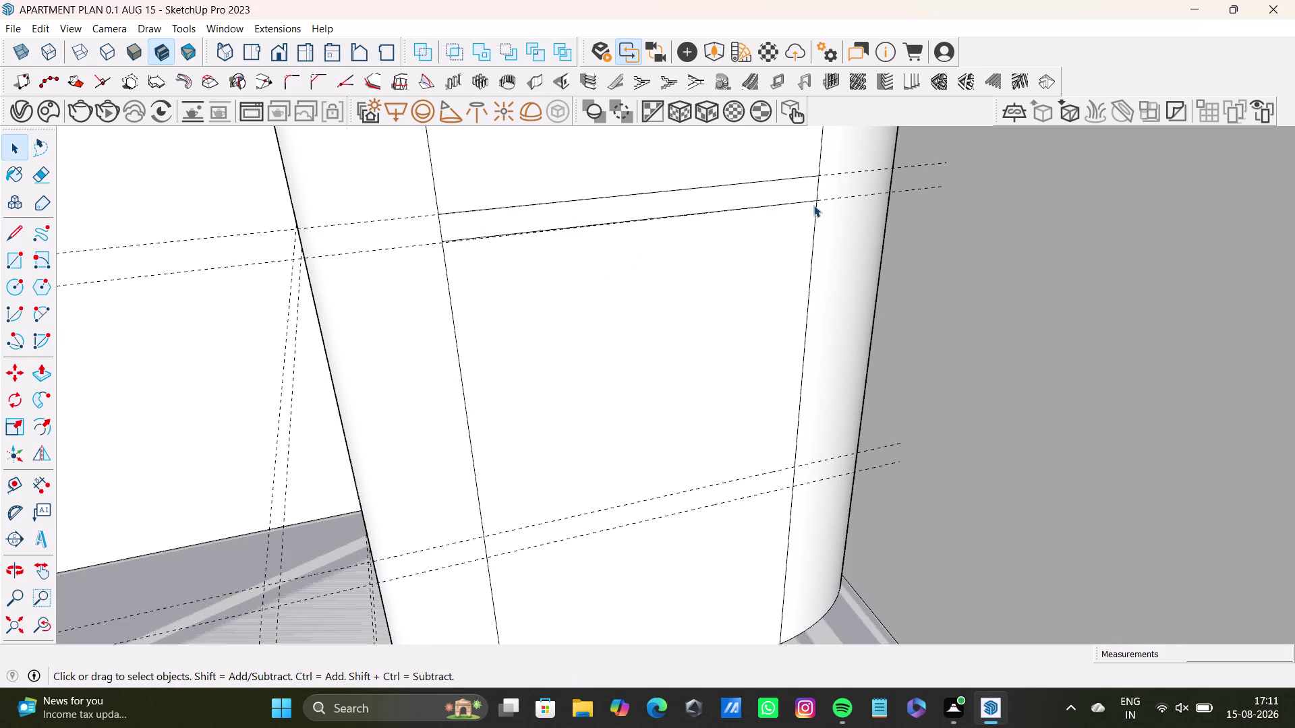
key(ctrl+z)
click(7, 235)
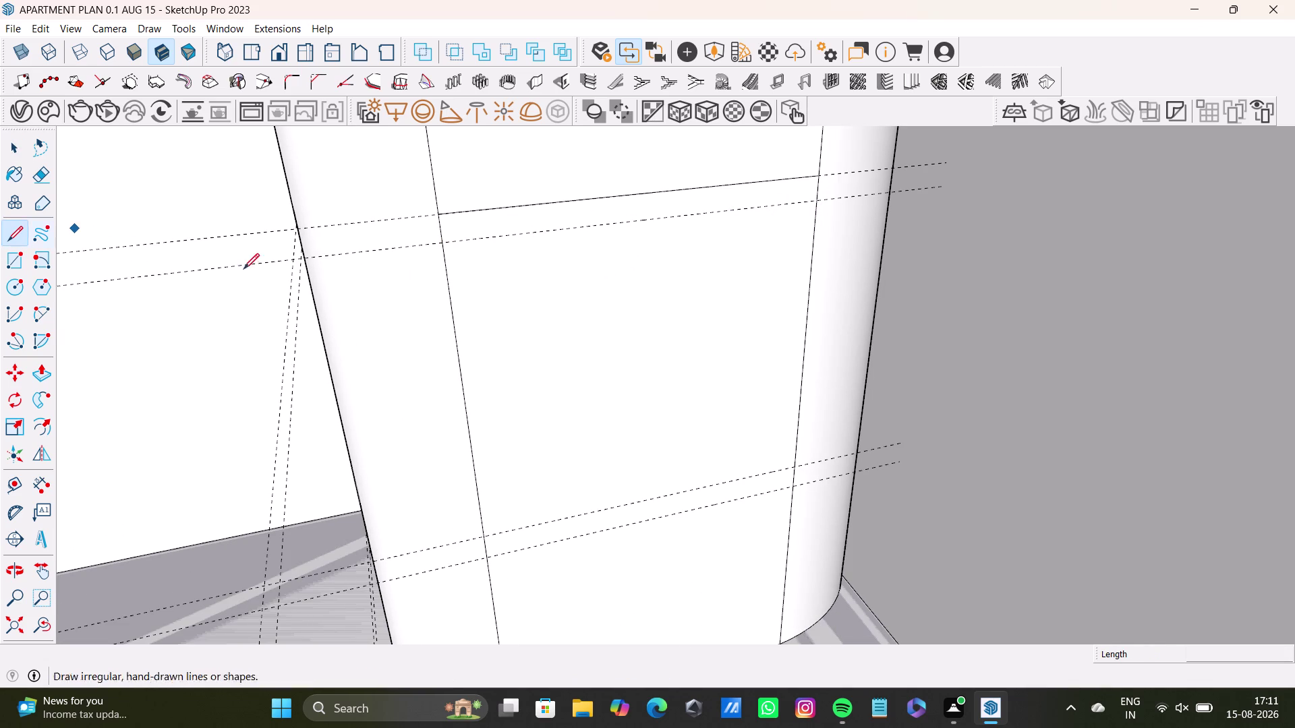
click(443, 244)
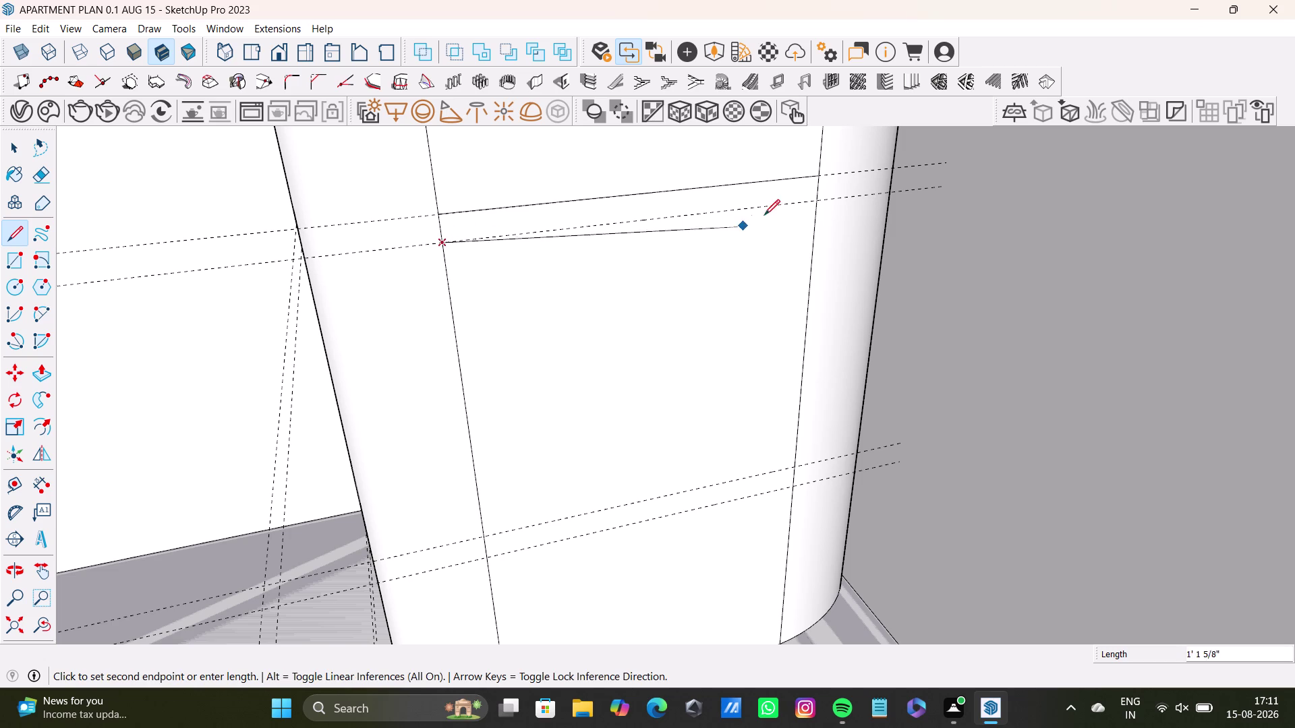
click(814, 203)
key(space)
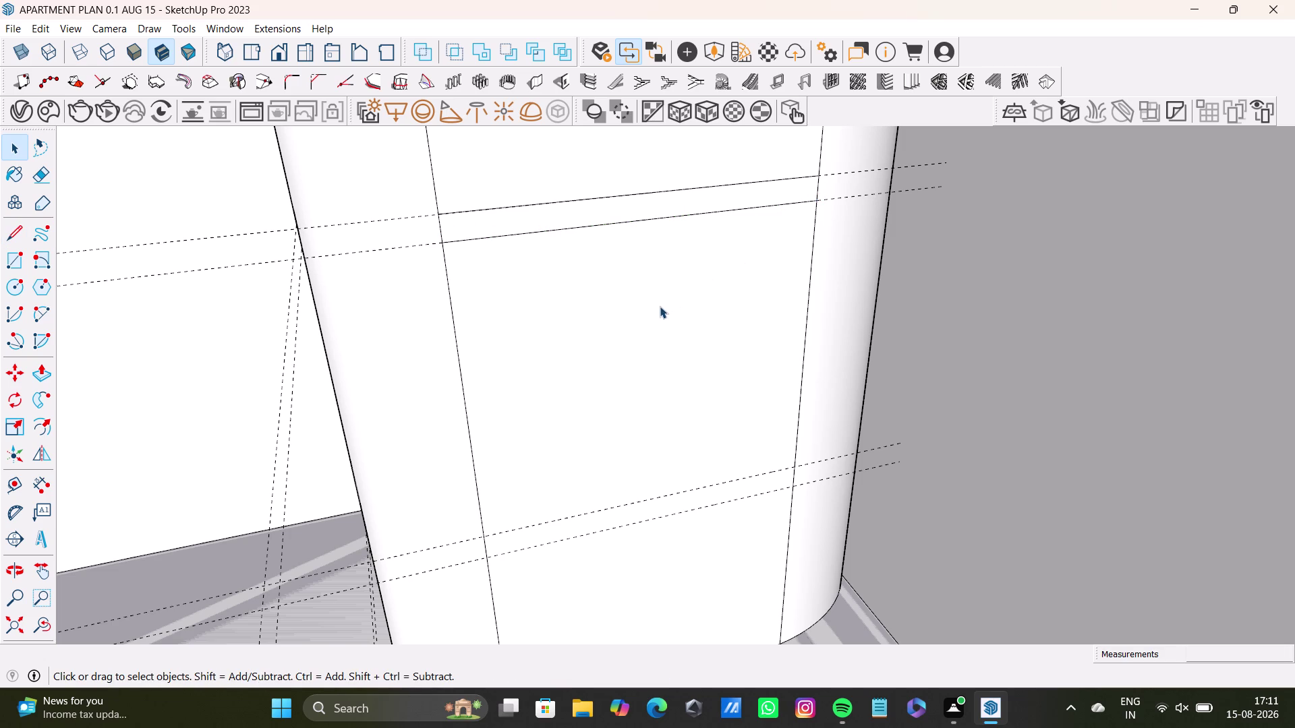
Draw an edge along the lower guide line to the right vertical edge, then undo it.
scroll(down, 3)
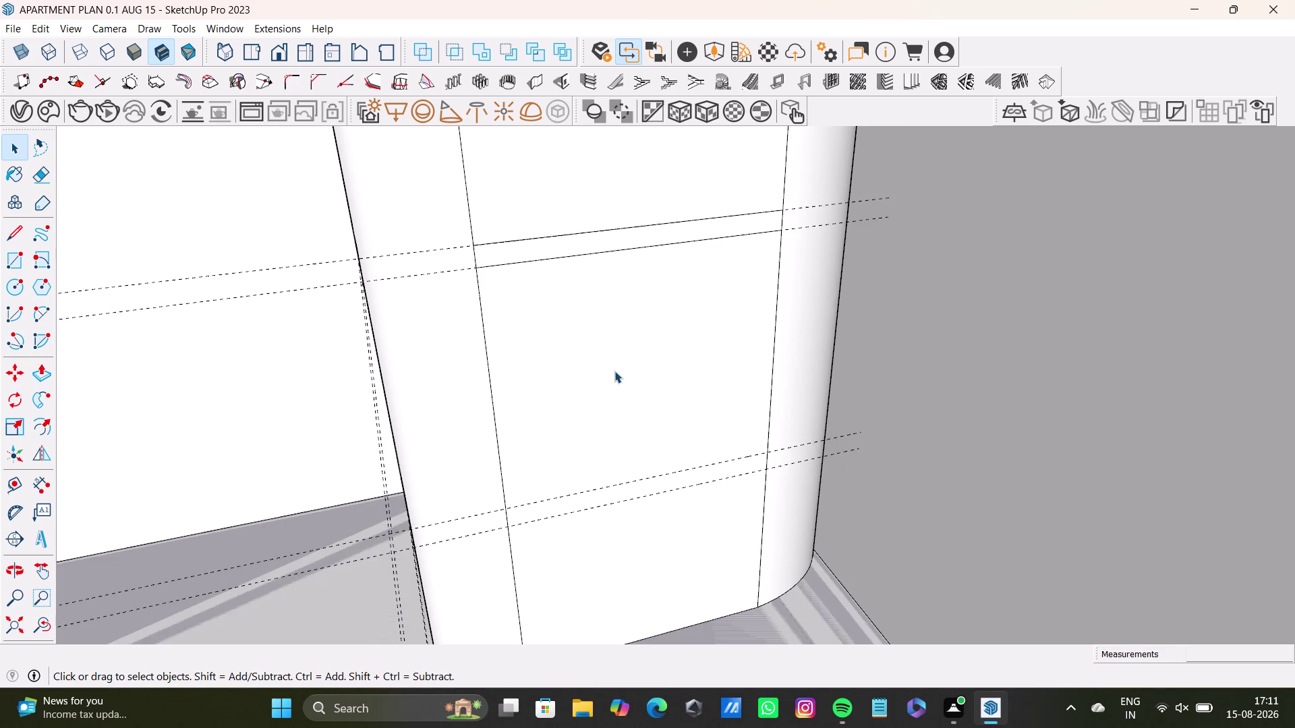
middle_drag(616, 380, 591, 293)
click(15, 236)
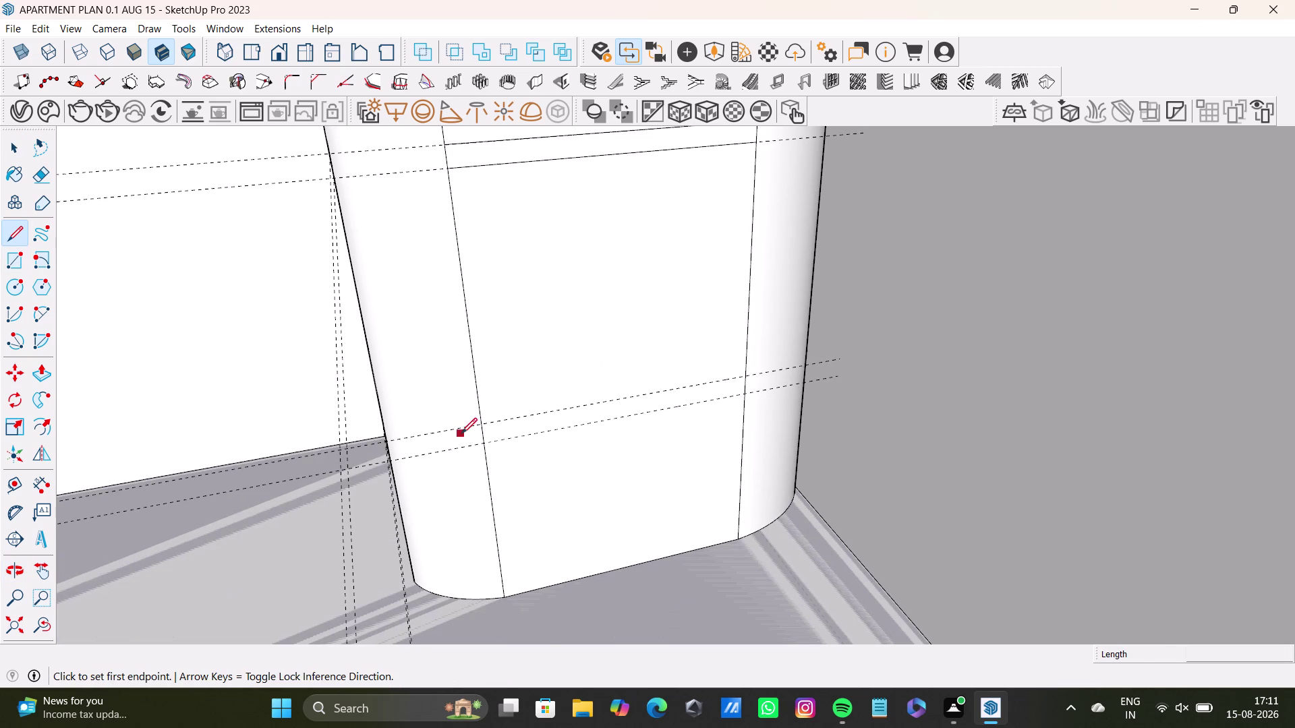
scroll(up, 3)
scroll(up, 3)
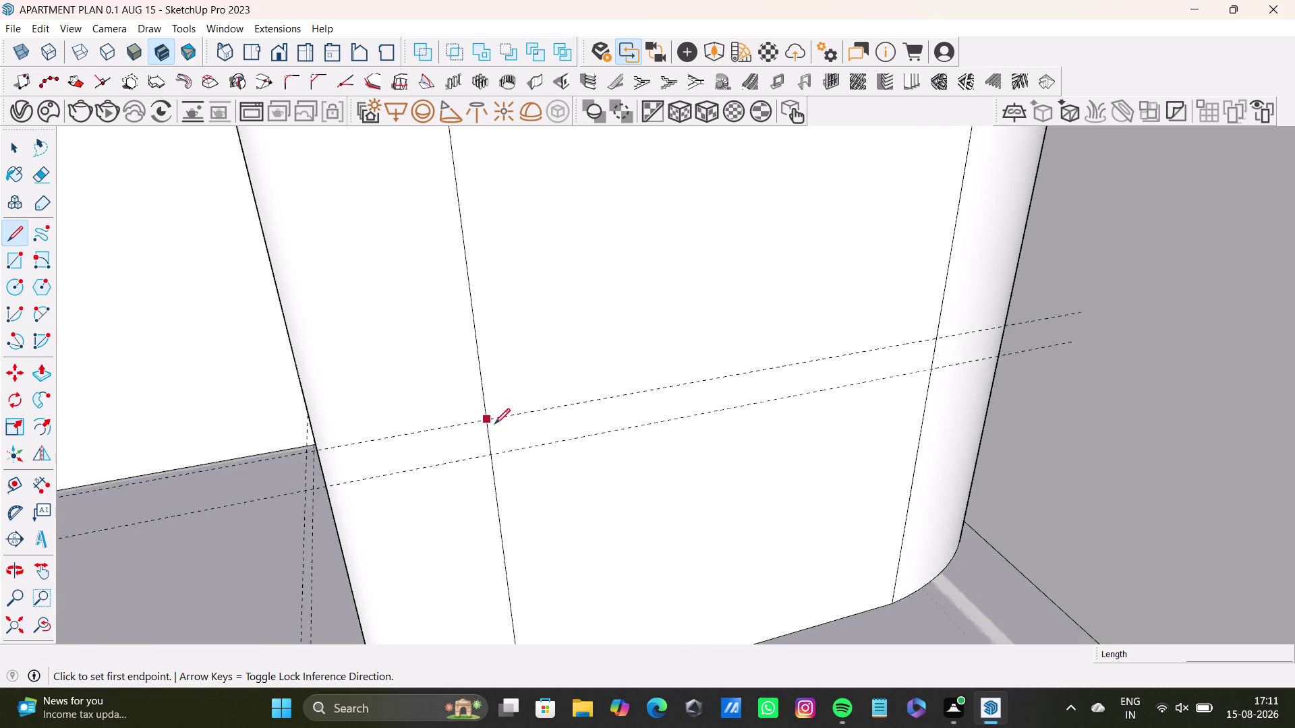
scroll(up, 3)
click(488, 418)
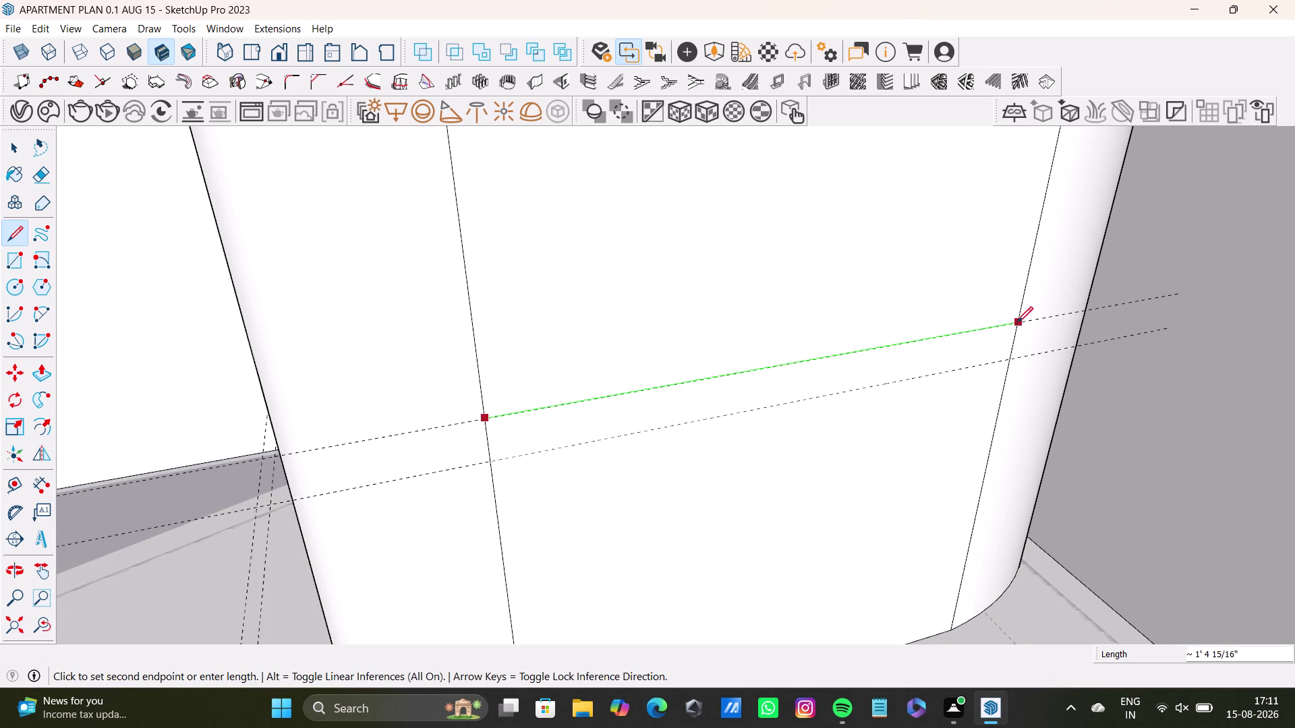
click(1017, 323)
key(space)
key(ctrl+z)
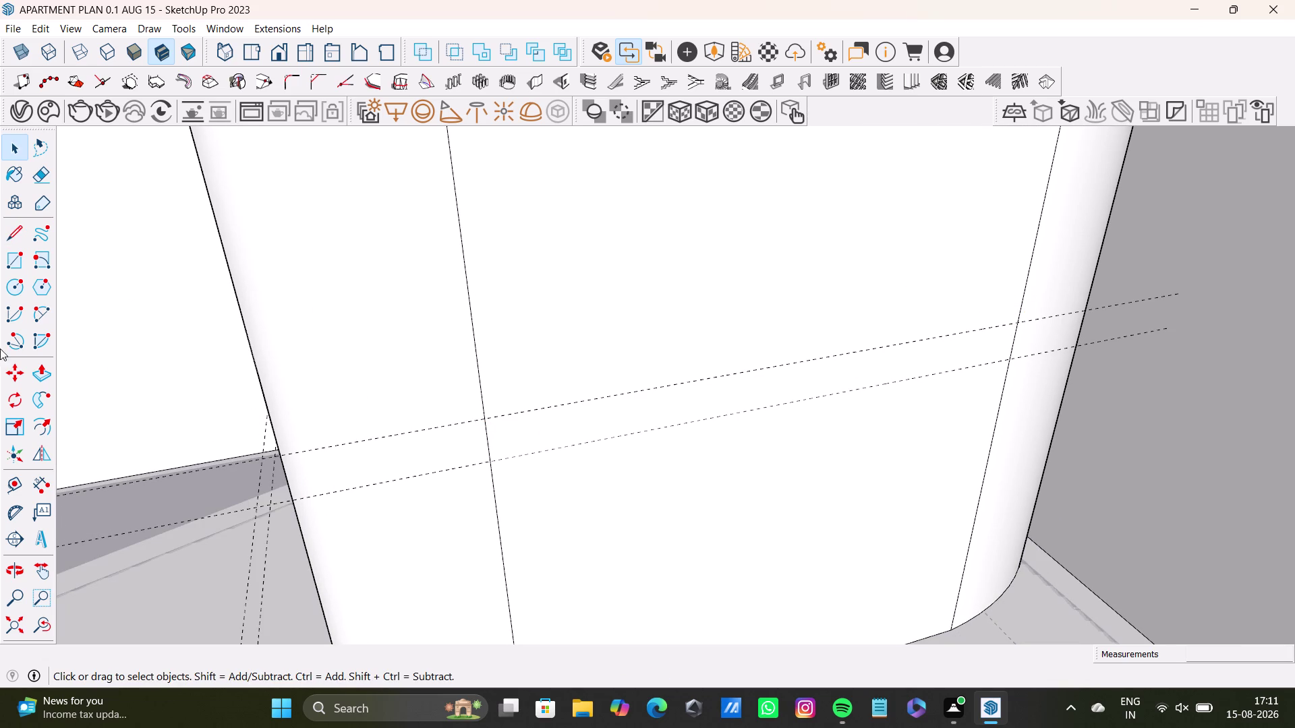
Redraw the lower guide edge to the far vertical edge, then cancel a further edge.
click(8, 233)
scroll(up, 3)
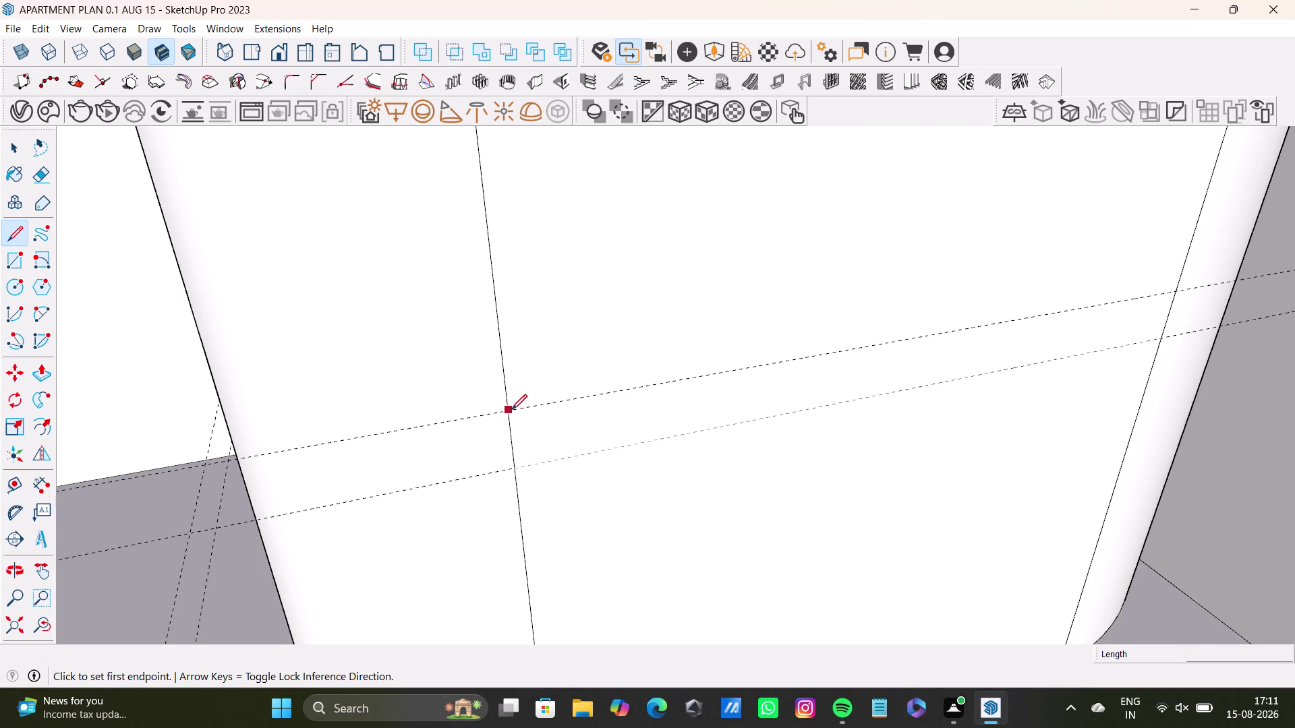
click(512, 410)
click(1175, 296)
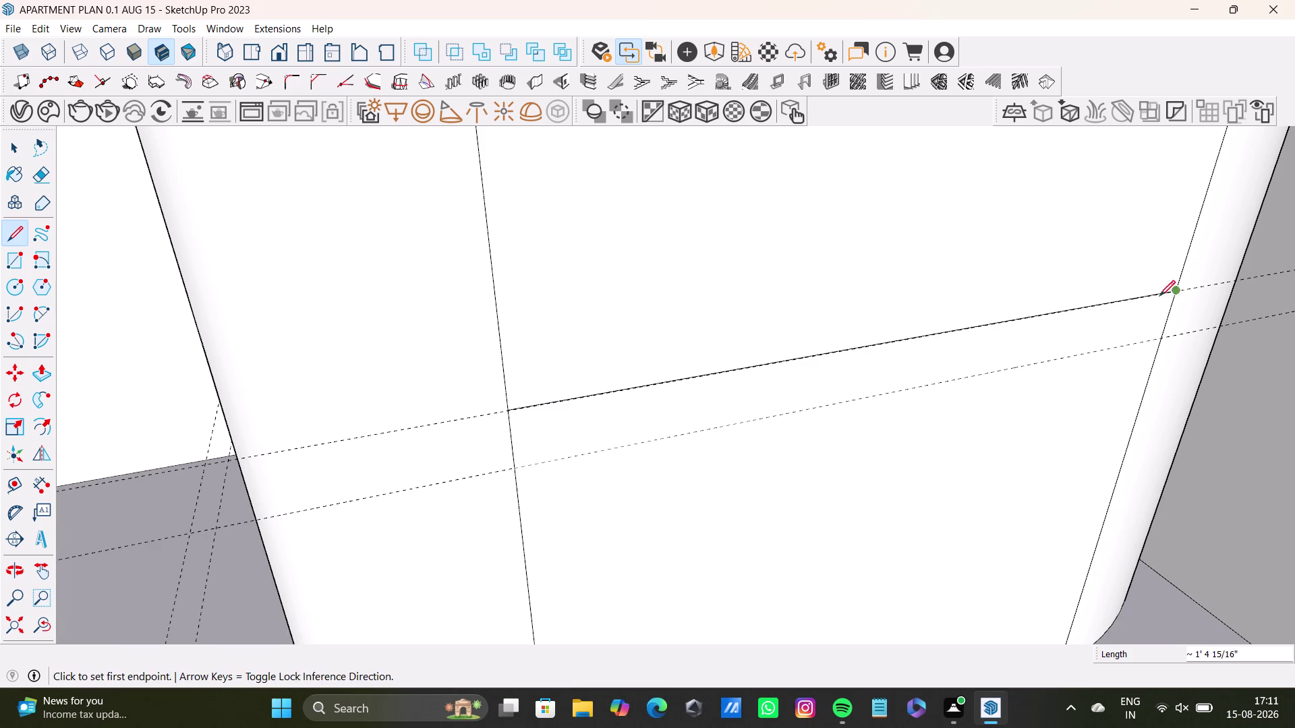
key(space)
click(10, 237)
scroll(down, 3)
middle_drag(375, 423, 313, 323)
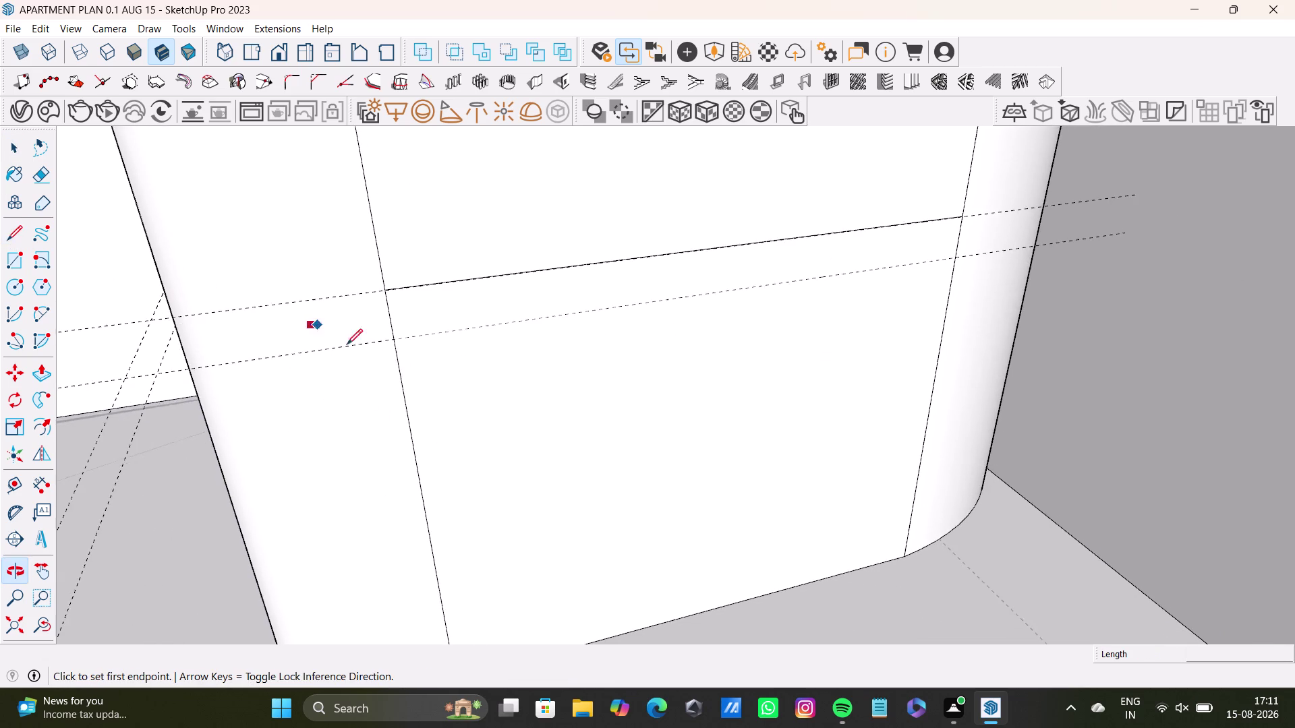
scroll(up, 3)
click(395, 338)
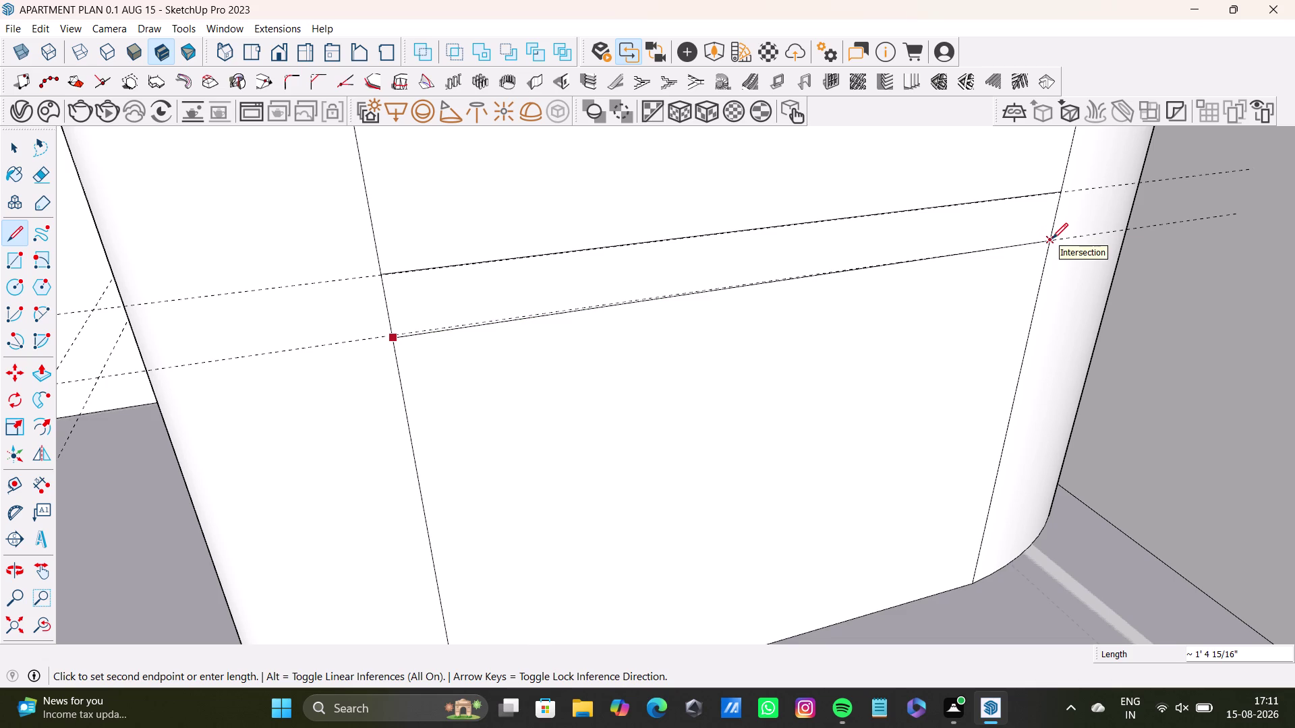
key(space)
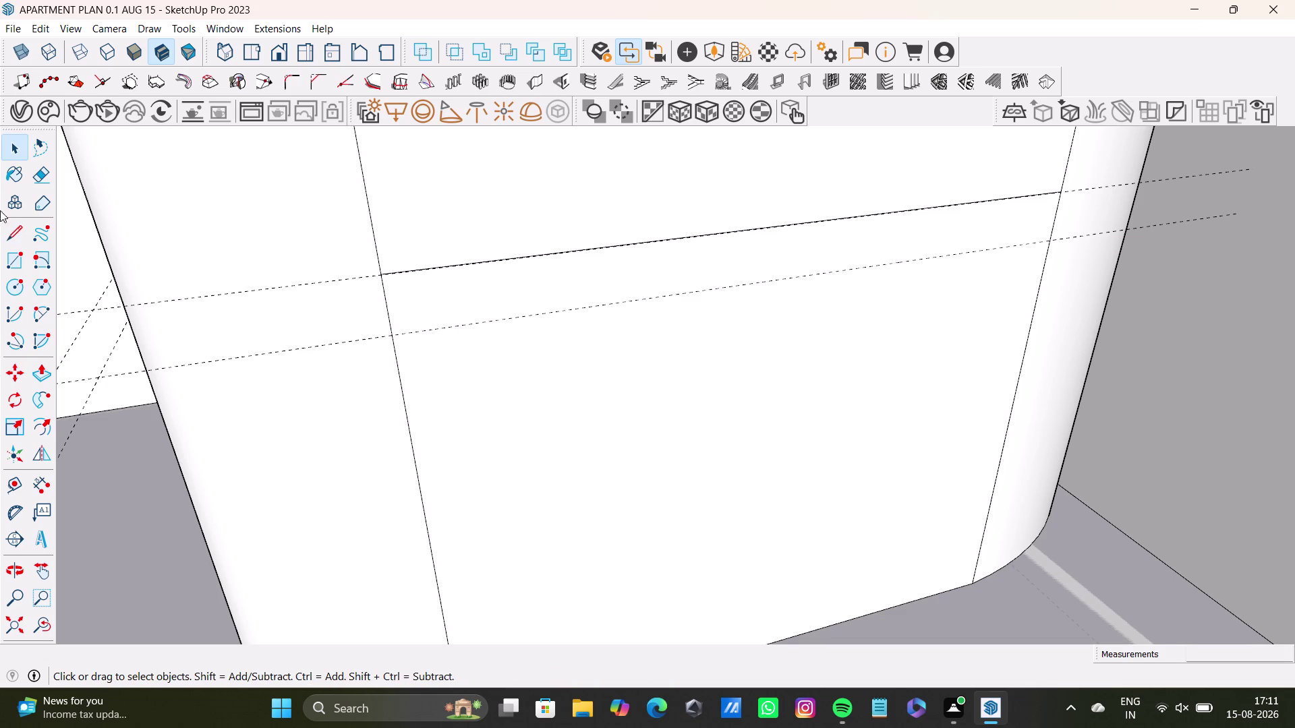
click(16, 248)
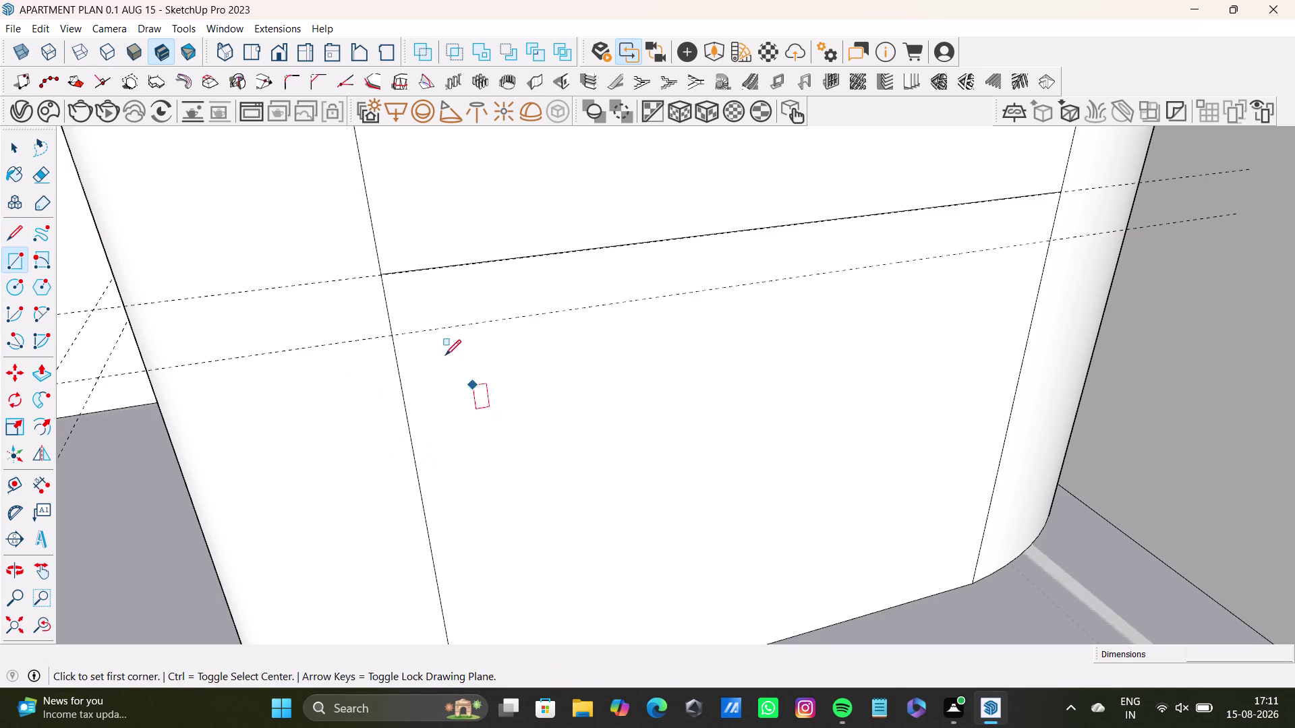
Start a rectangle, then an edge, at the lower guide intersection, cancelling both.
scroll(up, 3)
click(389, 335)
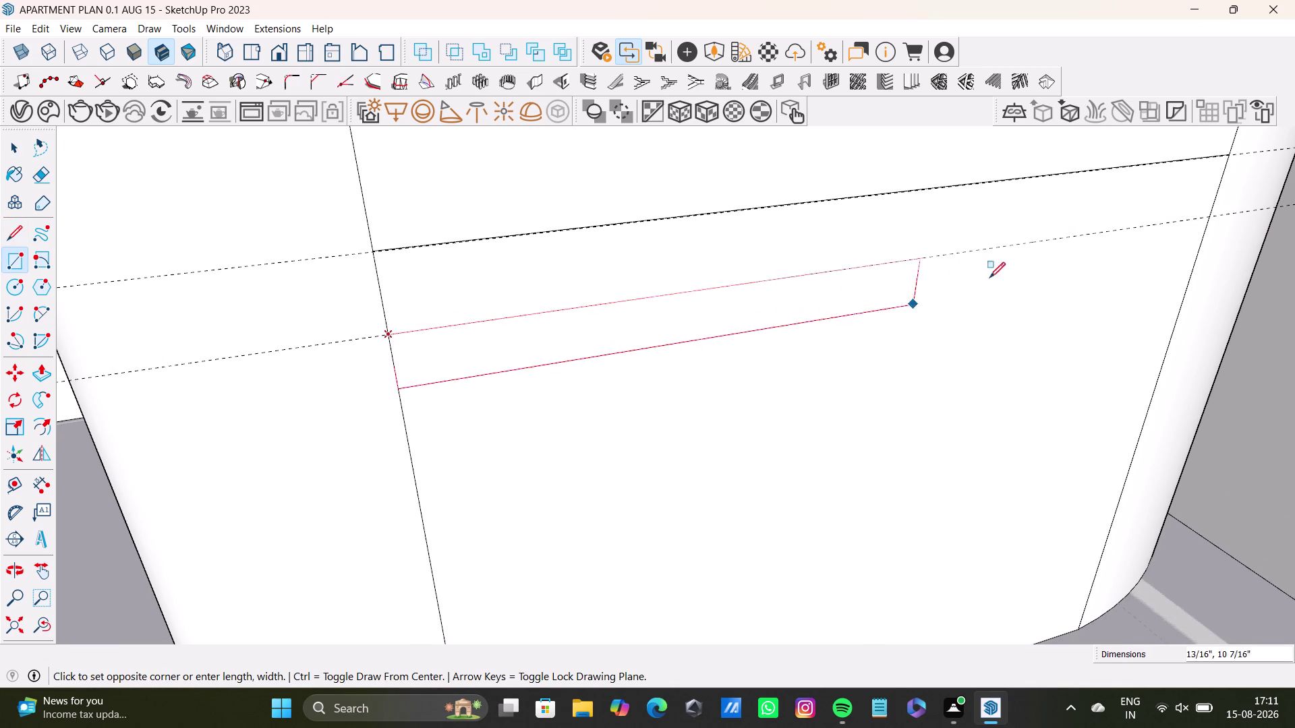
key(space)
click(11, 234)
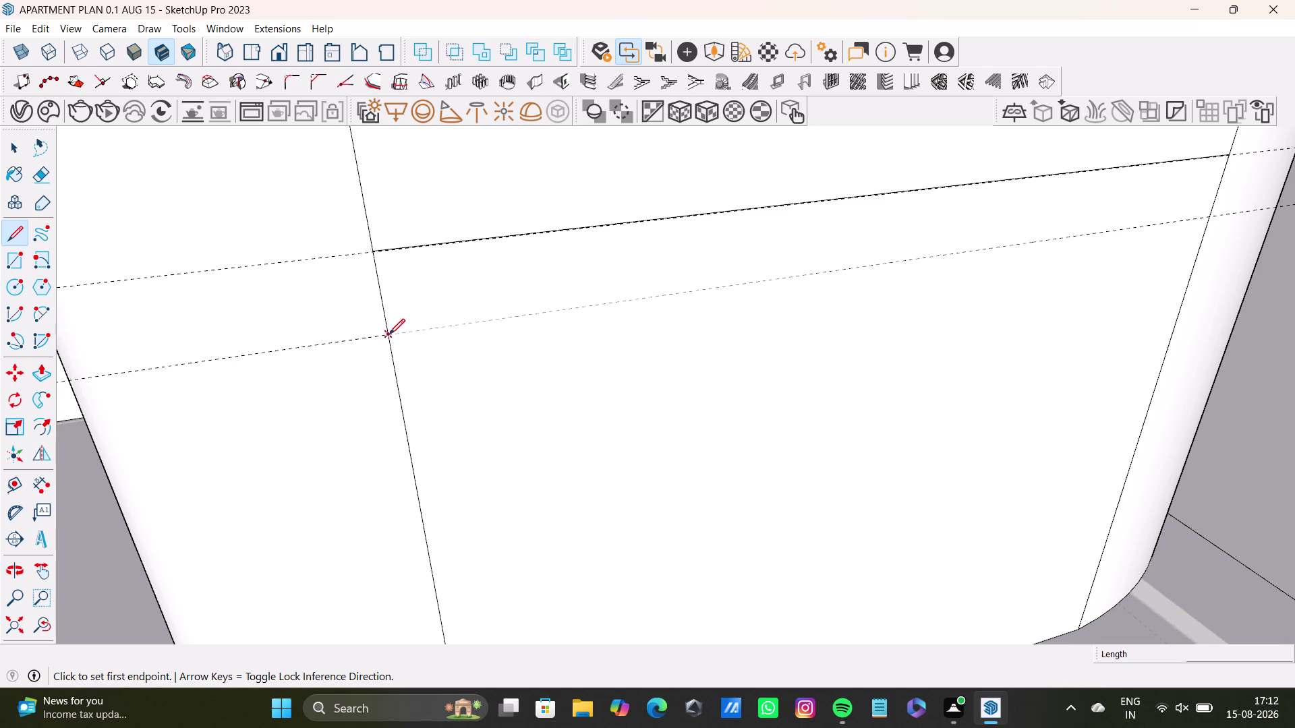
click(389, 333)
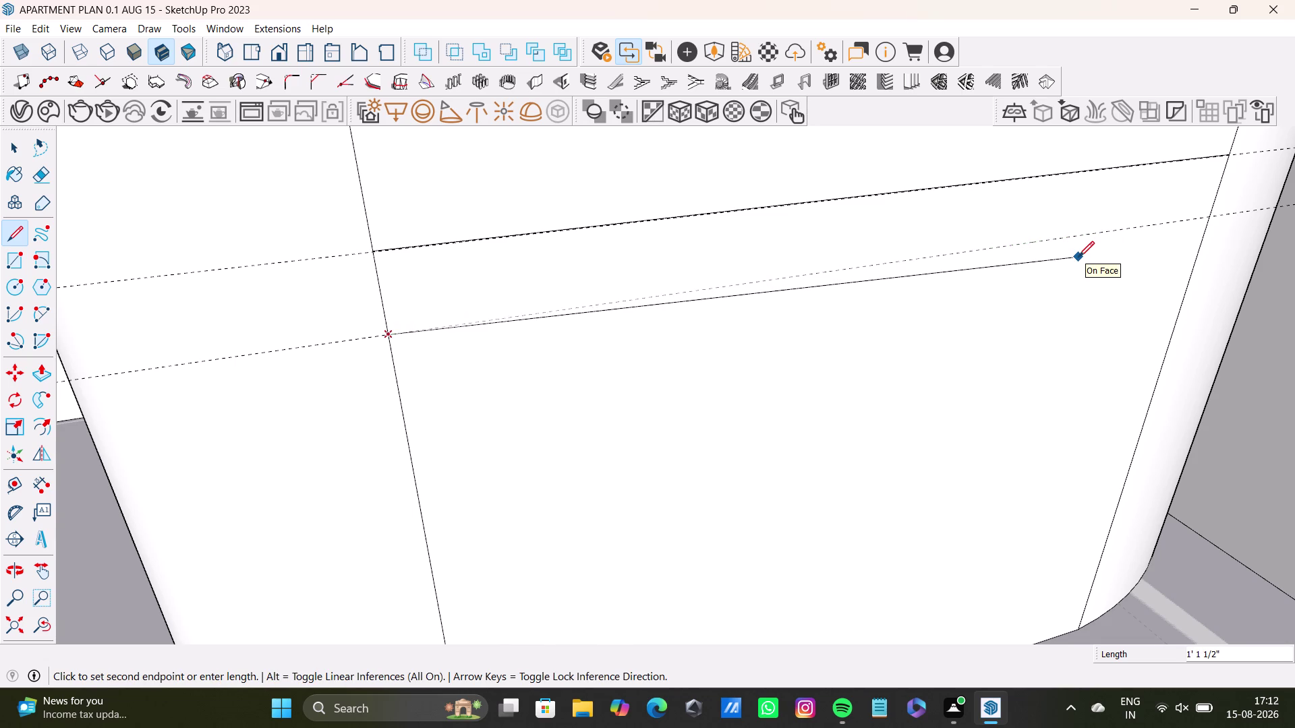
key(space)
Orbit the view around to the cabinet's front face.
scroll(down, 3)
middle_drag(834, 308, 703, 318)
middle_drag(742, 325, 667, 316)
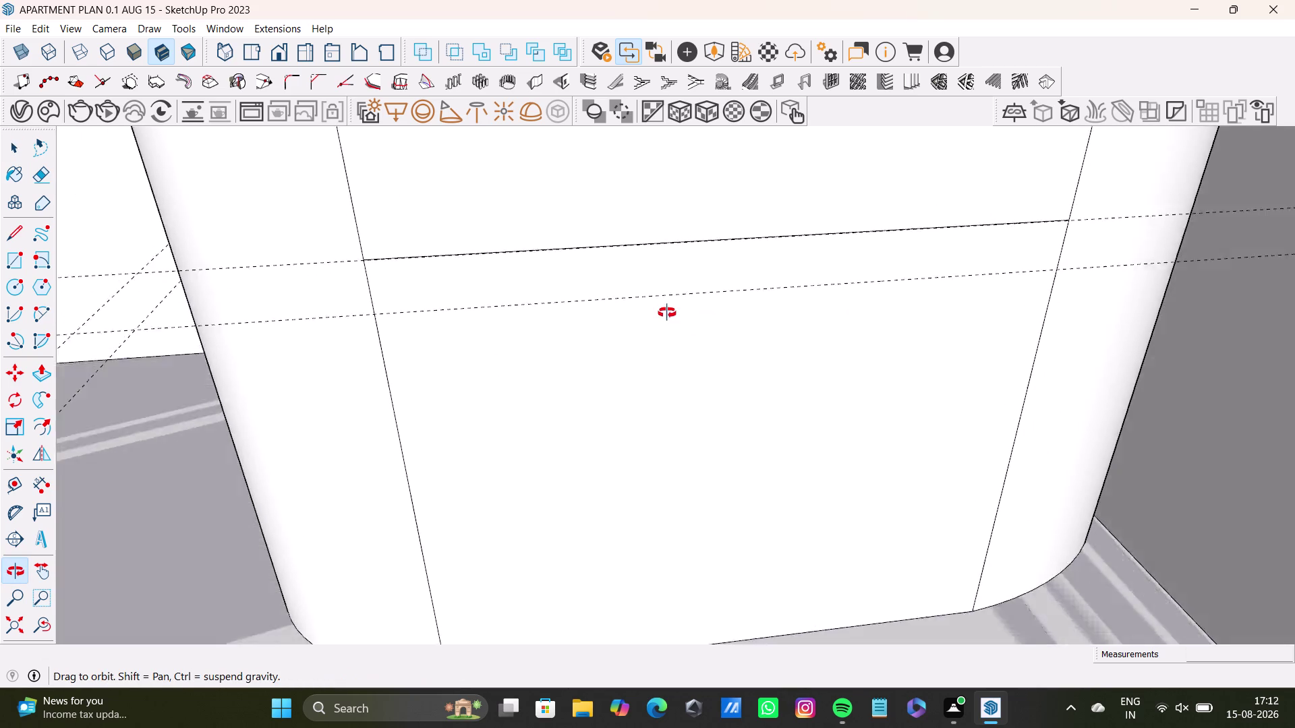
middle_drag(668, 315, 695, 295)
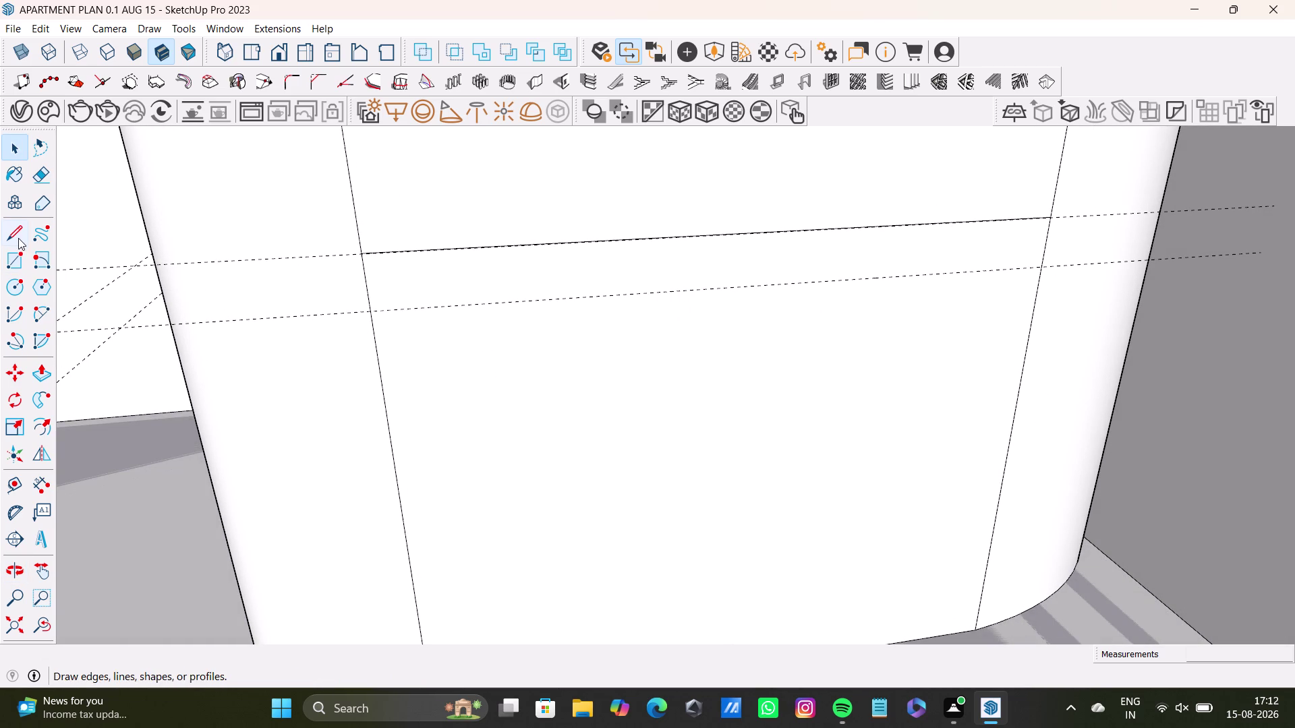
Draw an edge along the lower guide across the front and delete the stray upper edge.
click(18, 238)
scroll(up, 3)
click(360, 308)
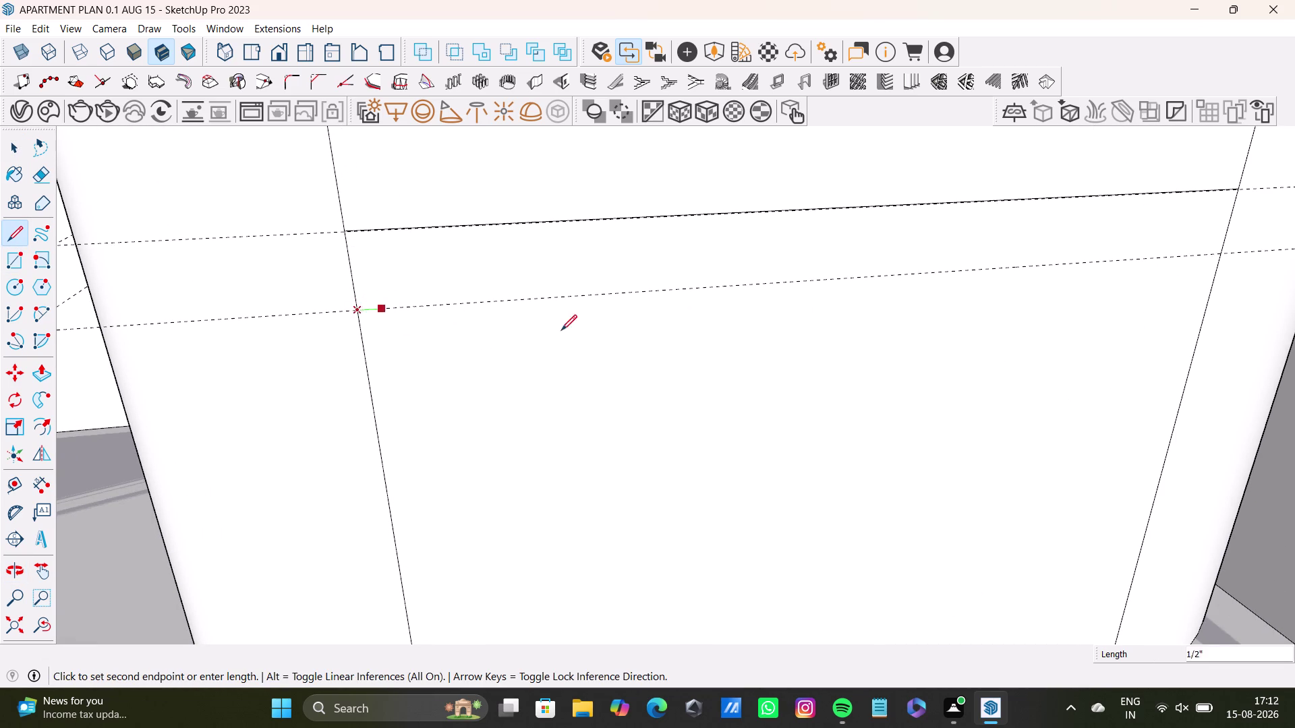
click(1220, 254)
key(space)
scroll(down, 3)
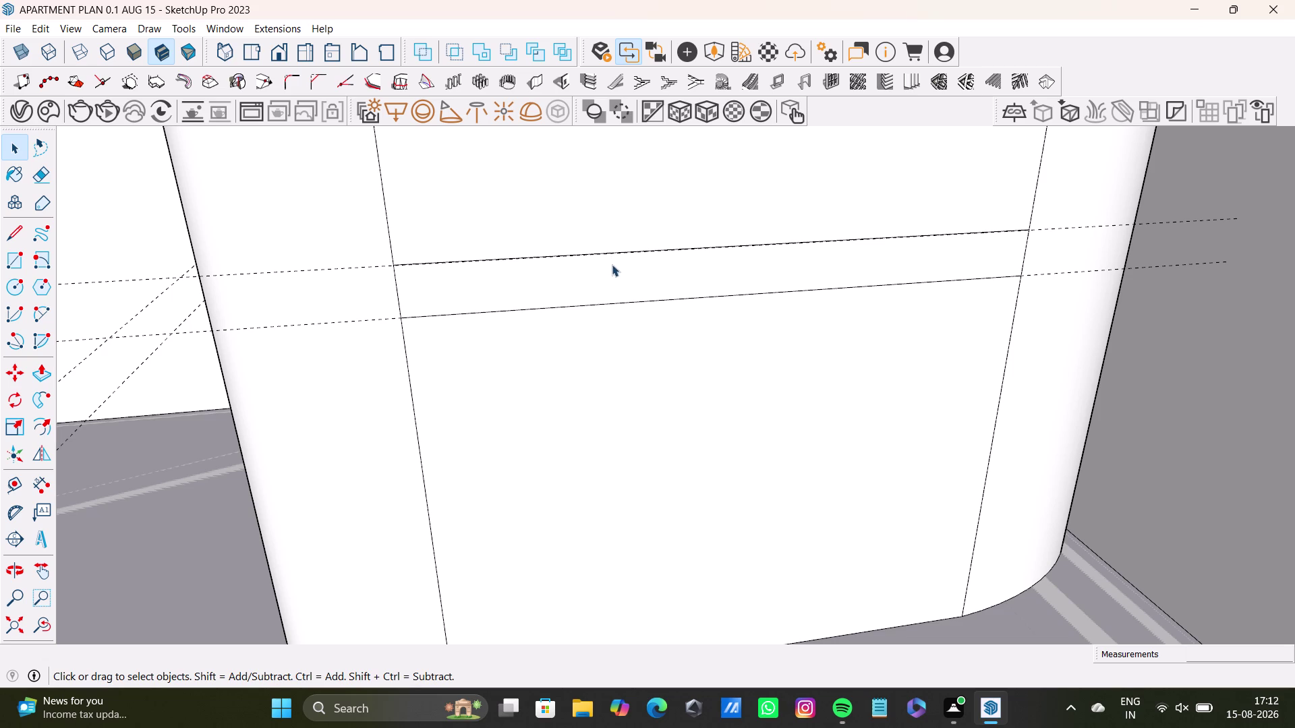
click(644, 249)
key(Delete)
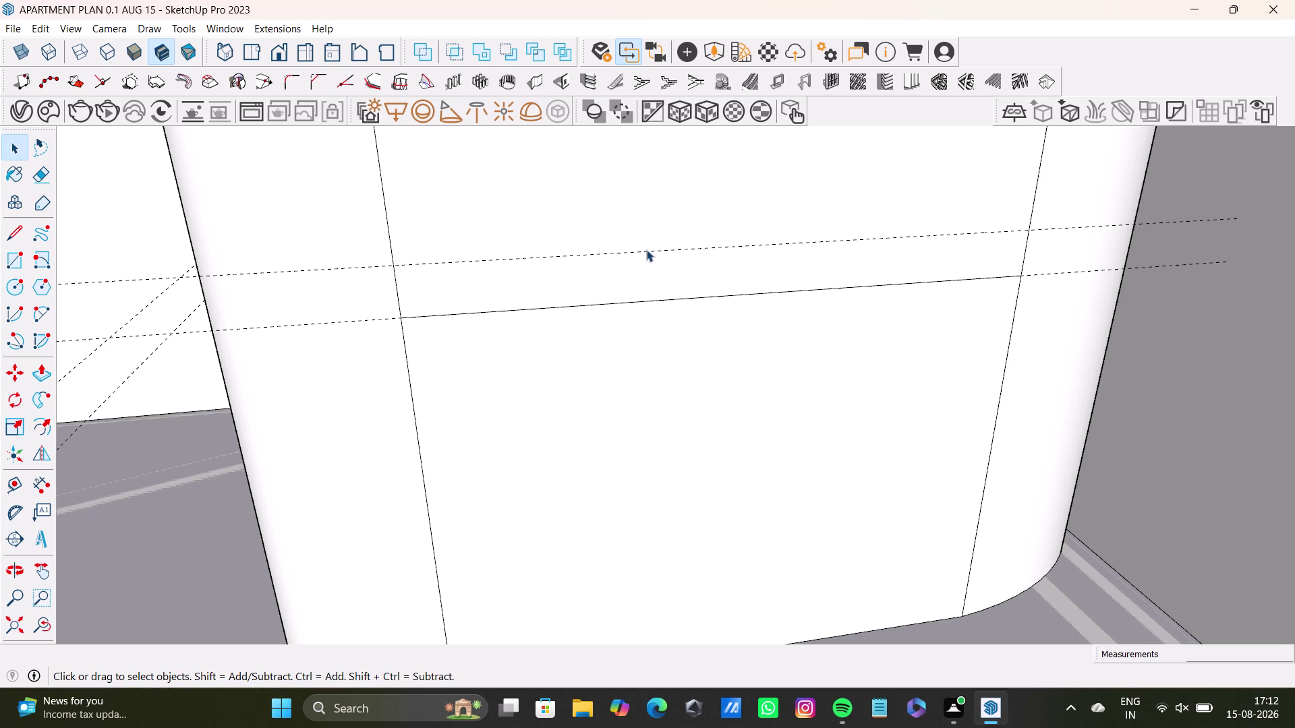
Try drawing an edge along the upper guide line, undoing and cancelling the attempts.
click(17, 233)
scroll(up, 3)
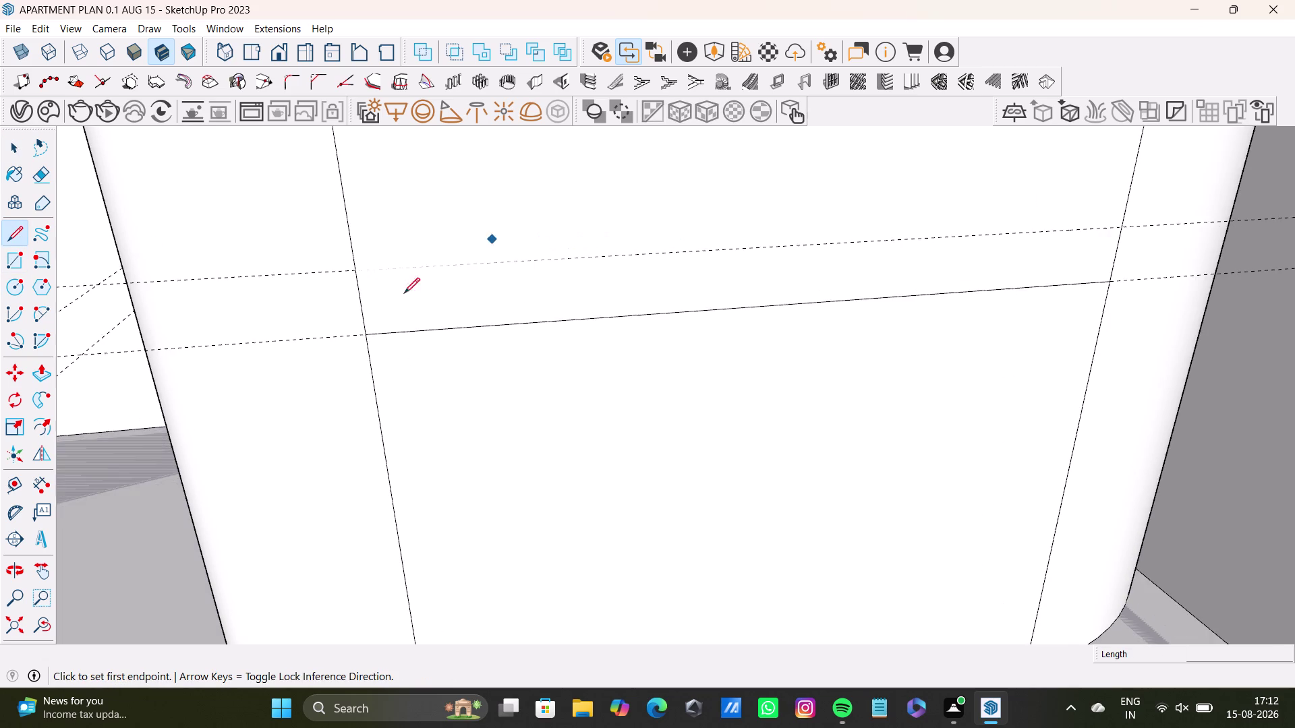
scroll(up, 3)
click(359, 267)
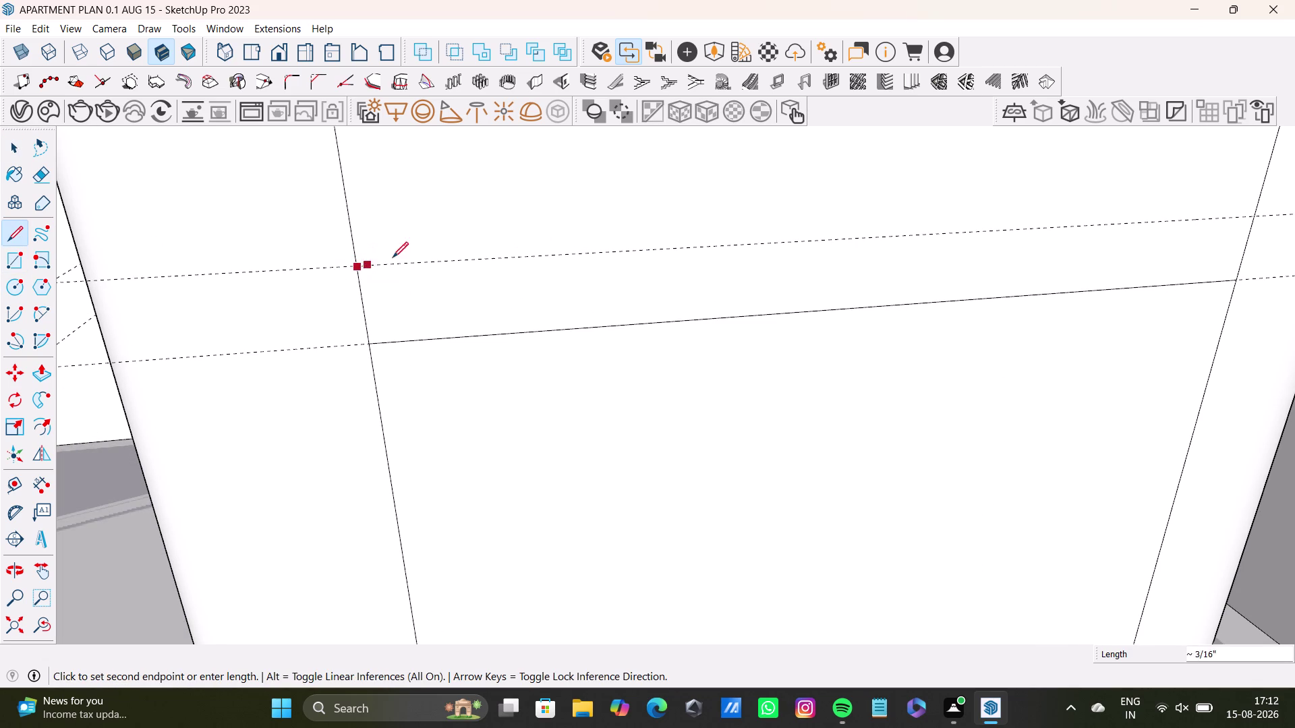
click(1252, 212)
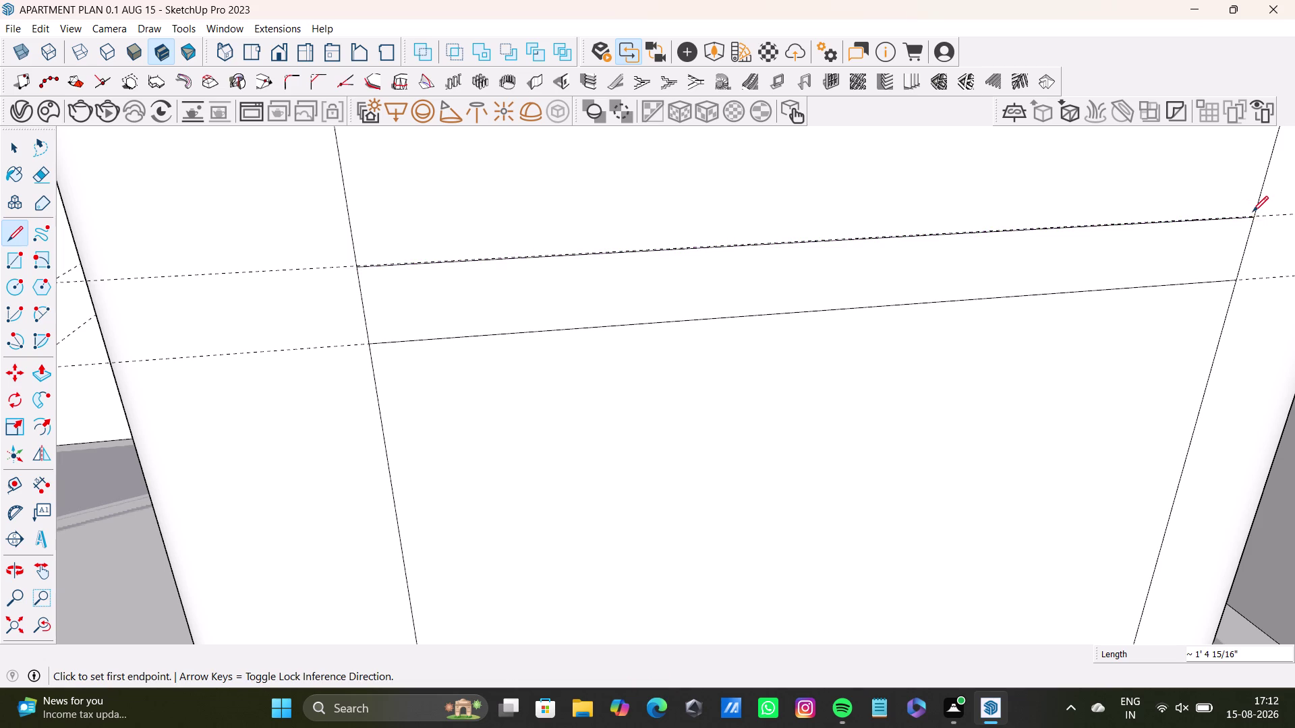
key(ctrl+z)
drag(10, 237, 19, 237)
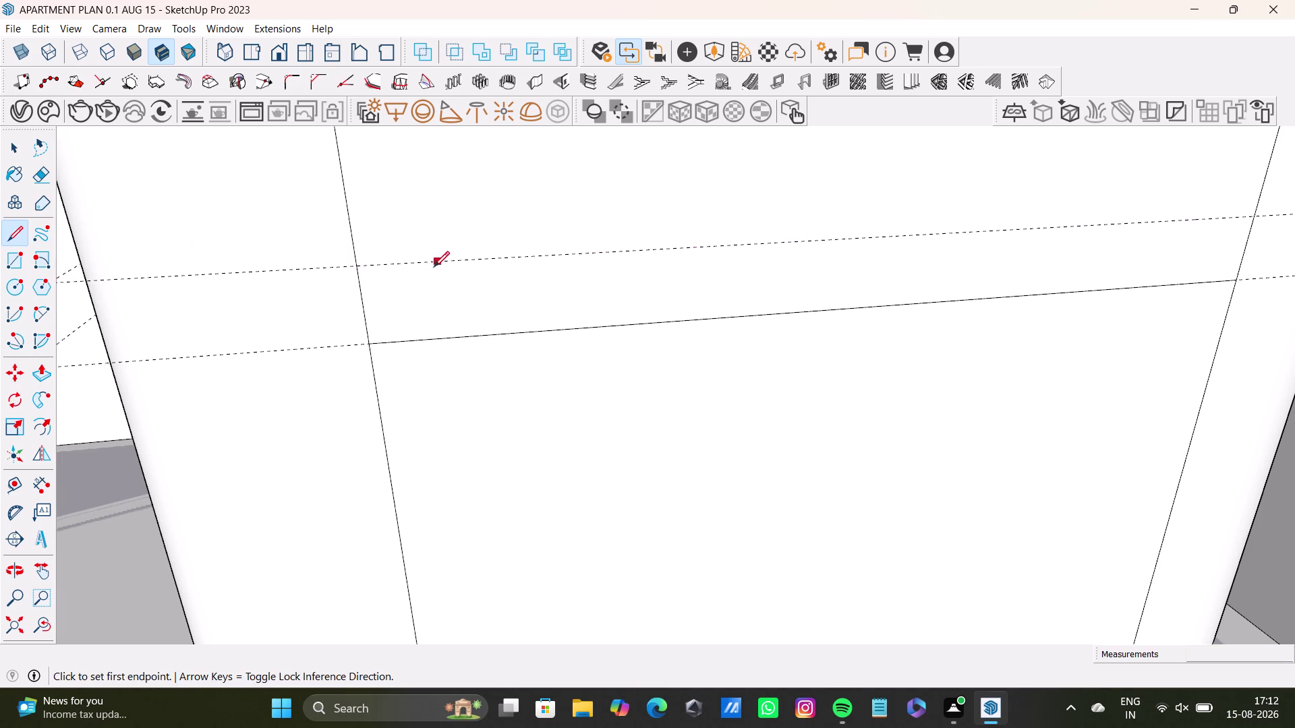
scroll(up, 3)
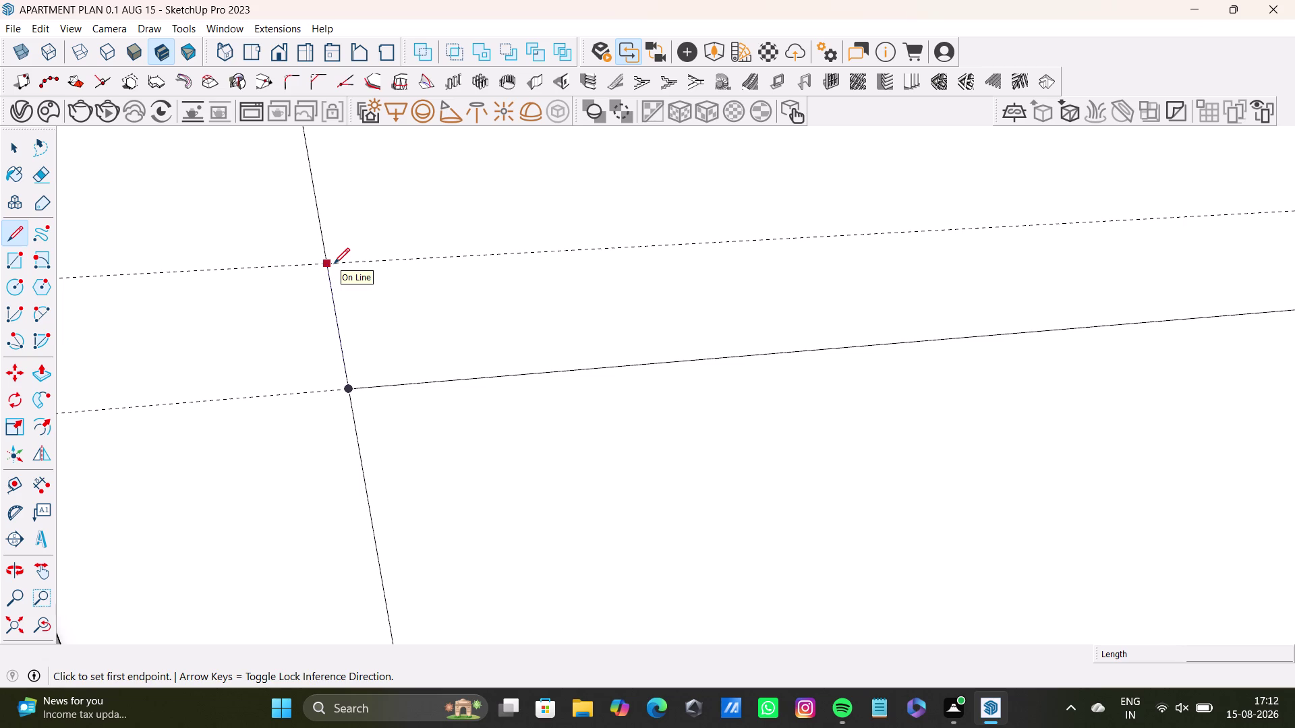
click(329, 265)
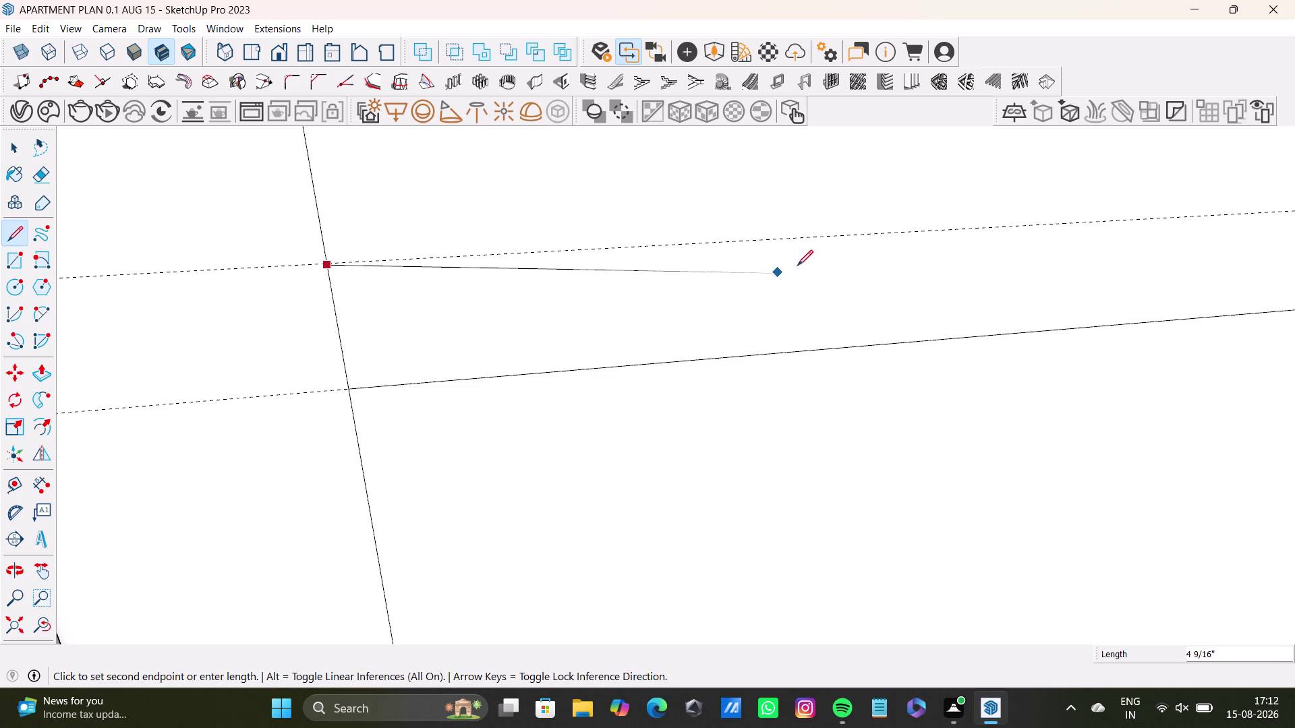
key(space)
middle_drag(794, 277, 638, 336)
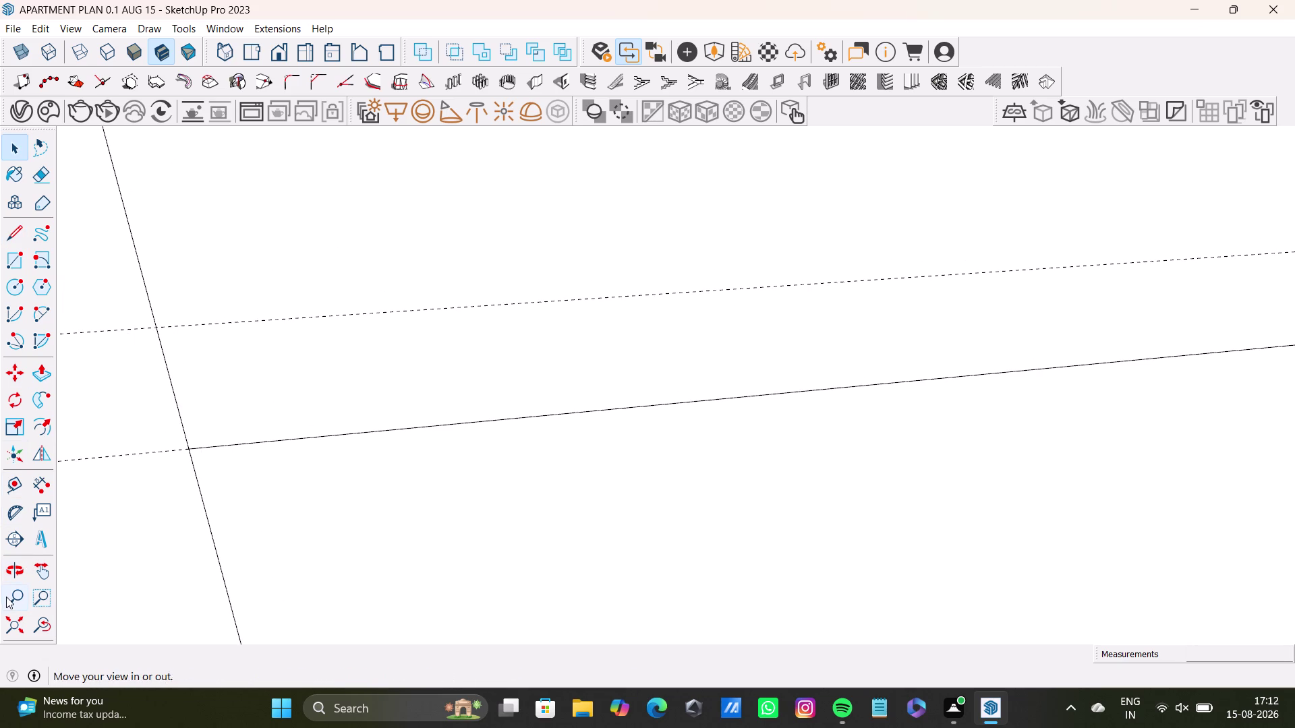
Trace an edge along the upper guide to the right vertical line, closing the upper strip.
click(8, 228)
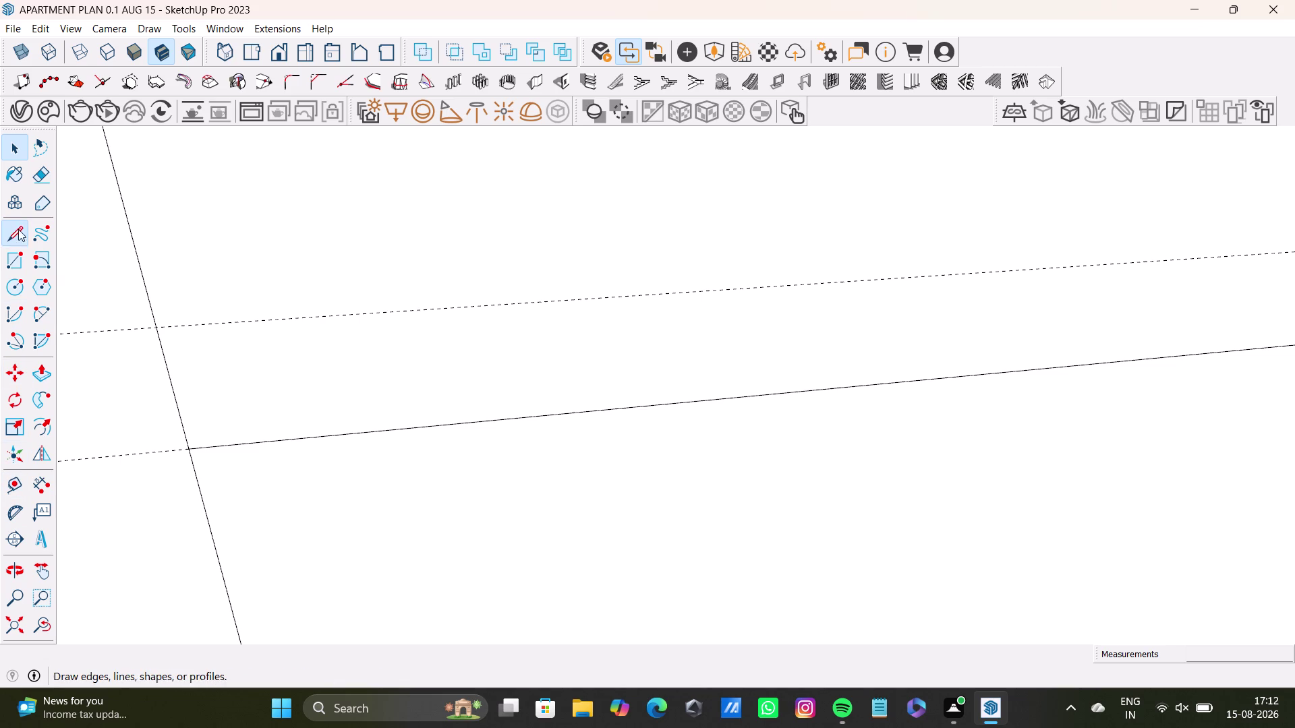
scroll(up, 3)
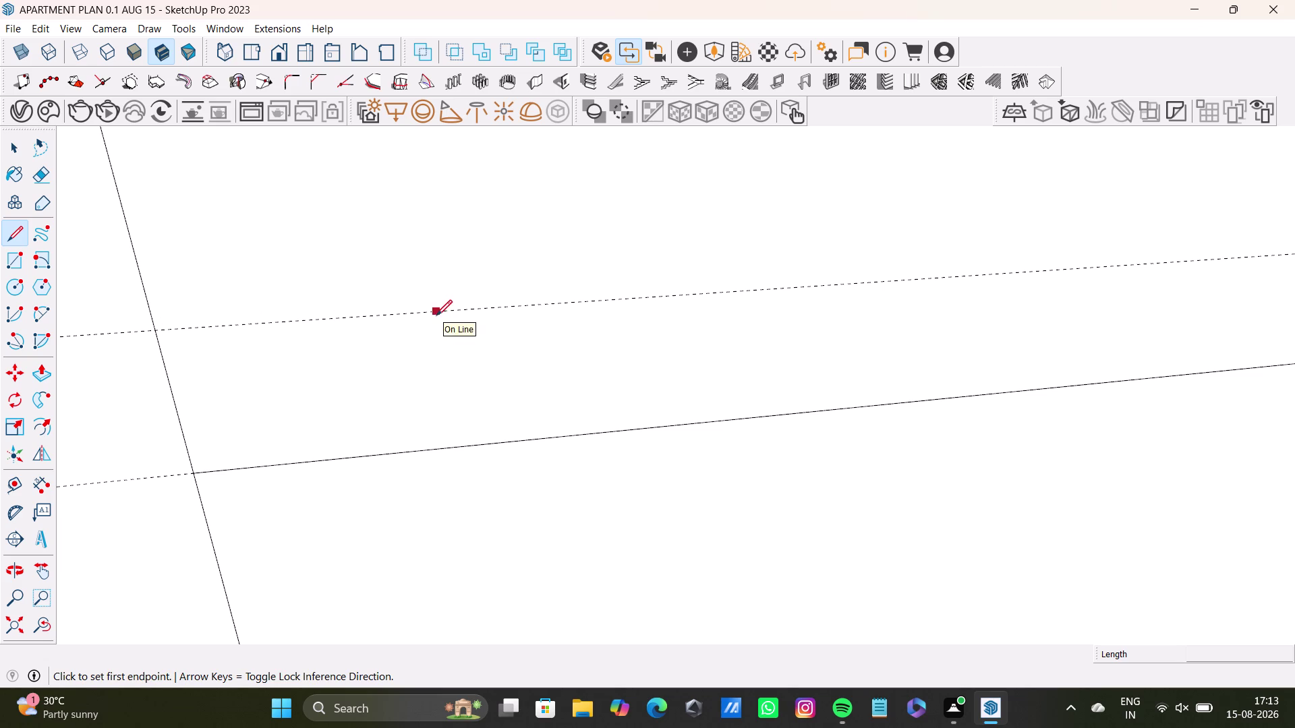
click(152, 332)
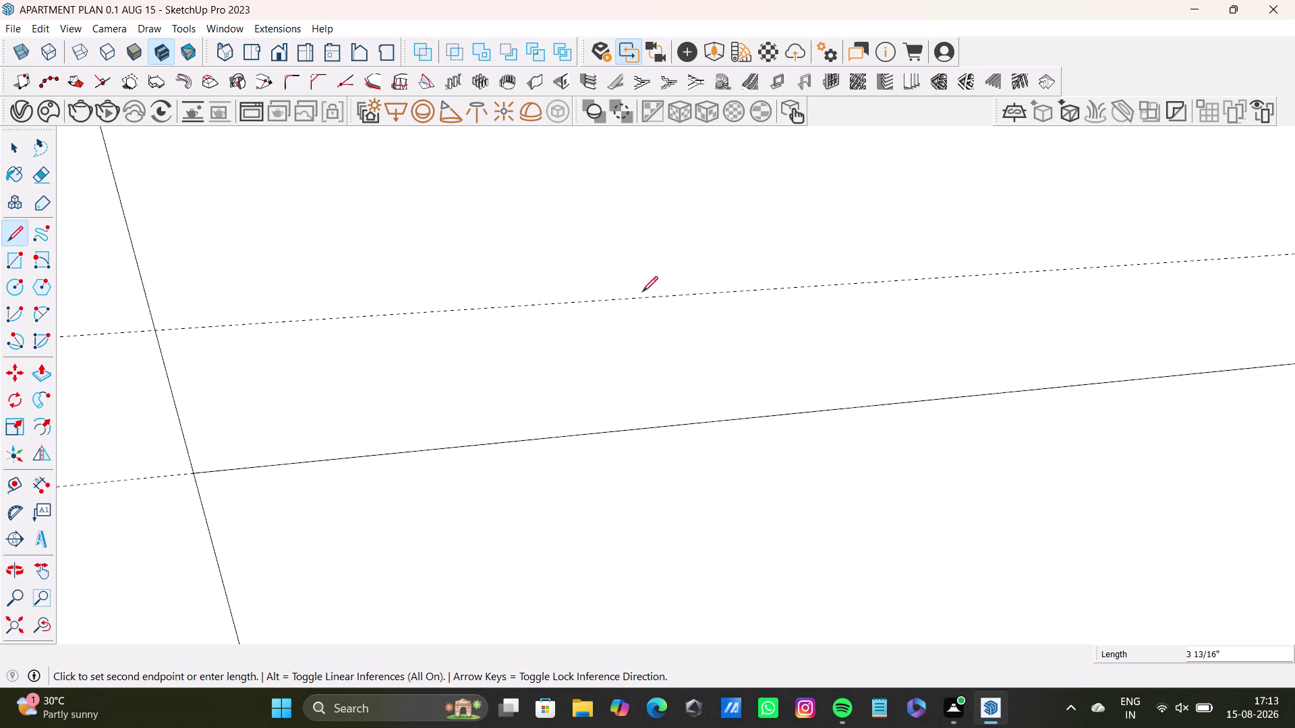
key(Right)
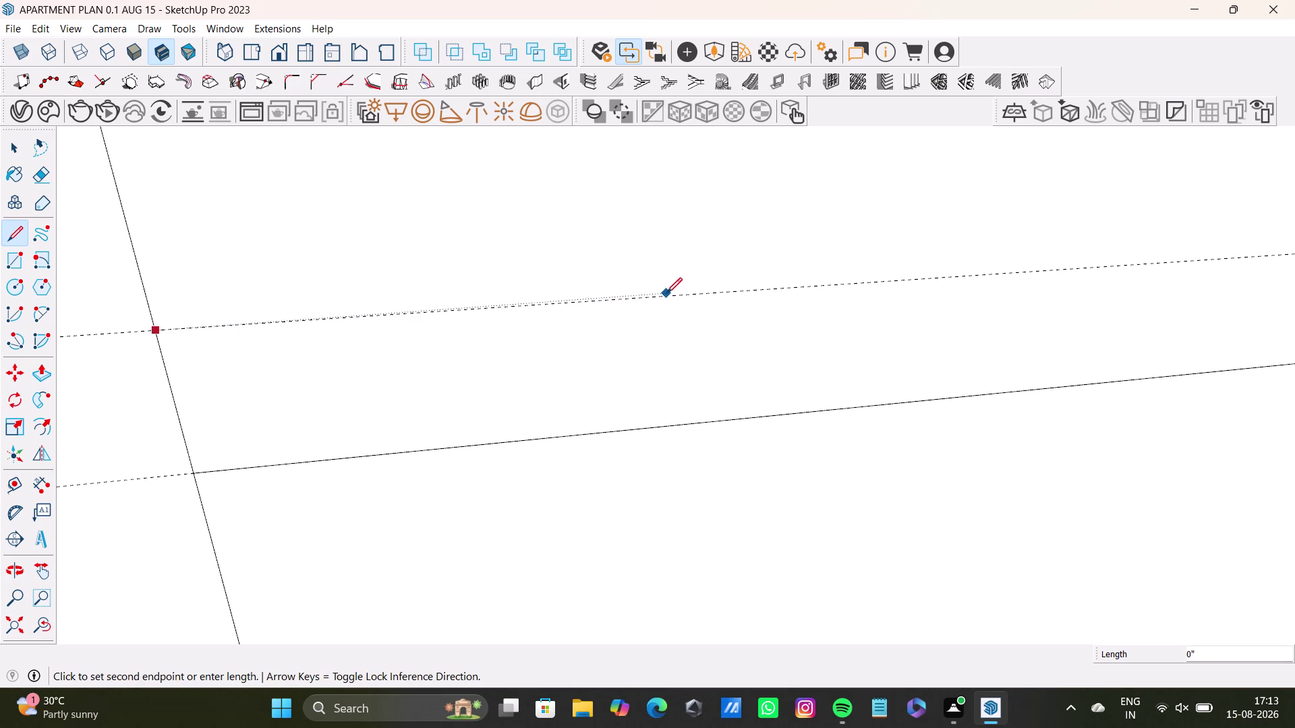
key(Left)
scroll(down, 3)
middle_drag(823, 285, 682, 334)
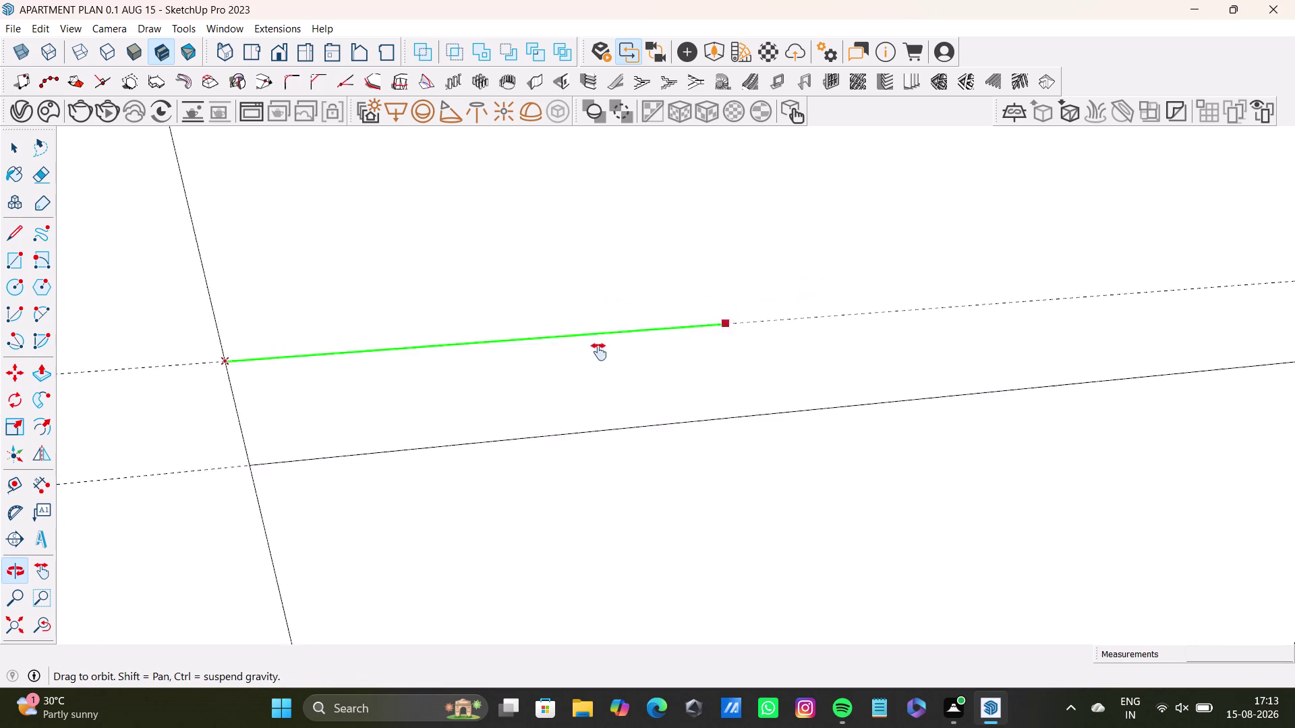
middle_drag(683, 333, 330, 419)
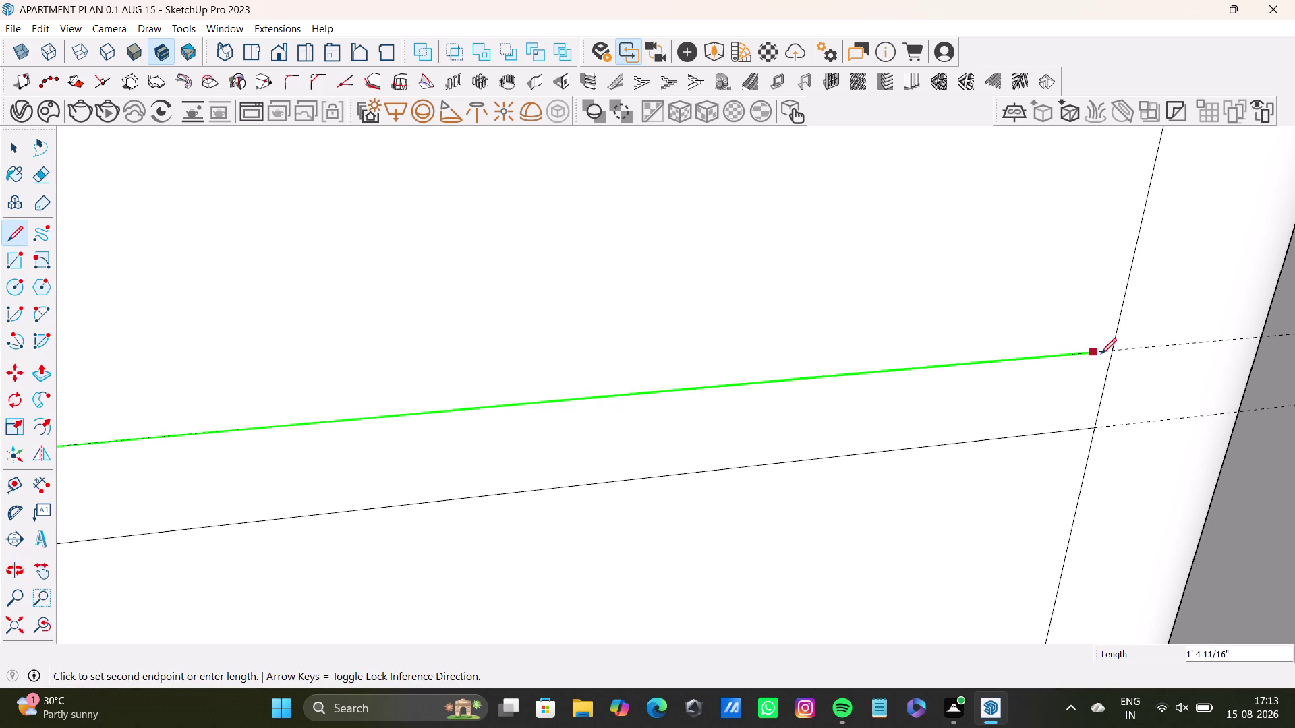
click(1111, 351)
key(space)
scroll(down, 3)
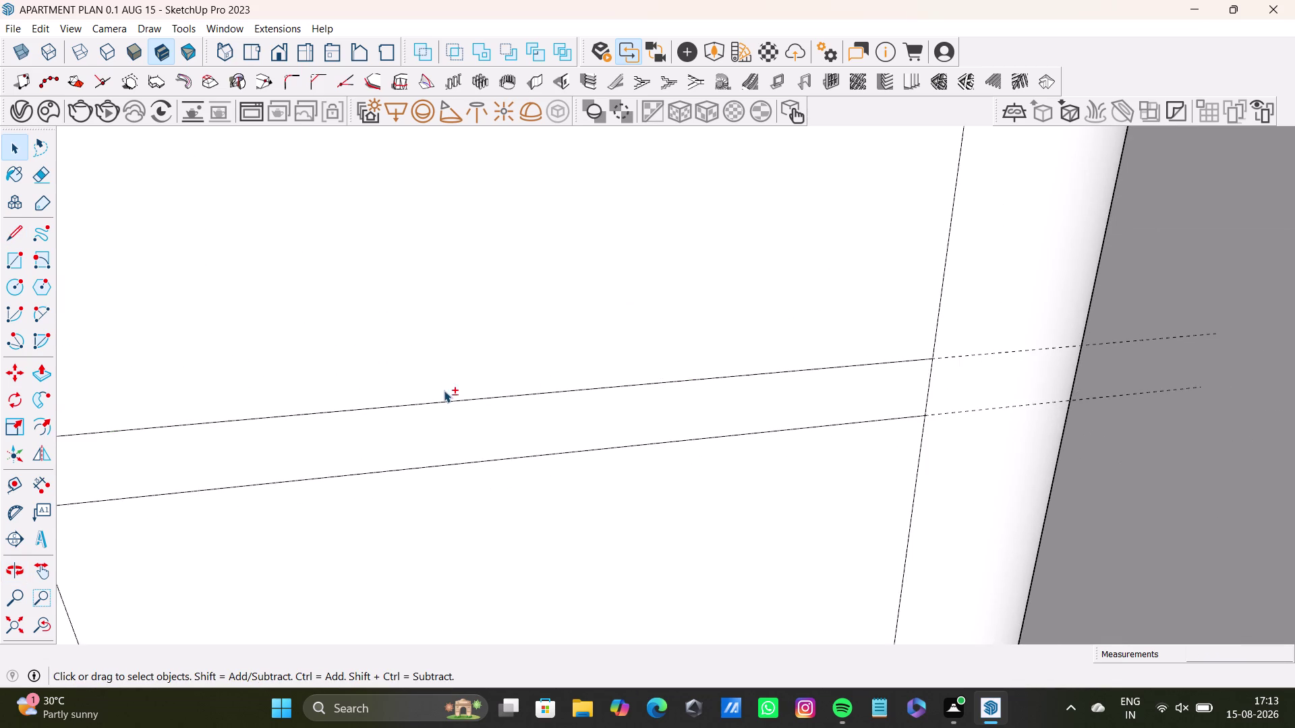
middle_drag(444, 391, 679, 364)
scroll(down, 3)
middle_drag(563, 426, 559, 468)
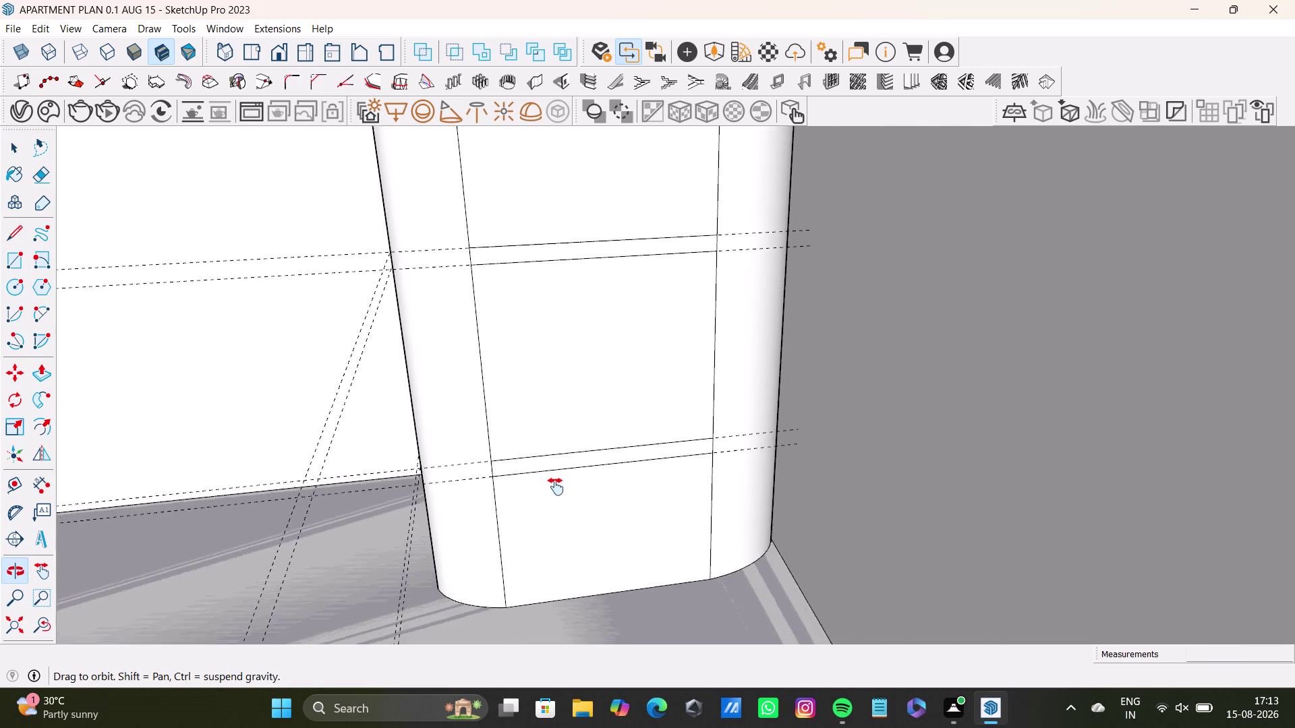
Push the upper front strip inward a small depth to form a groove.
middle_drag(559, 469, 555, 490)
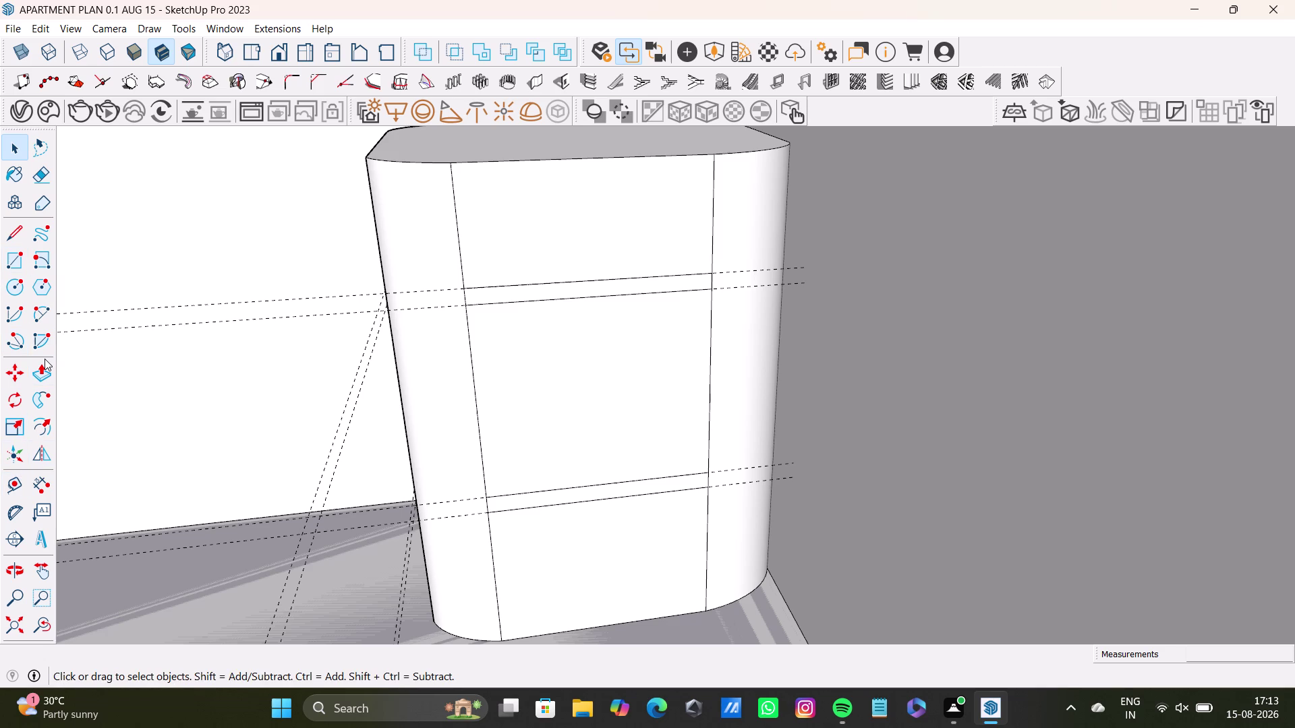
scroll(up, 3)
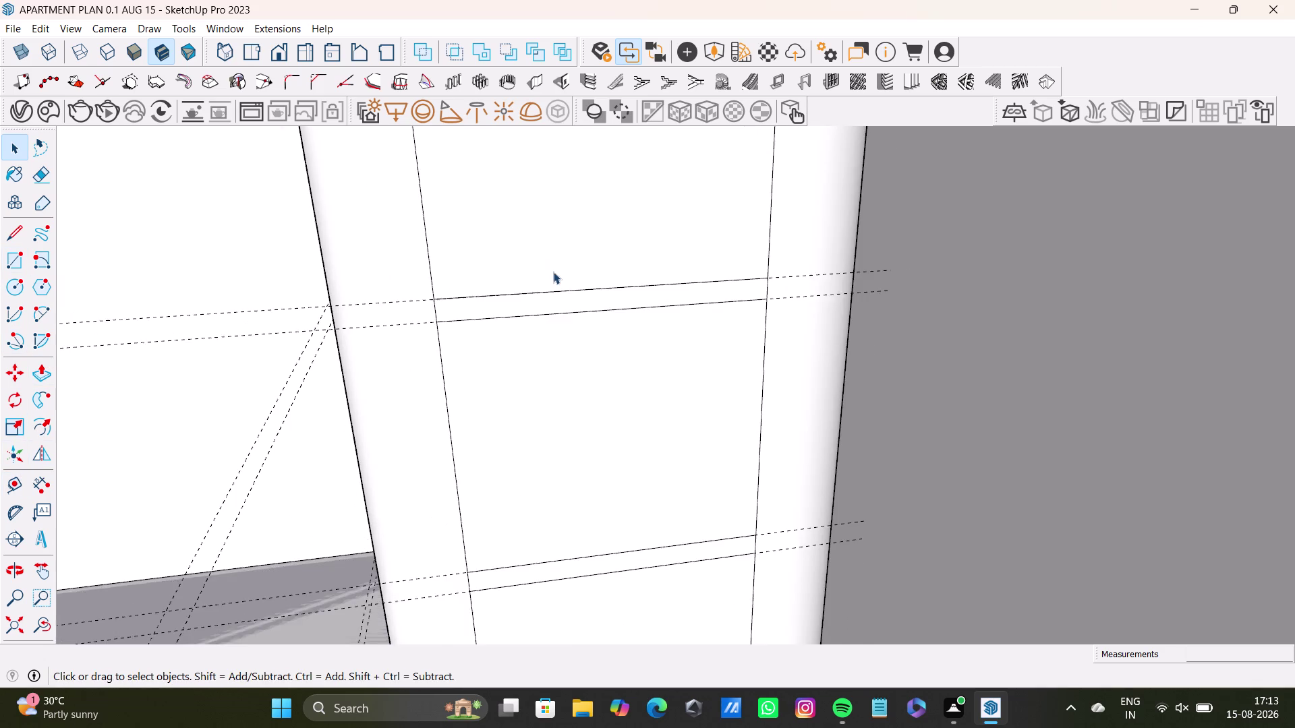
scroll(up, 3)
click(532, 309)
key(p)
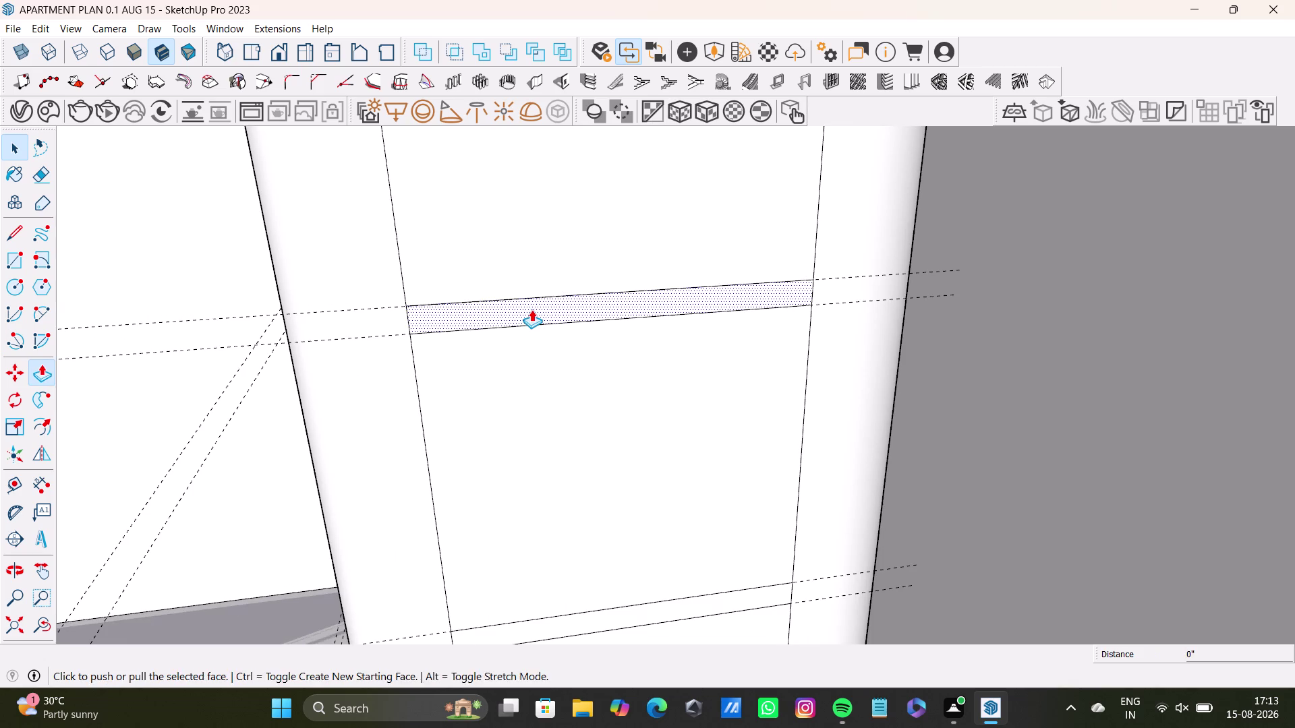
drag(533, 309, 531, 301)
key(space)
Push the lower strip inward into a groove and orbit to view front and side.
scroll(down, 3)
middle_drag(563, 437, 551, 359)
scroll(up, 3)
click(517, 478)
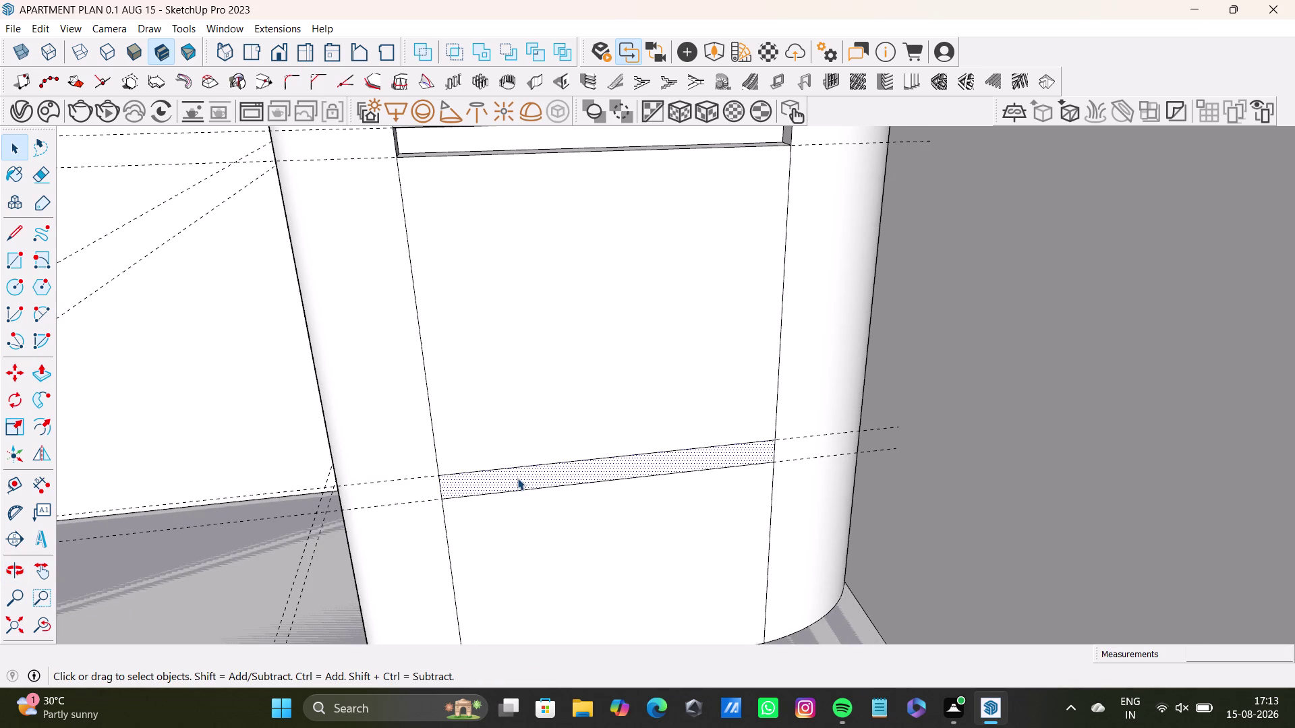
key(p)
drag(517, 478, 519, 468)
key(space)
scroll(down, 3)
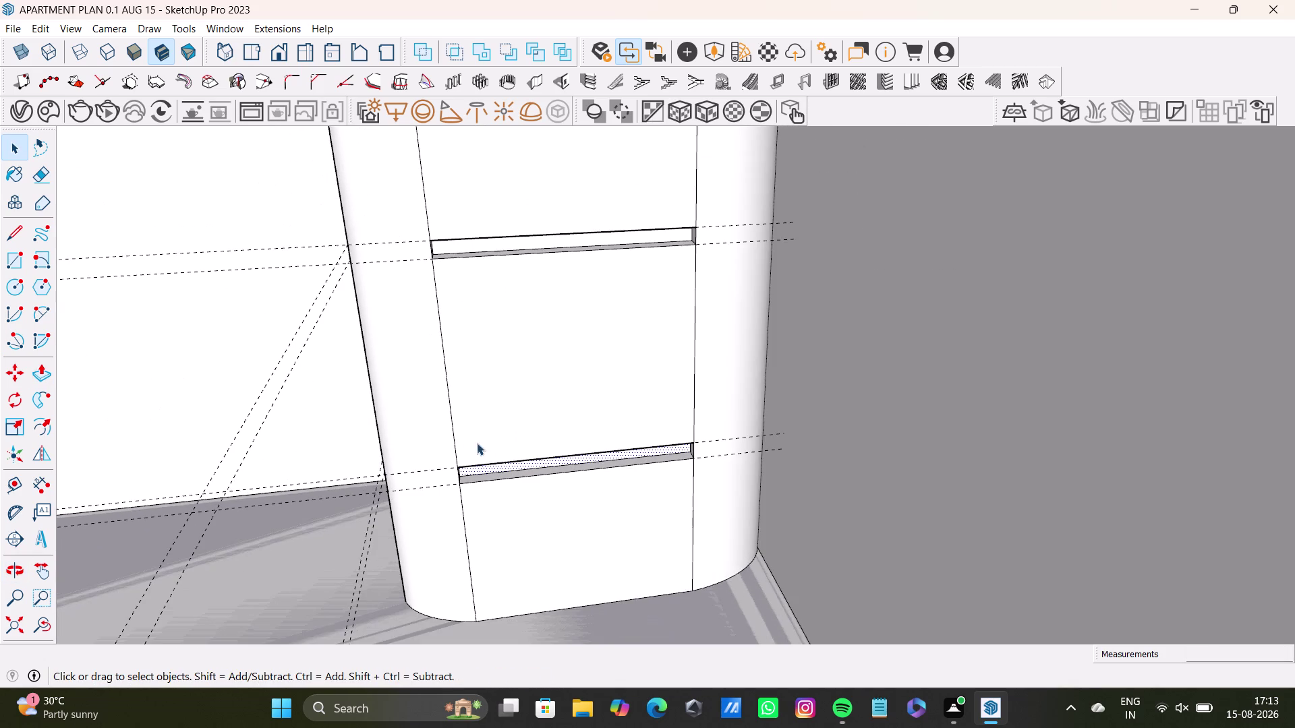
middle_drag(477, 443, 654, 446)
middle_drag(602, 377, 511, 420)
middle_drag(540, 433, 592, 417)
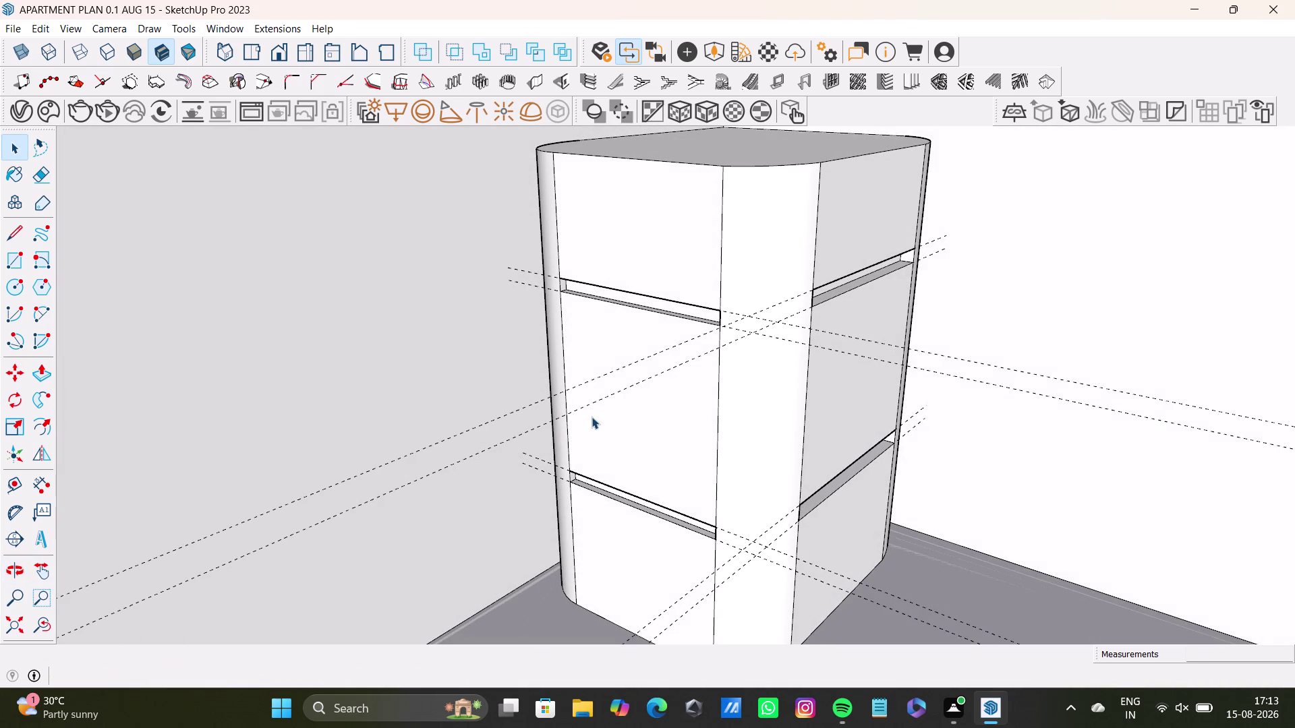